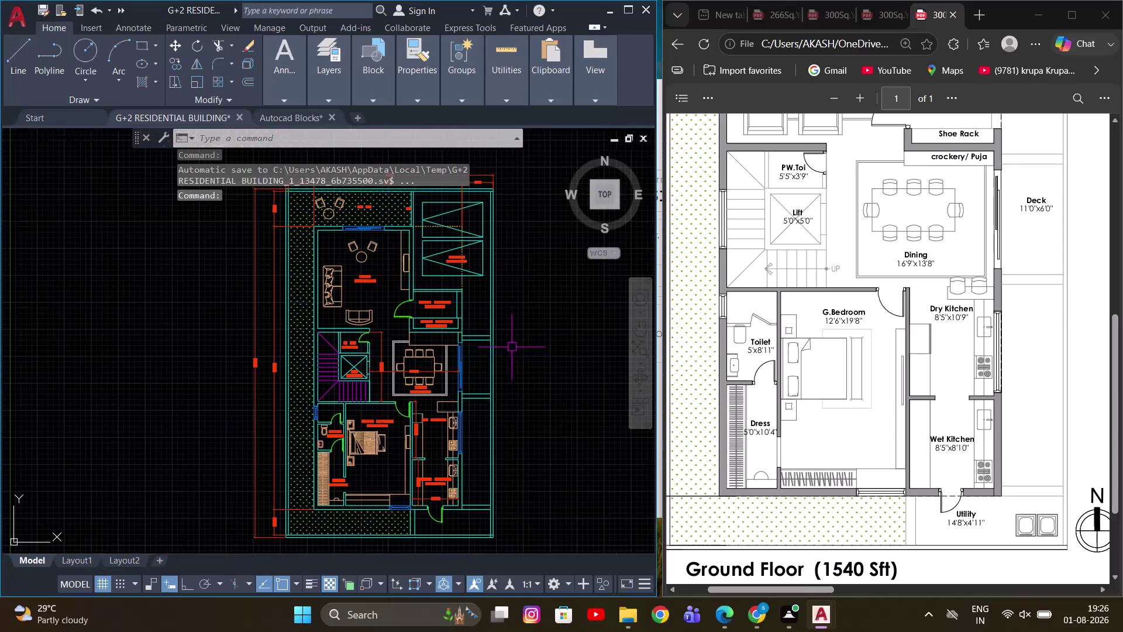
Zoom in on the two stacked GUEST BEDROOM labels.
drag(513, 328, 513, 279)
click(515, 262)
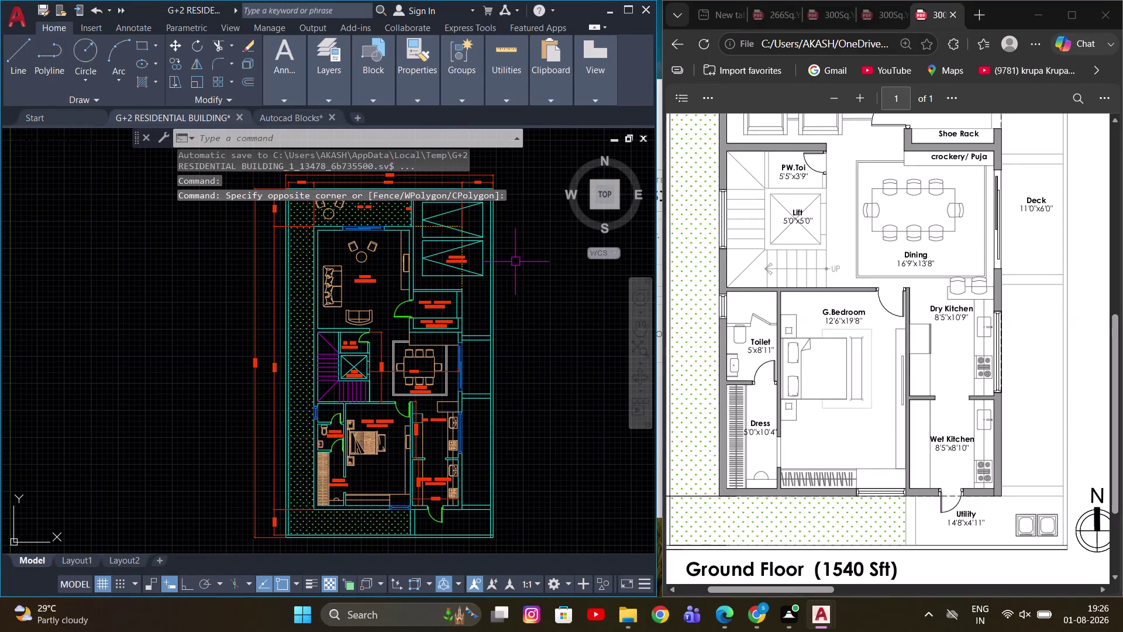
middle_drag(494, 300, 484, 292)
scroll(up, 3)
middle_drag(435, 266, 493, 408)
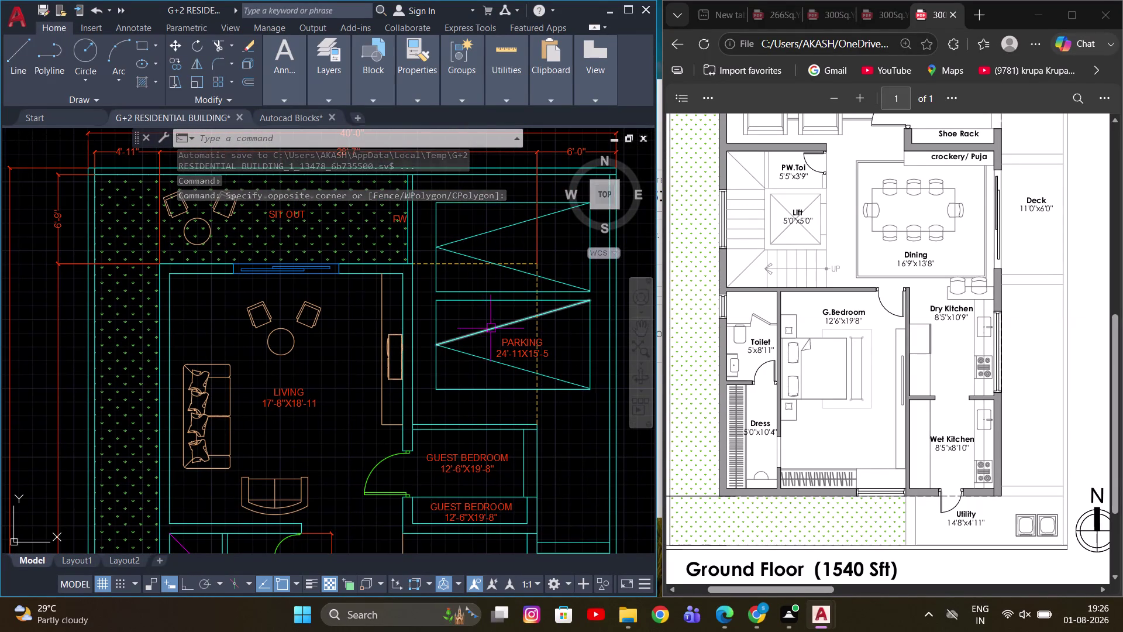
middle_drag(473, 324, 433, 309)
middle_drag(433, 341, 428, 232)
scroll(up, 3)
middle_drag(533, 368, 473, 320)
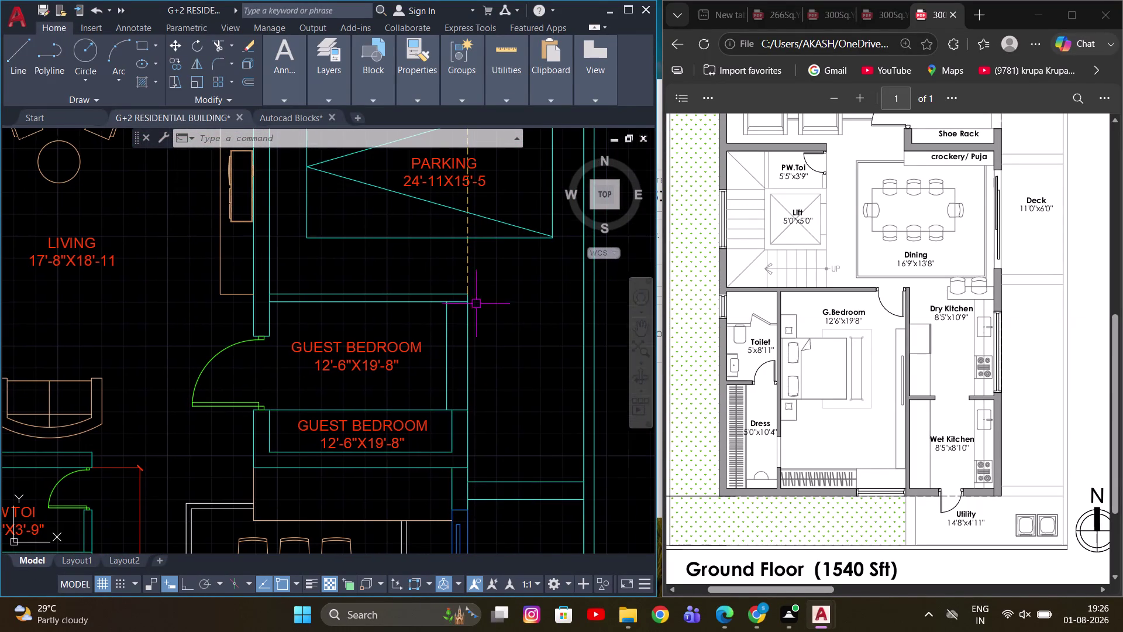
scroll(up, 3)
scroll(up, 3)
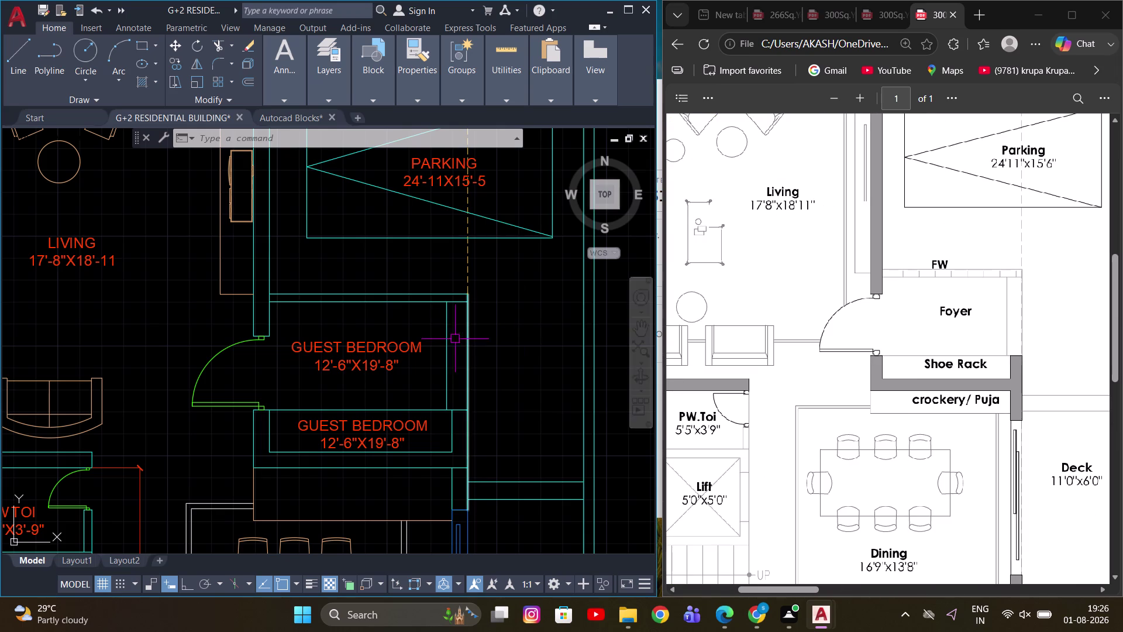
Replace the upper GUEST BEDROOM label's text with FW.
double_click(409, 349)
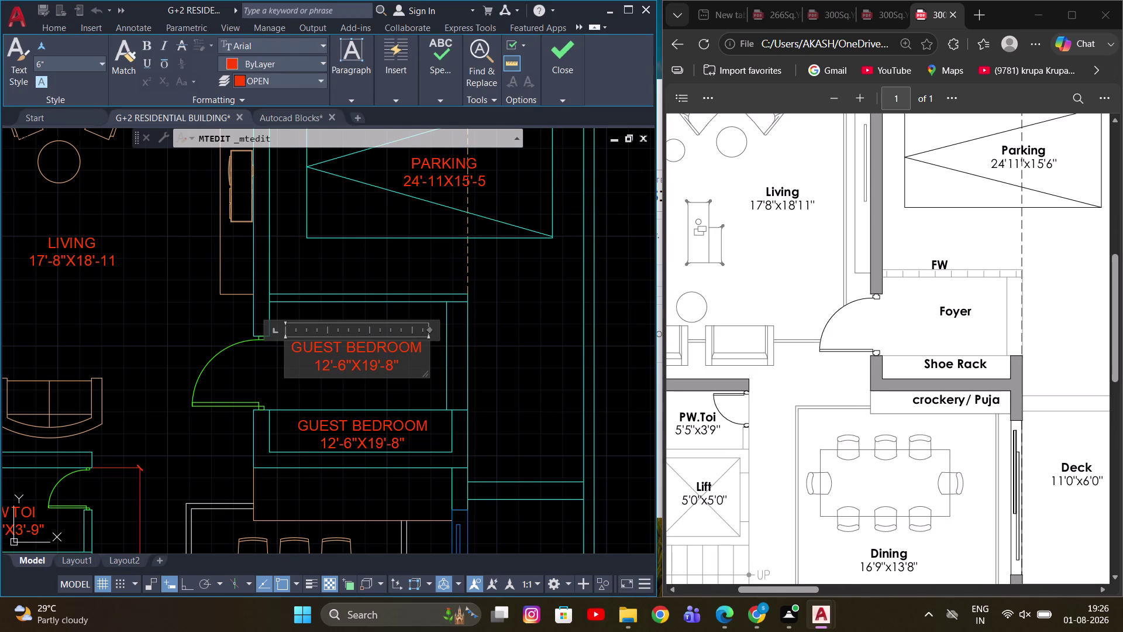
key(ctrl+a)
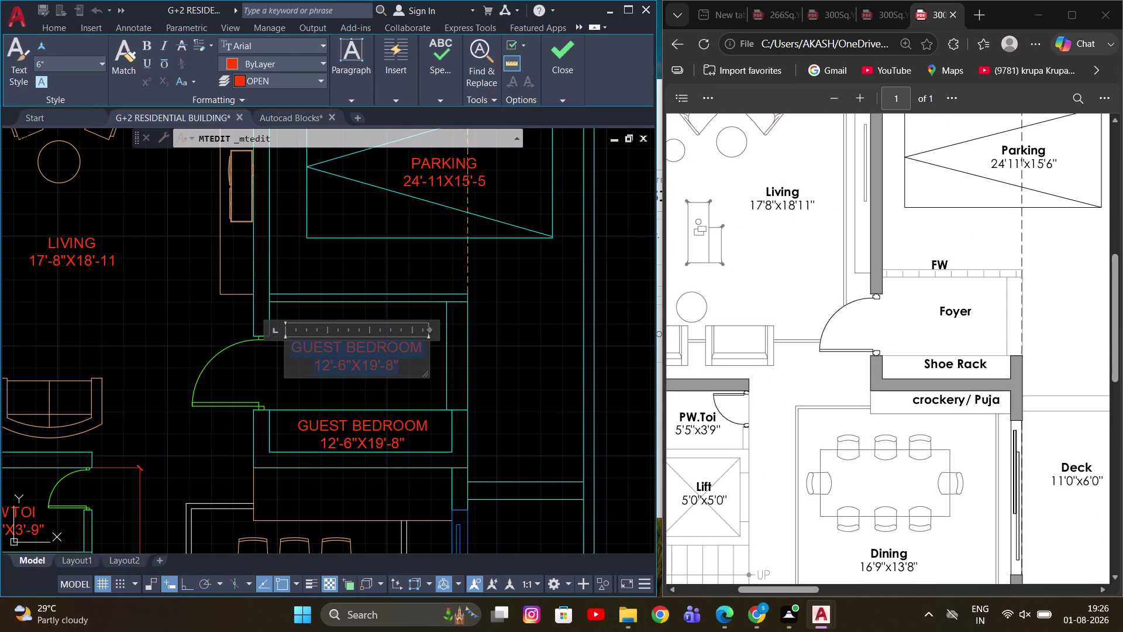
text(FE)
key(BackSpace)
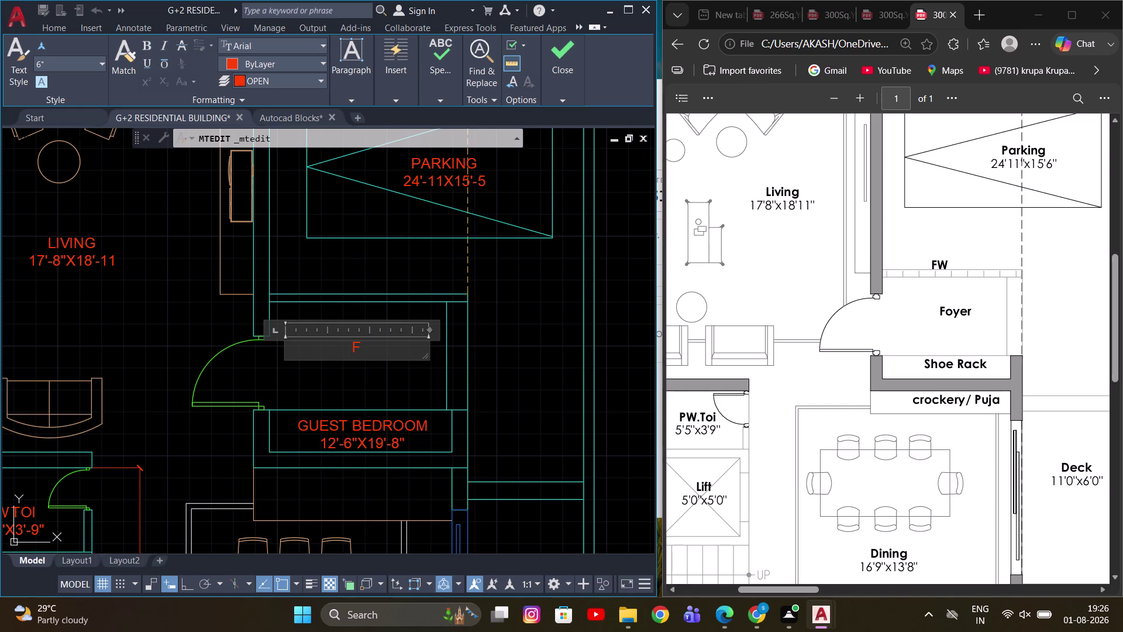
key(w)
click(497, 354)
scroll(up, 3)
middle_drag(272, 355, 327, 348)
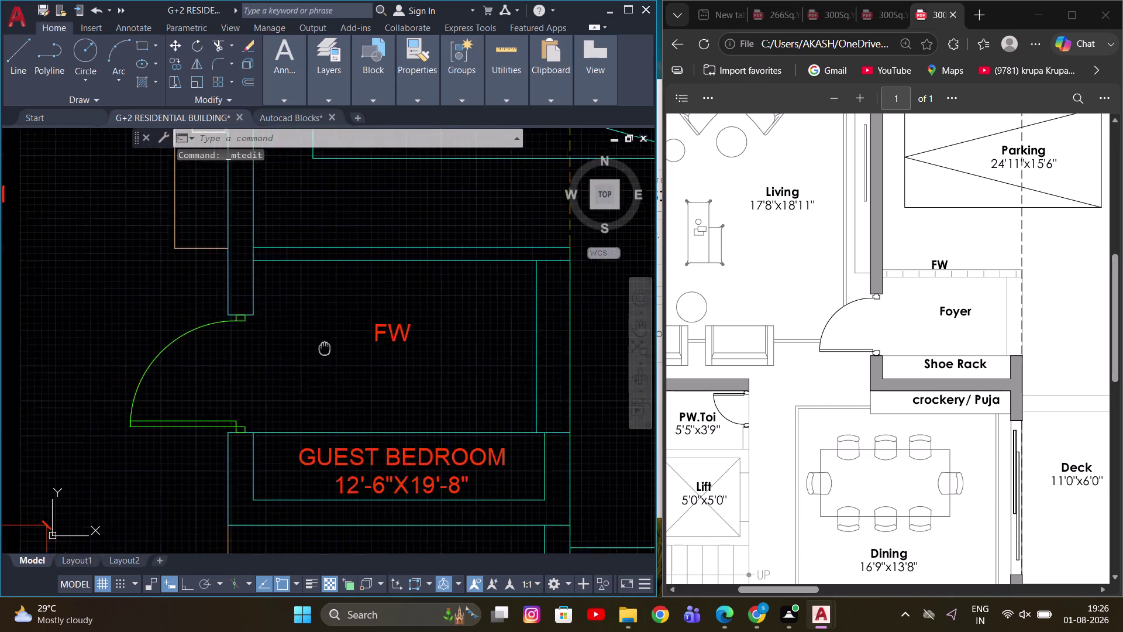
Explode the FW label and move it up against the top wall.
middle_drag(327, 348, 337, 348)
scroll(up, 3)
click(485, 387)
click(341, 350)
scroll(down, 3)
key(x)
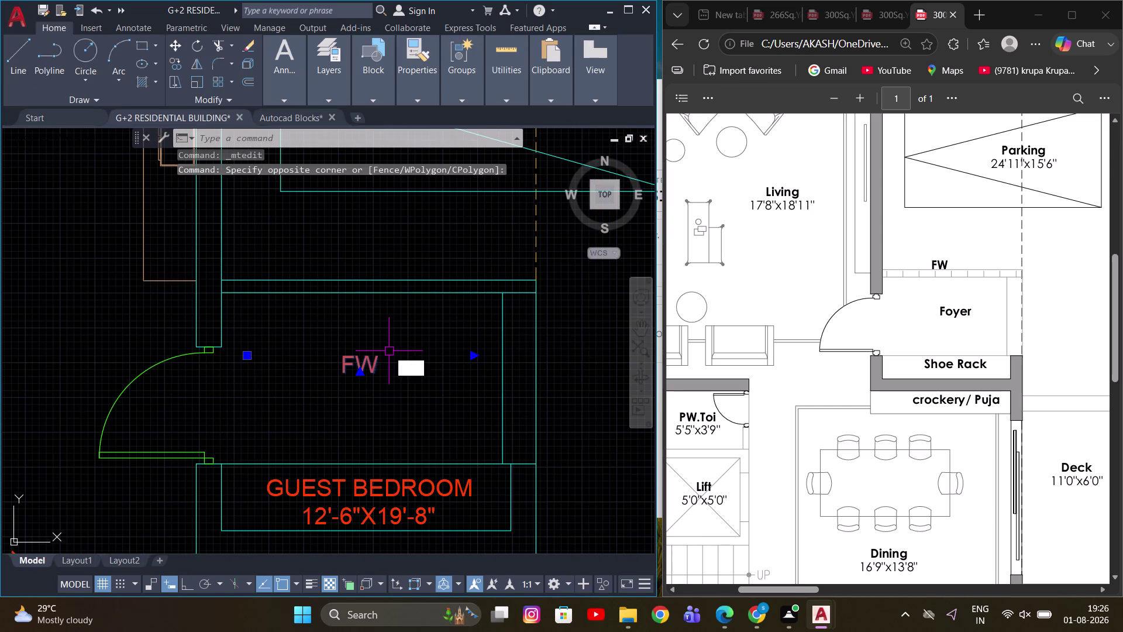
key(space)
click(365, 360)
middle_drag(433, 368, 491, 381)
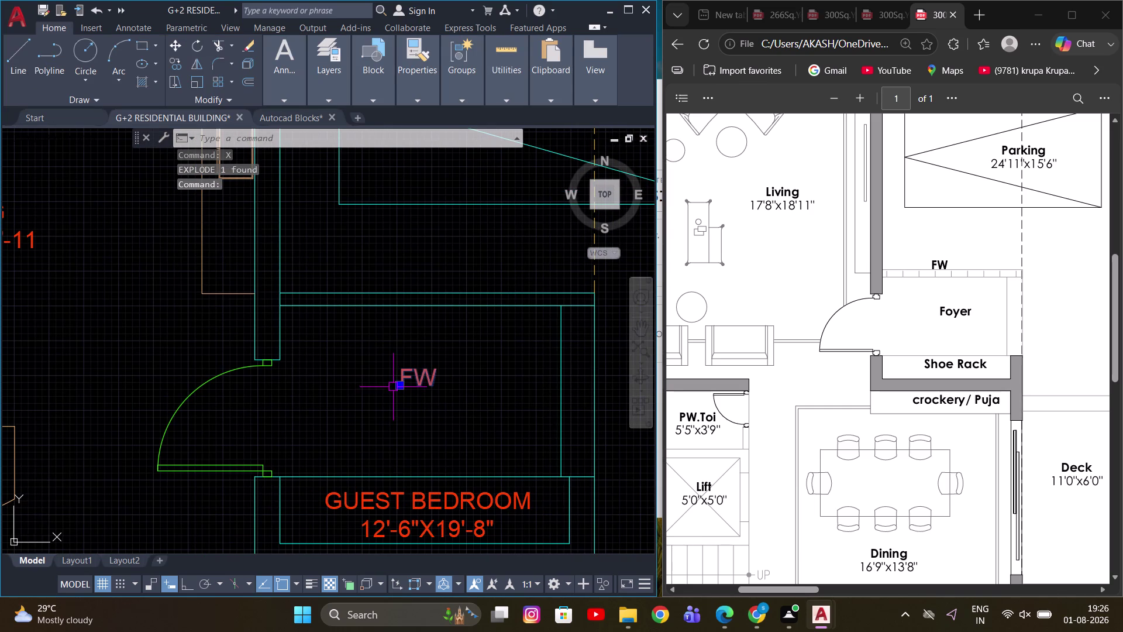
click(396, 385)
click(401, 386)
click(397, 385)
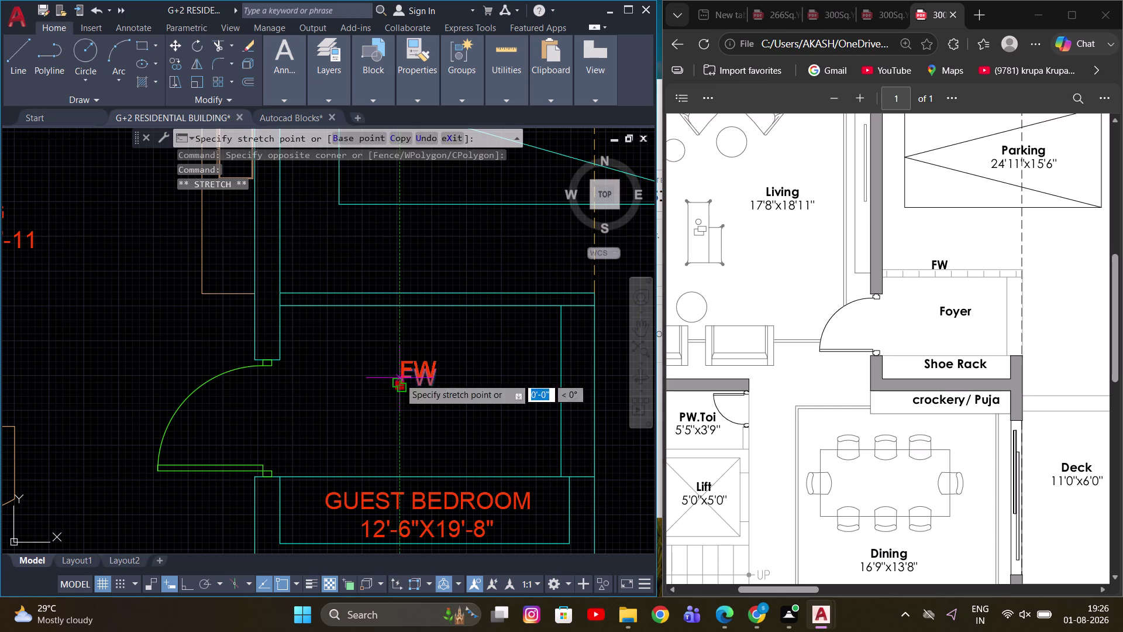
scroll(up, 3)
click(405, 278)
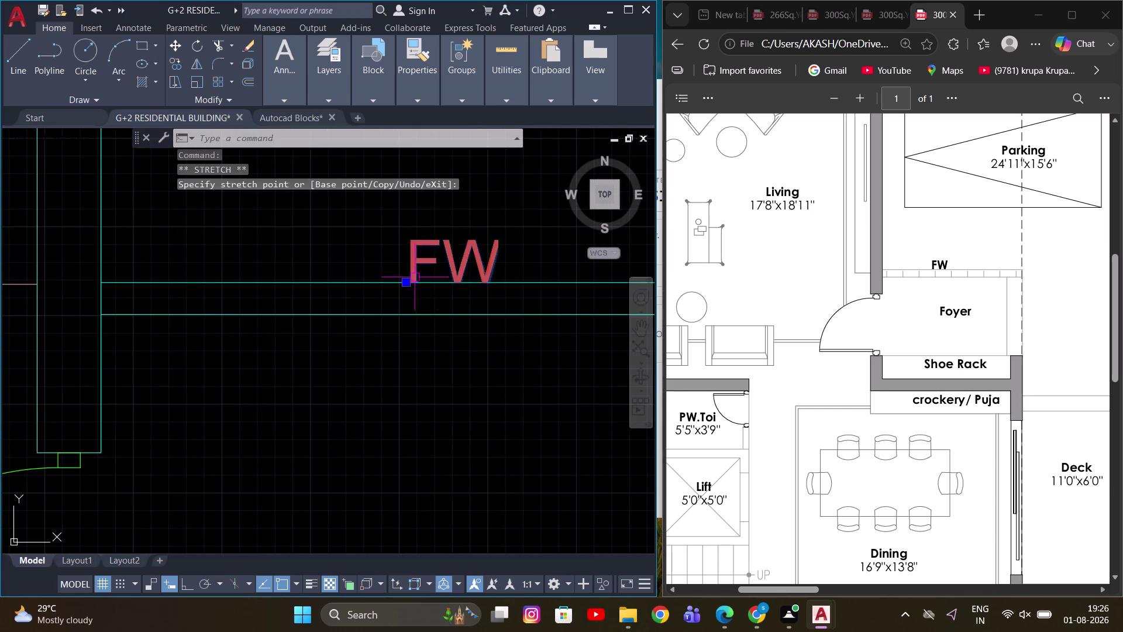
scroll(down, 3)
key(Escape)
Copy the GUEST BEDROOM label straight up into the foyer space with Ortho on.
middle_drag(458, 365, 432, 338)
scroll(up, 3)
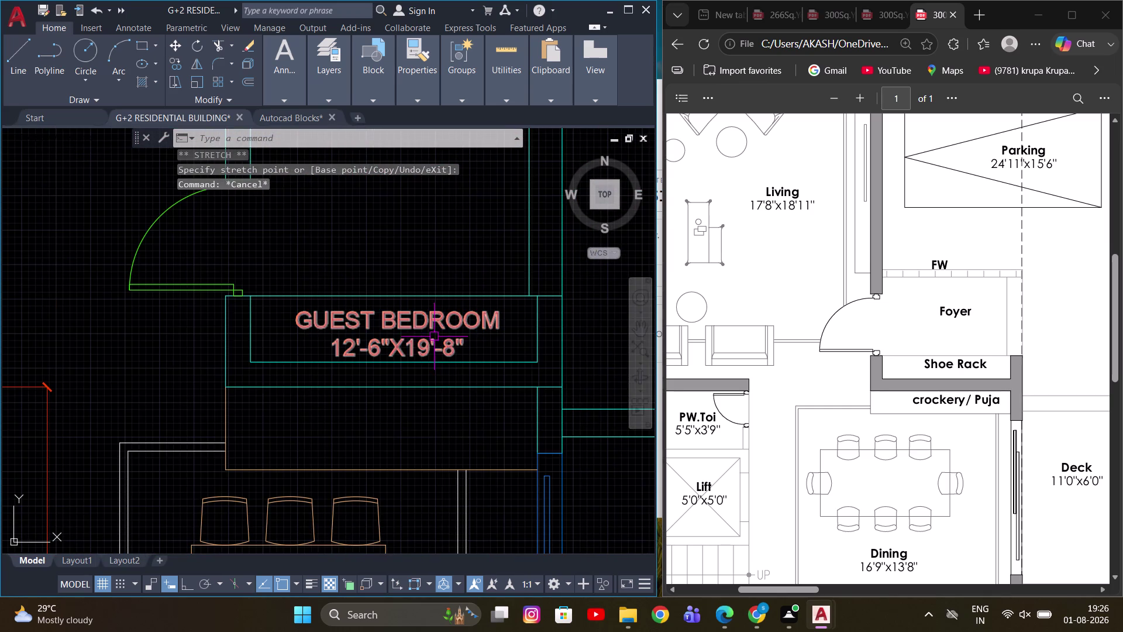
scroll(down, 3)
scroll(up, 3)
middle_drag(431, 309, 435, 337)
scroll(up, 3)
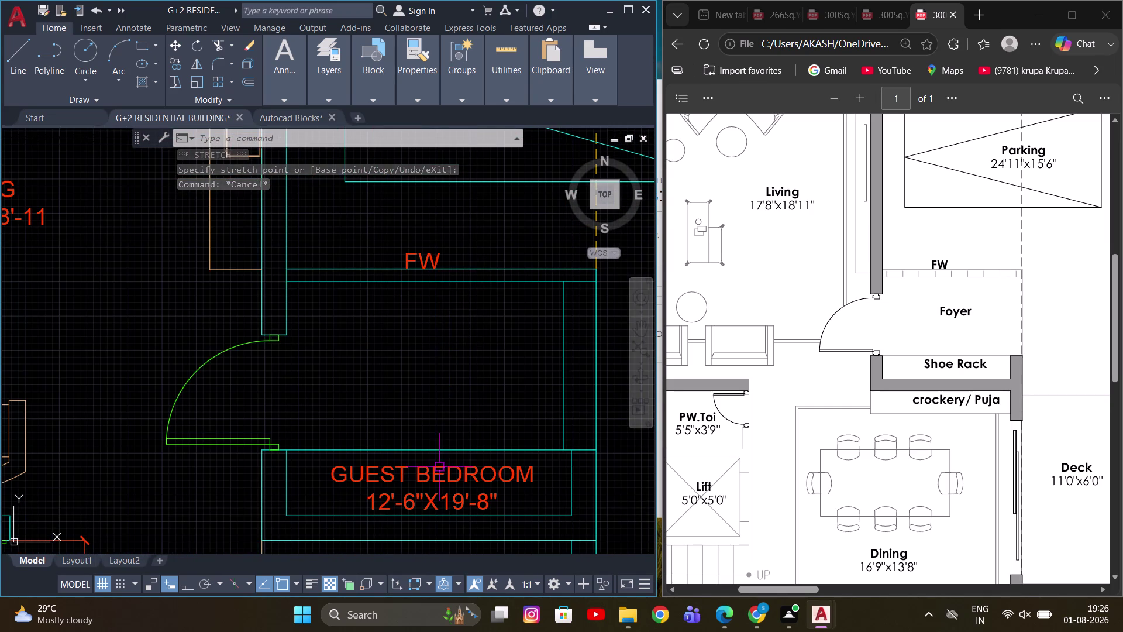
click(436, 471)
text(CO)
key(space)
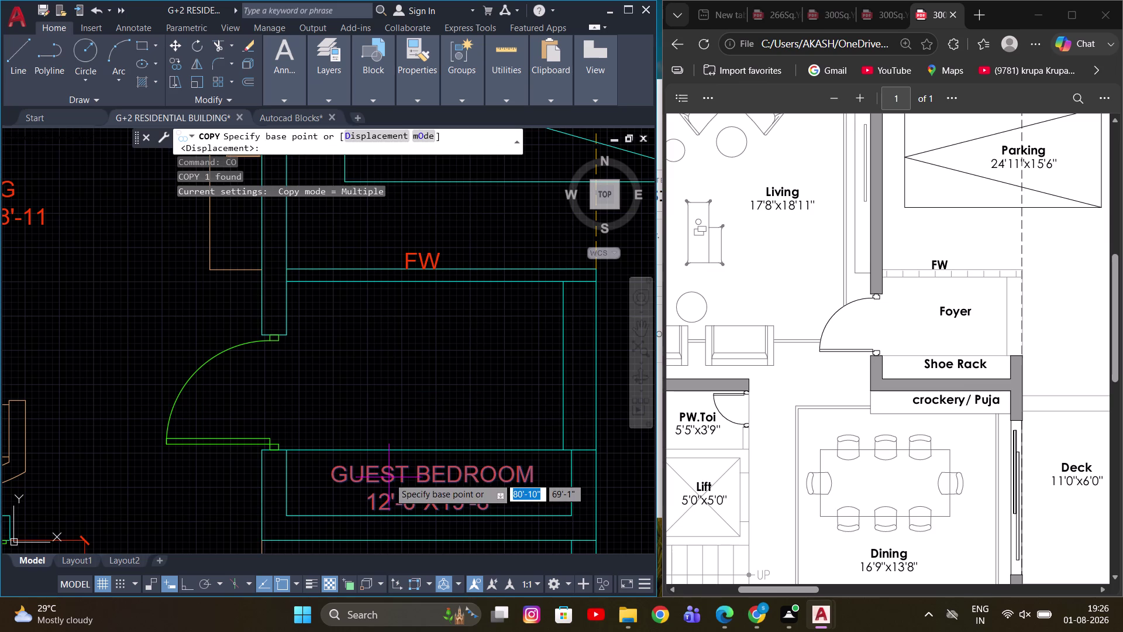
click(389, 477)
key(F8)
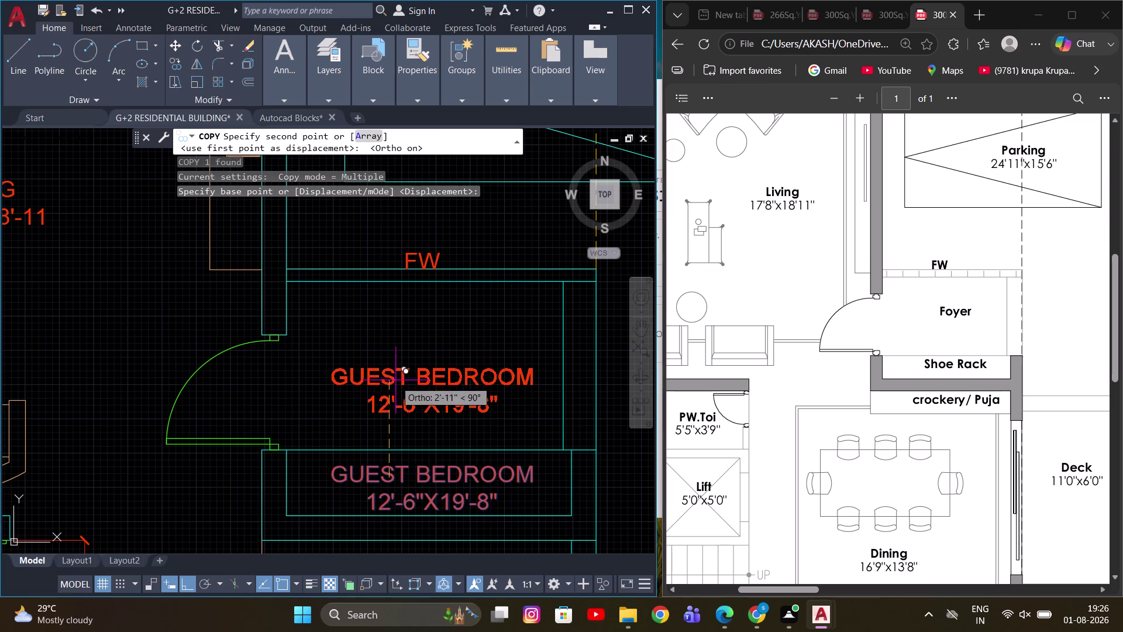
click(396, 362)
key(Escape)
Change the copied label's text to FOYER.
double_click(433, 359)
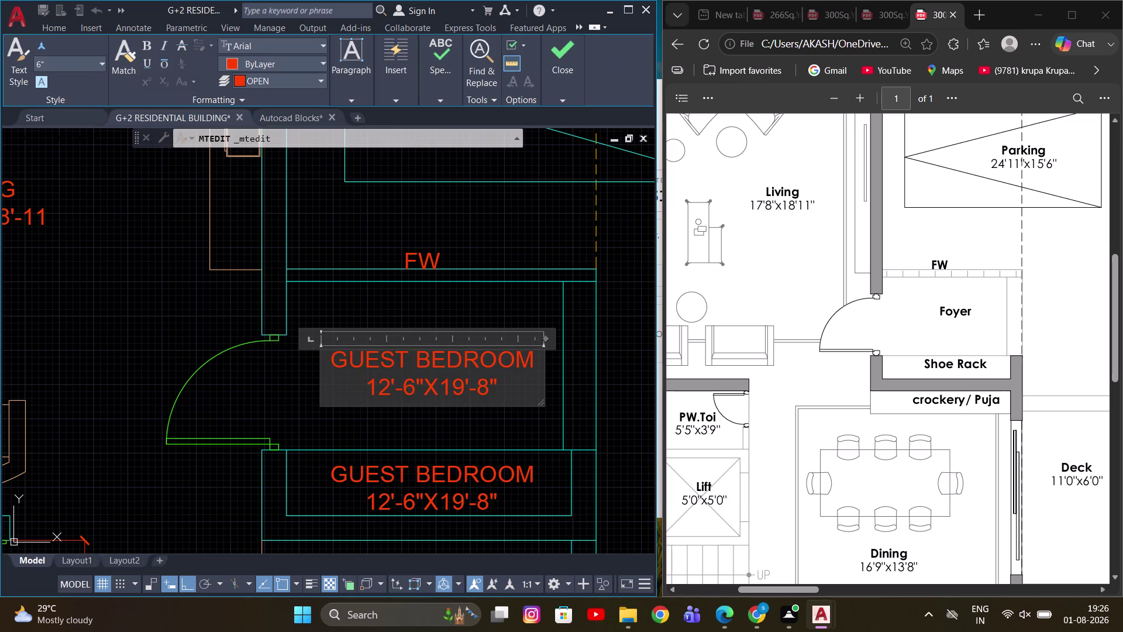
key(ctrl+a)
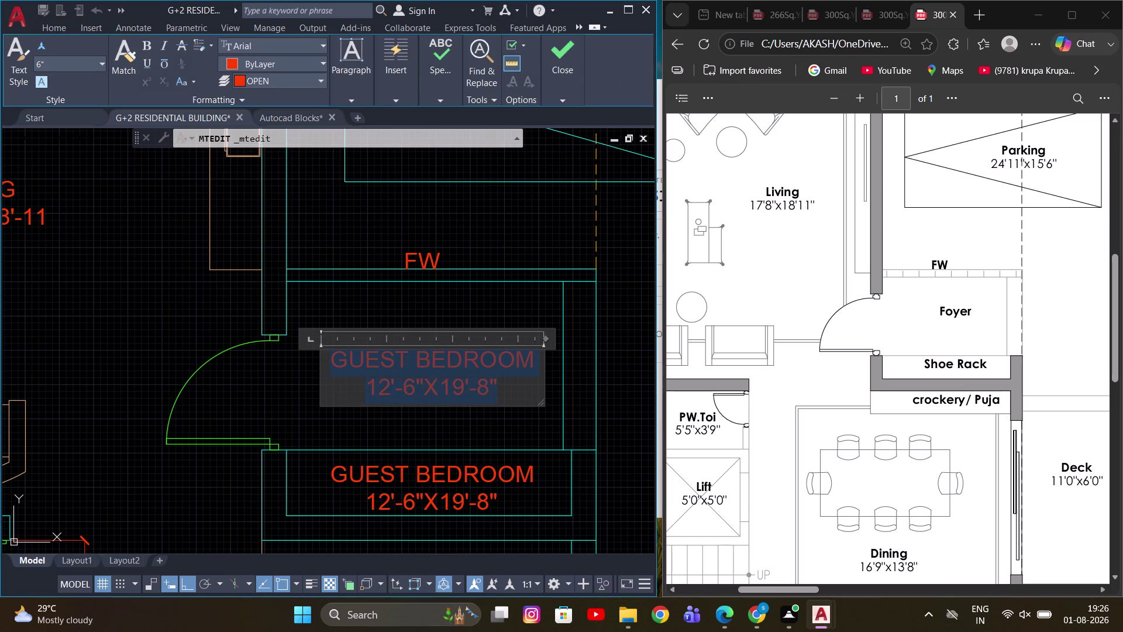
key(f)
key(o)
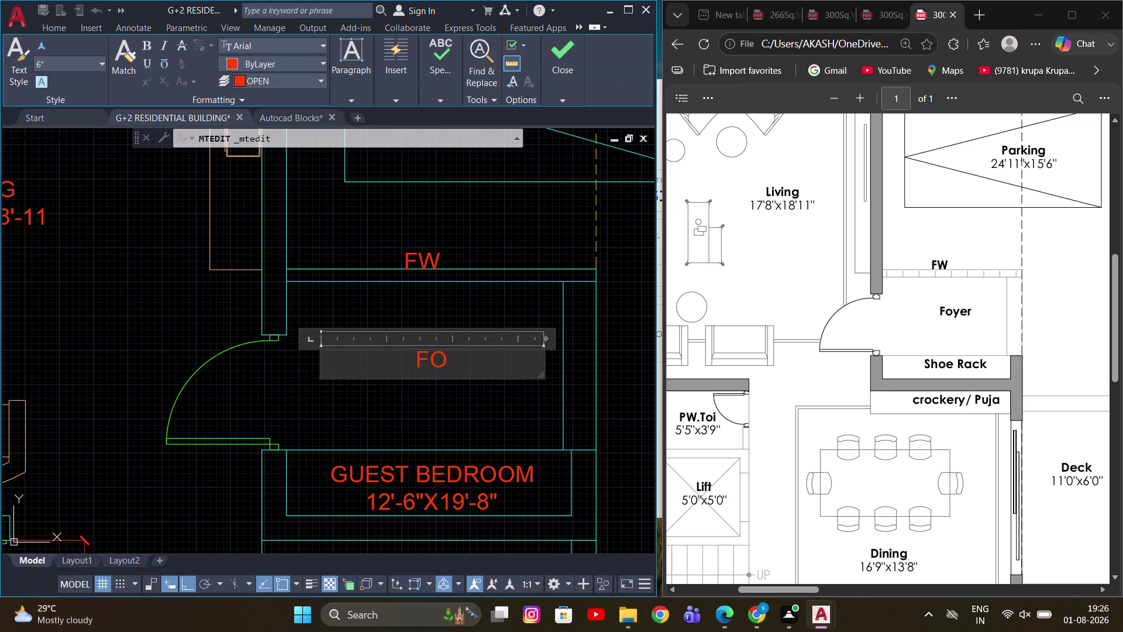
text(YER)
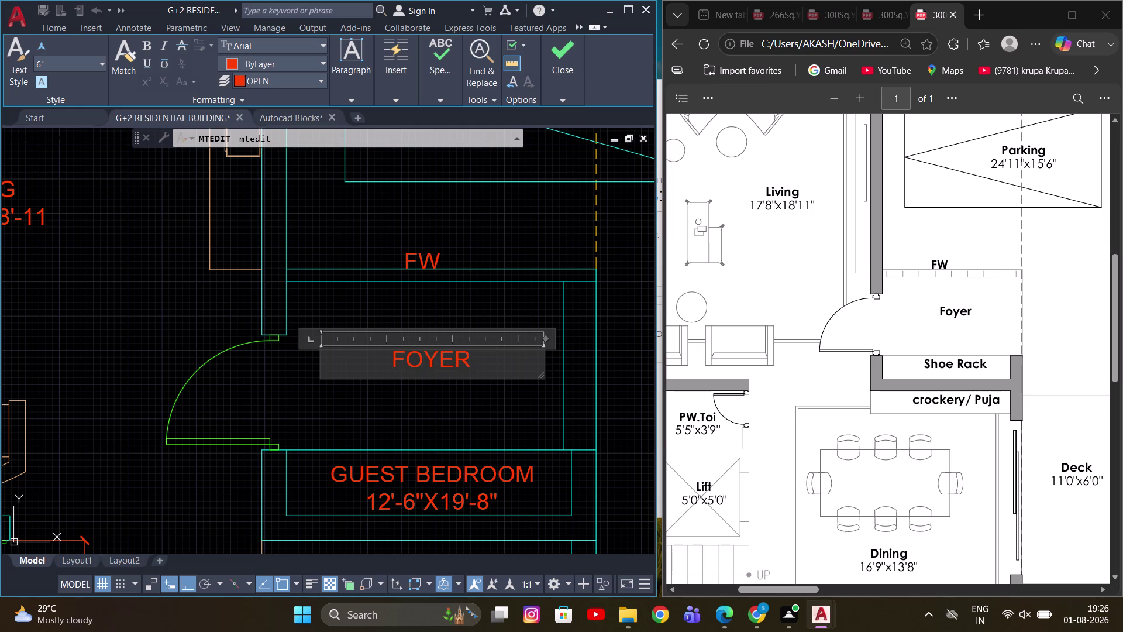
click(503, 284)
scroll(down, 3)
middle_drag(418, 462, 408, 388)
scroll(up, 3)
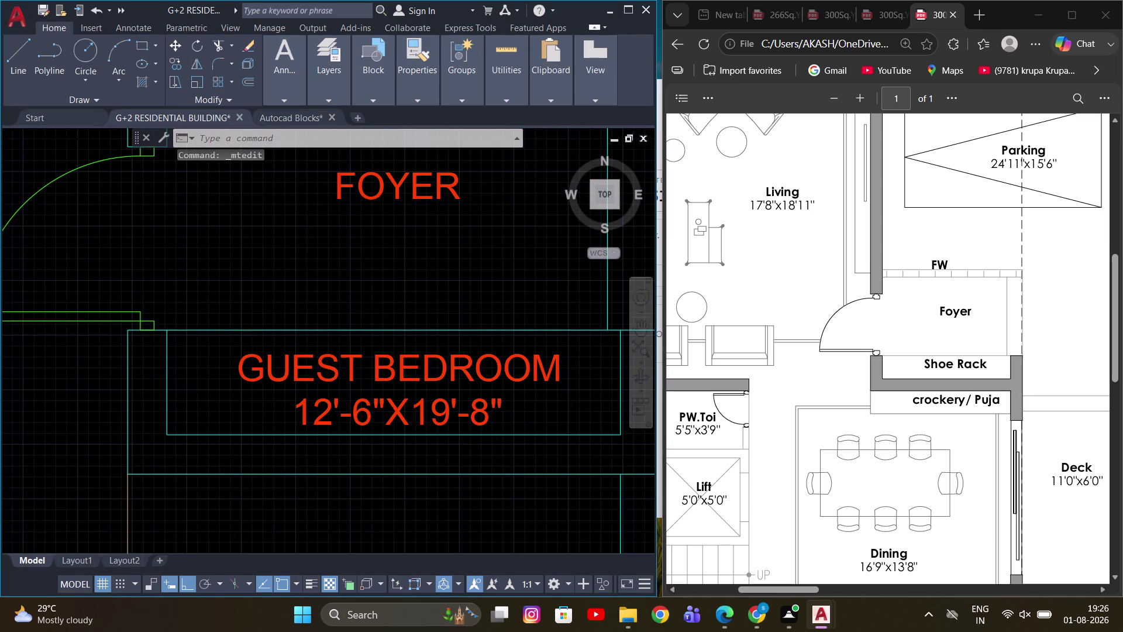
Rename the lower GUEST BEDROOM label to SHOE RACK.
double_click(412, 379)
key(ctrl+a)
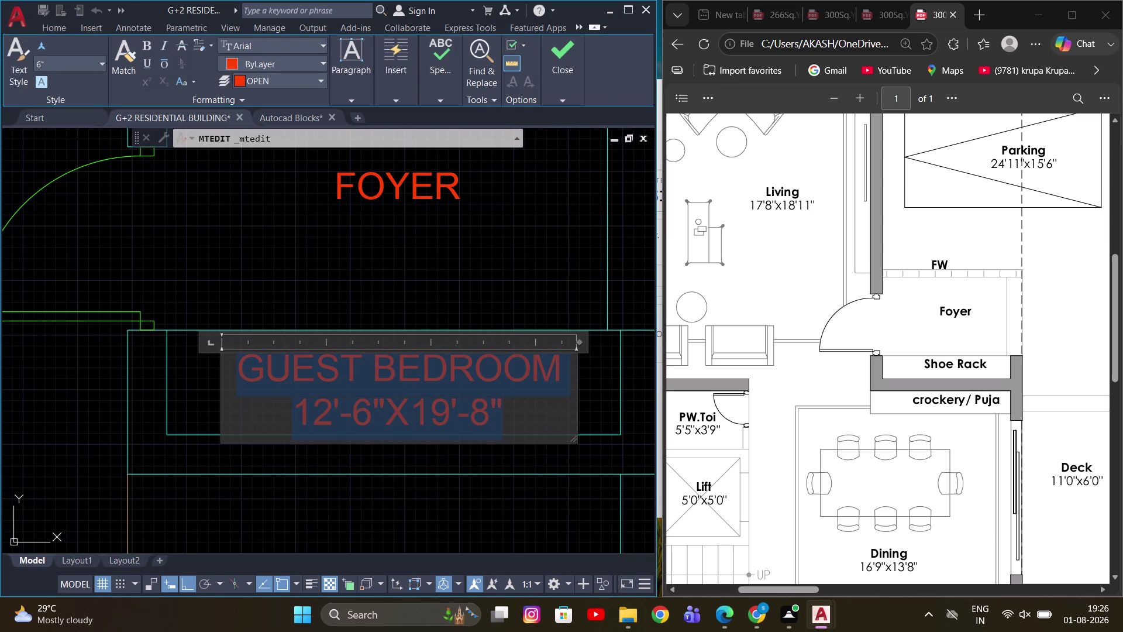
key(x)
key(BackSpace)
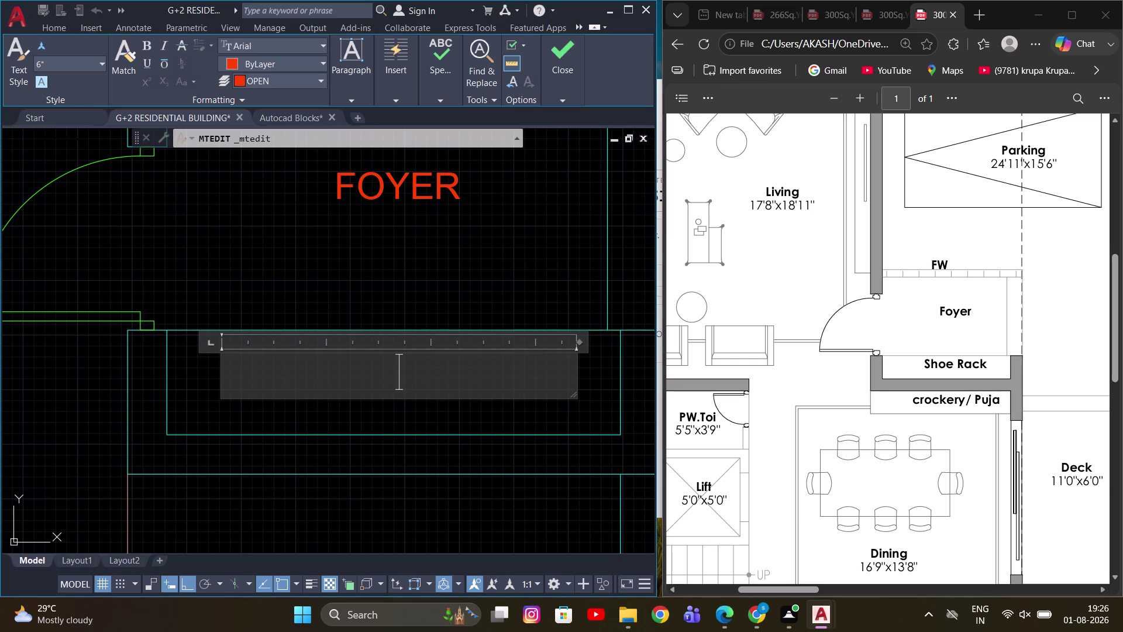
text(SH)
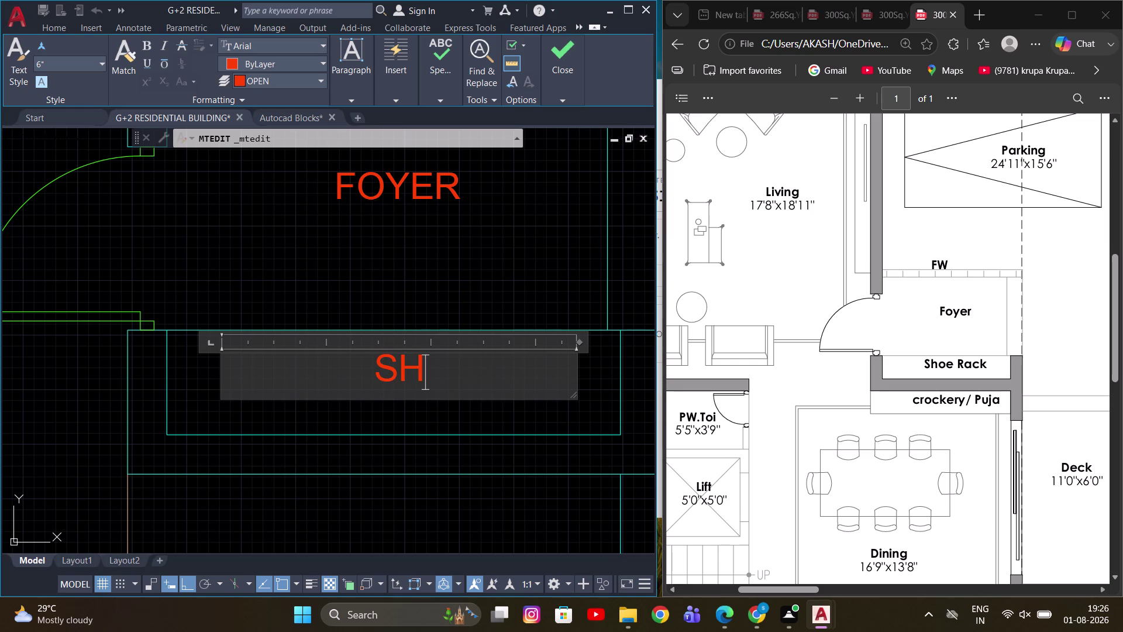
text(OE)
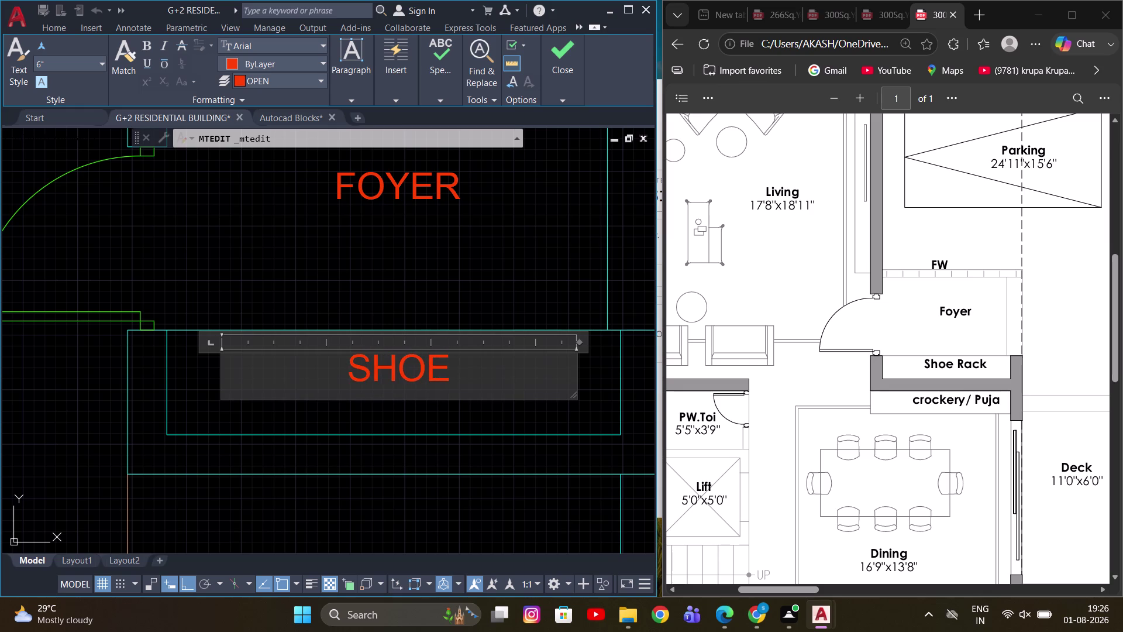
key(space)
text(RAC)
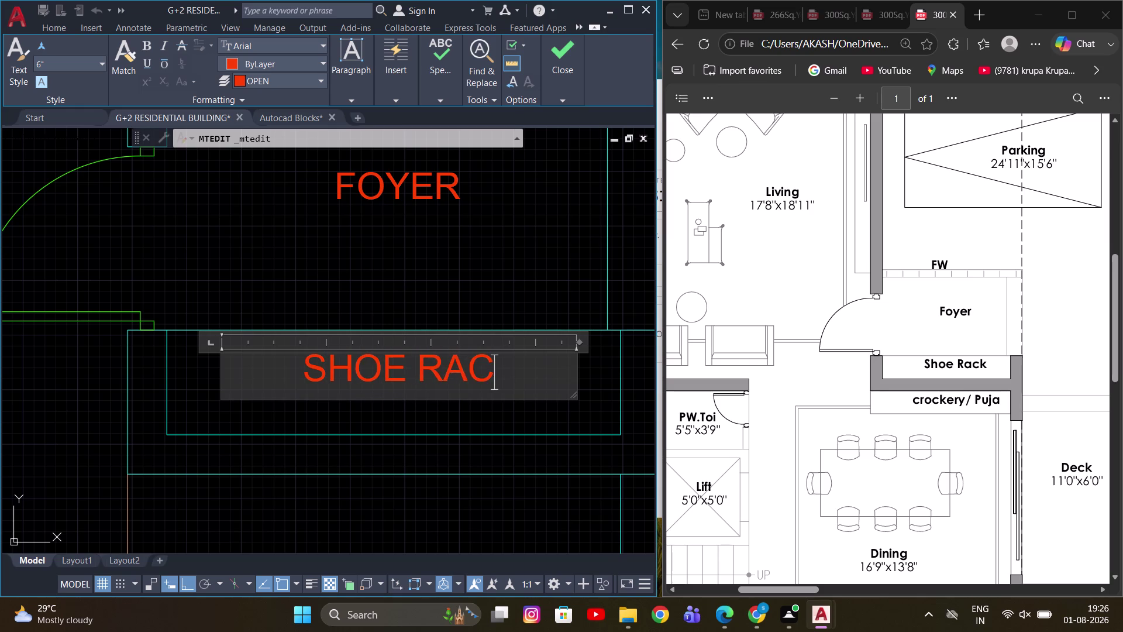
text(K)
click(444, 268)
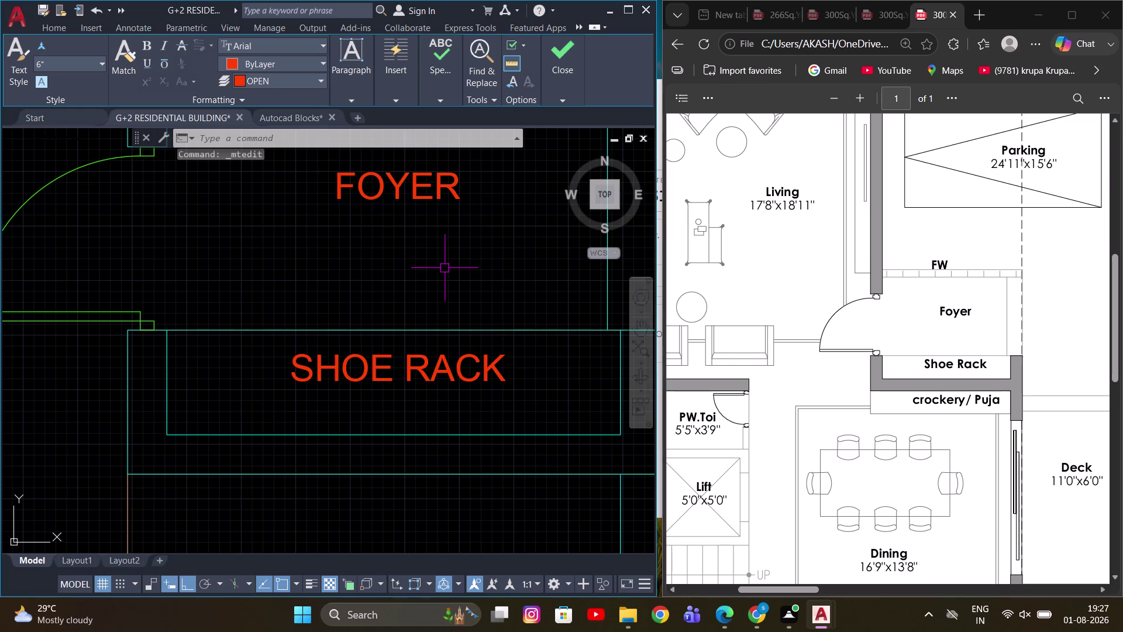
Pan the plan to the foyer and shoe rack area.
scroll(down, 3)
middle_drag(489, 412, 481, 308)
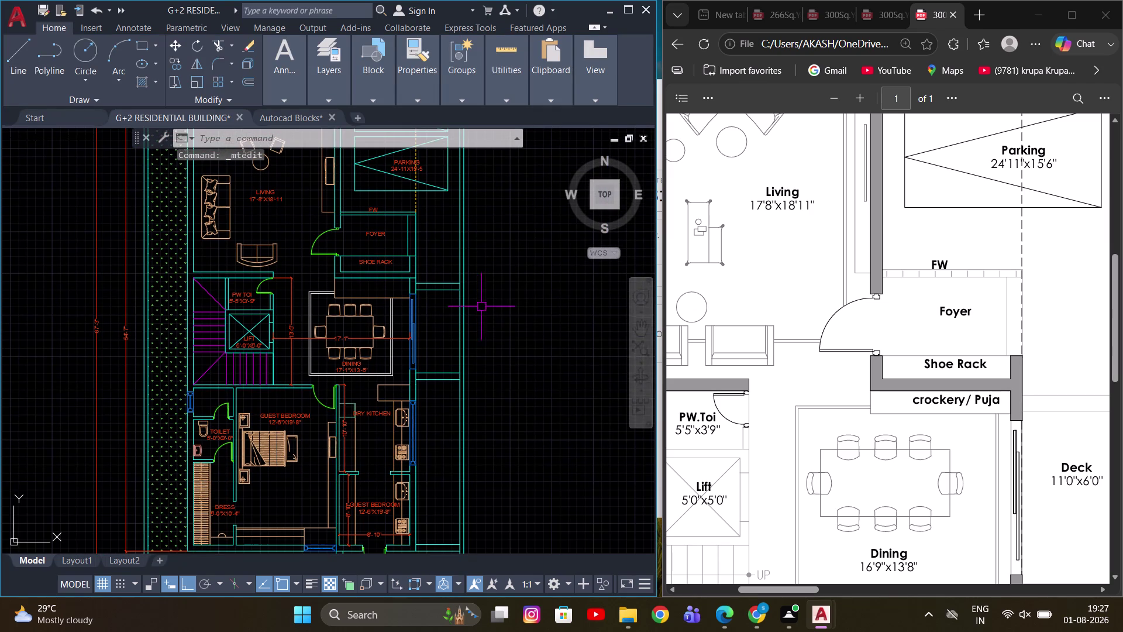
scroll(up, 3)
middle_drag(386, 379, 502, 412)
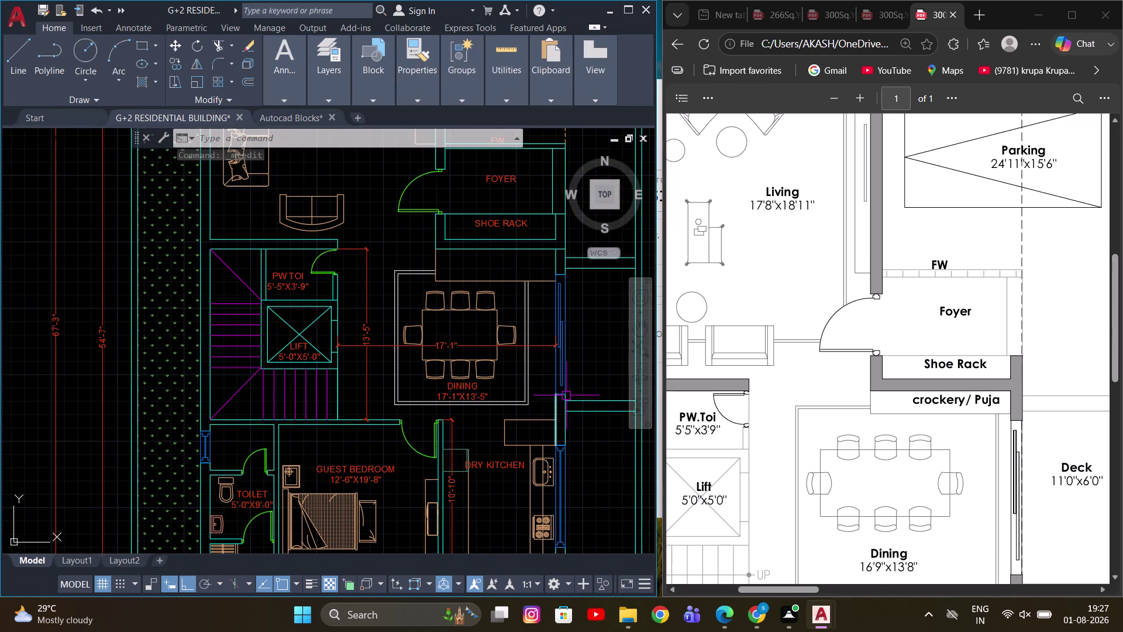
middle_drag(504, 248, 449, 332)
scroll(up, 3)
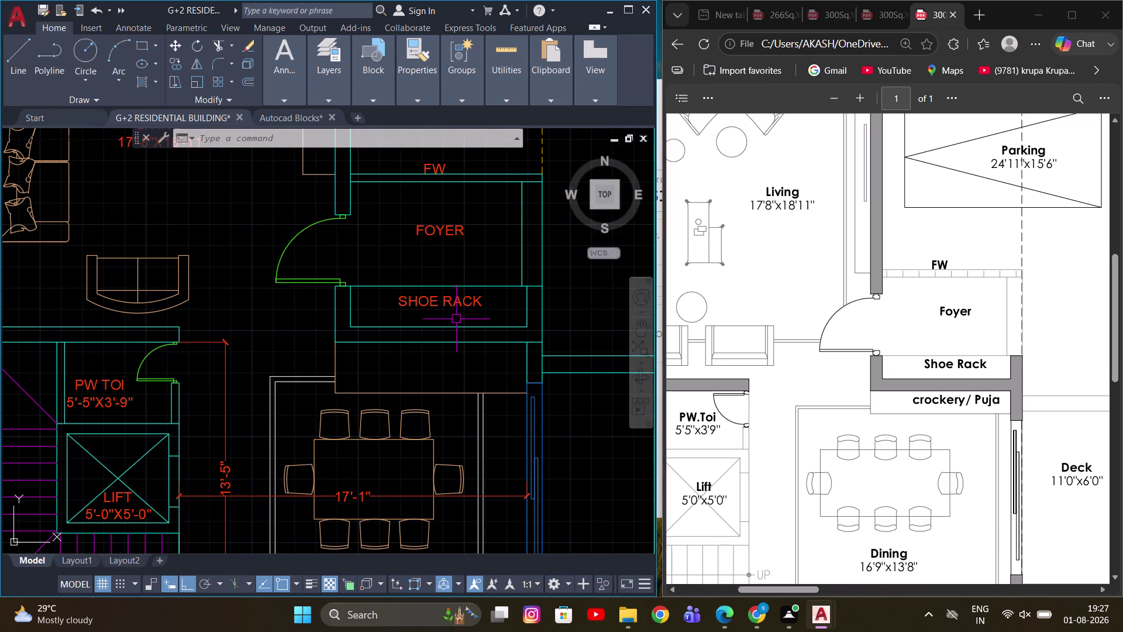
Copy the SHOE RACK label to the space below it.
click(456, 309)
text(CO)
key(space)
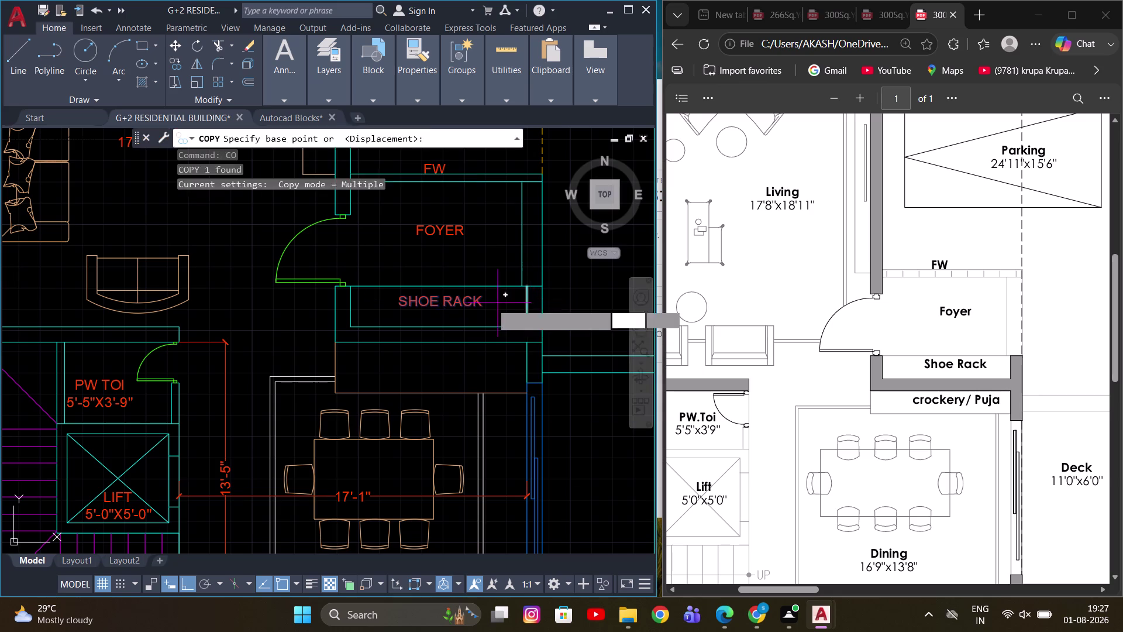
scroll(up, 3)
click(423, 304)
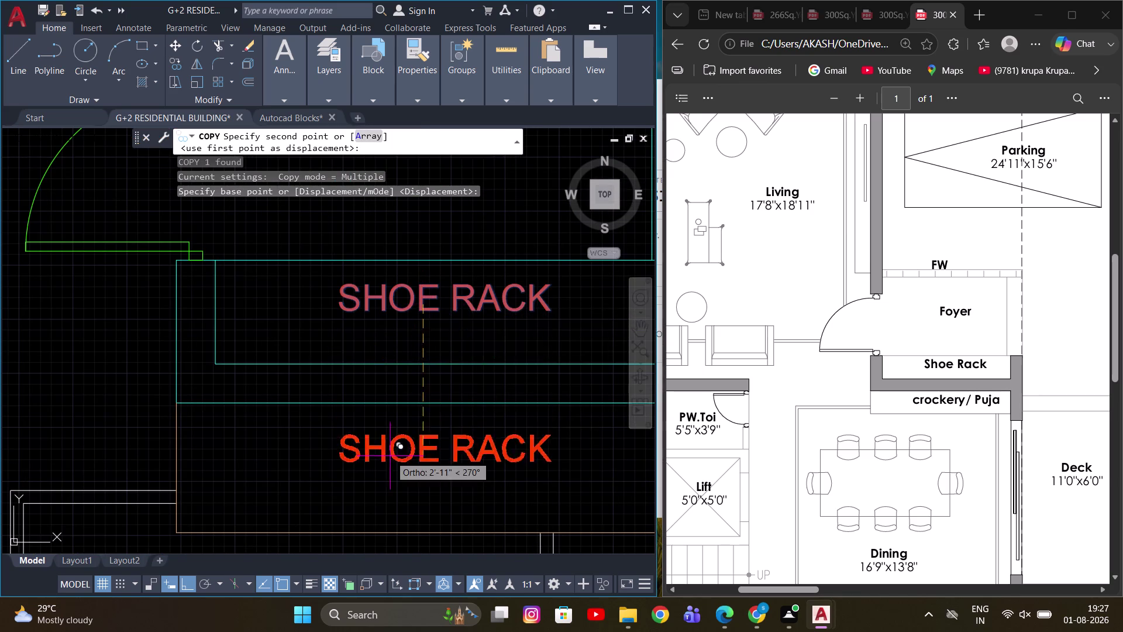
middle_drag(389, 457, 401, 347)
click(429, 360)
key(Escape)
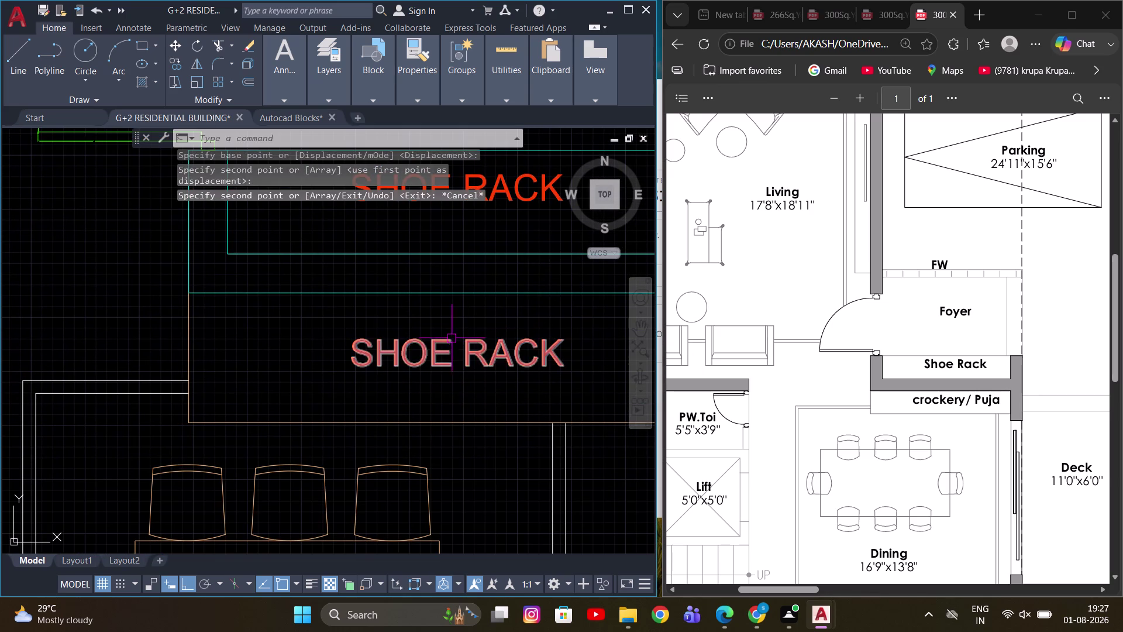
Change the copied label's text to CROCKETY/PUJA.
double_click(448, 345)
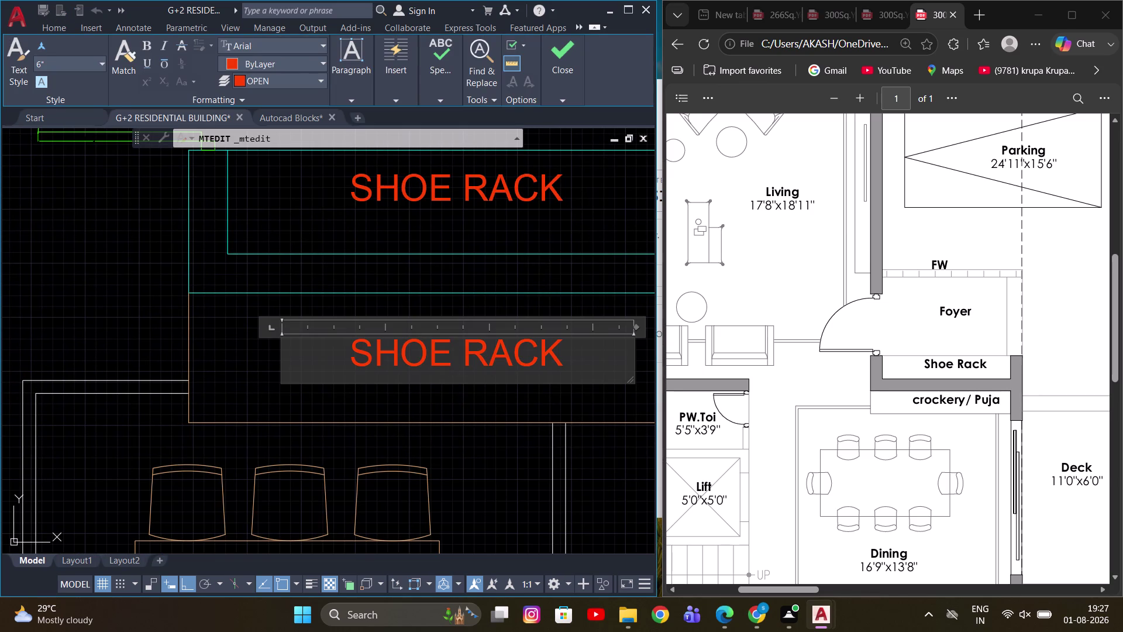
key(ctrl+a)
text(CR)
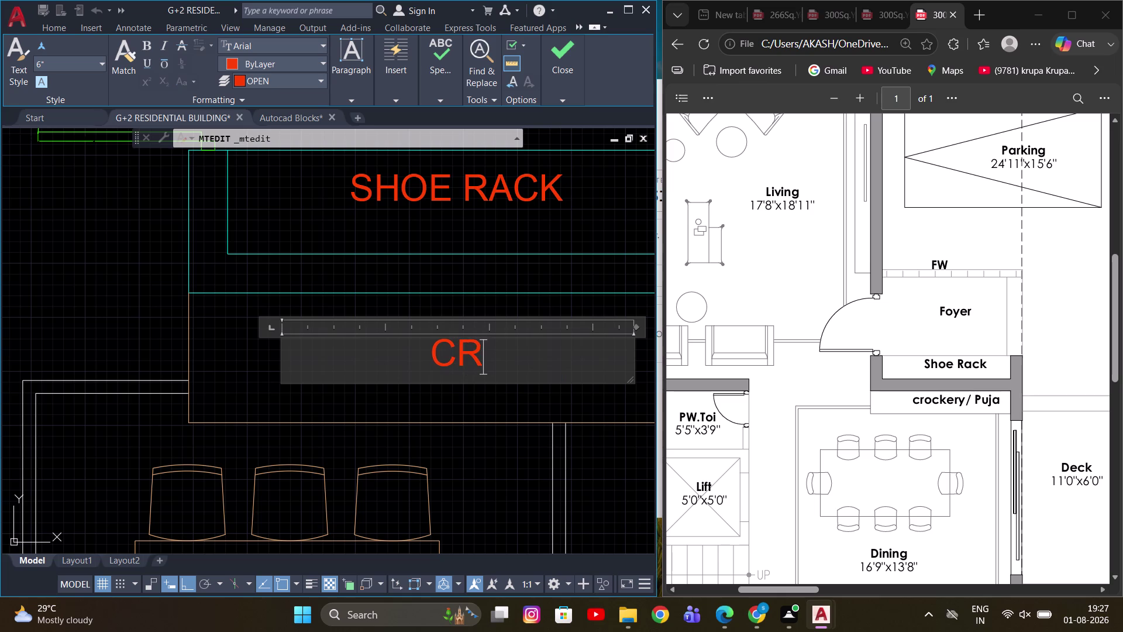
text(O)
key(c)
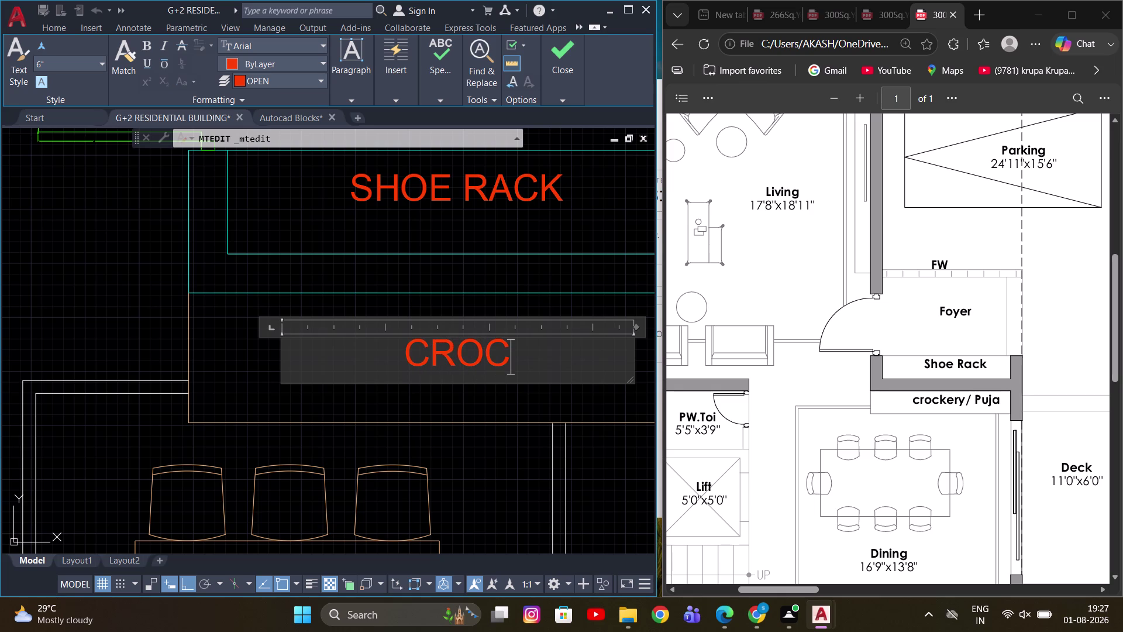
text(KE)
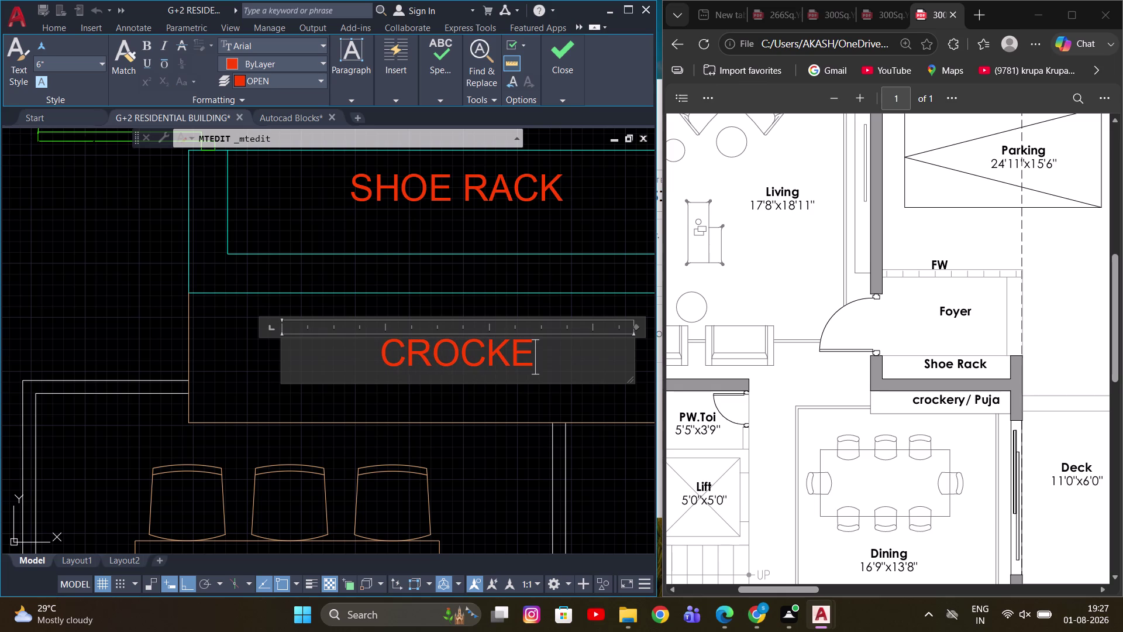
text(Y)
key(BackSpace)
text(TY)
scroll(up, 3)
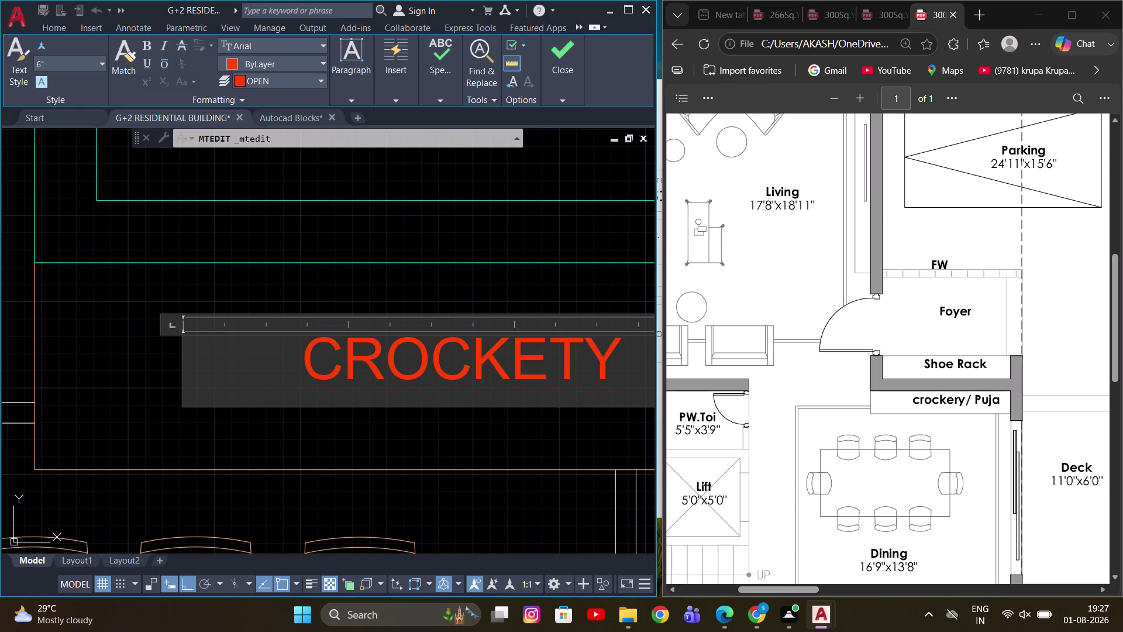
key(slash)
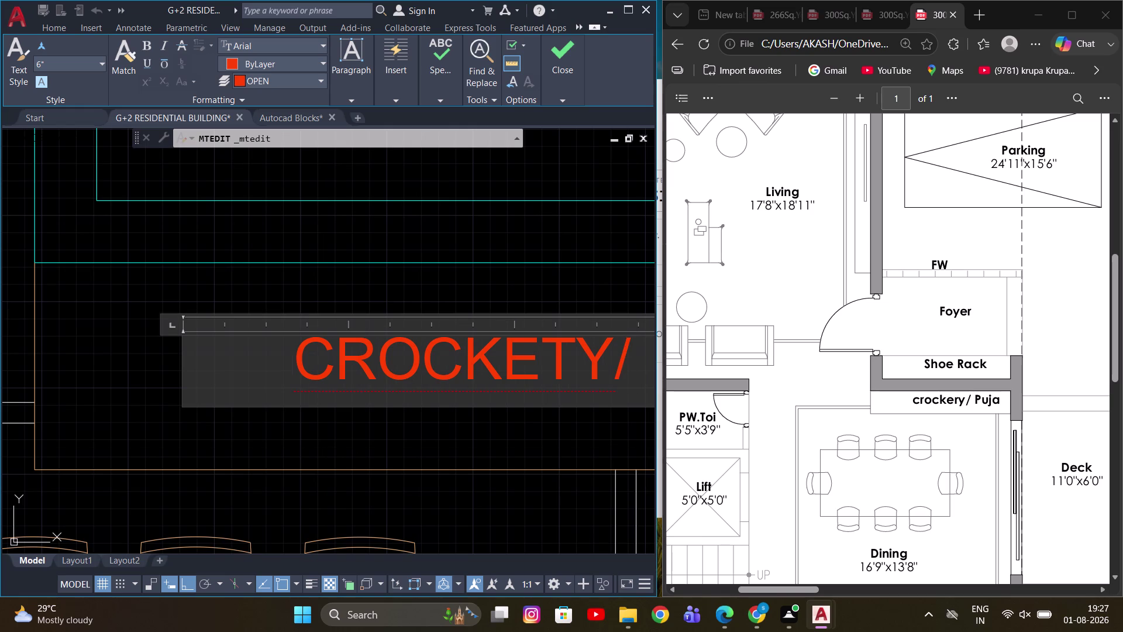
text(PUJA)
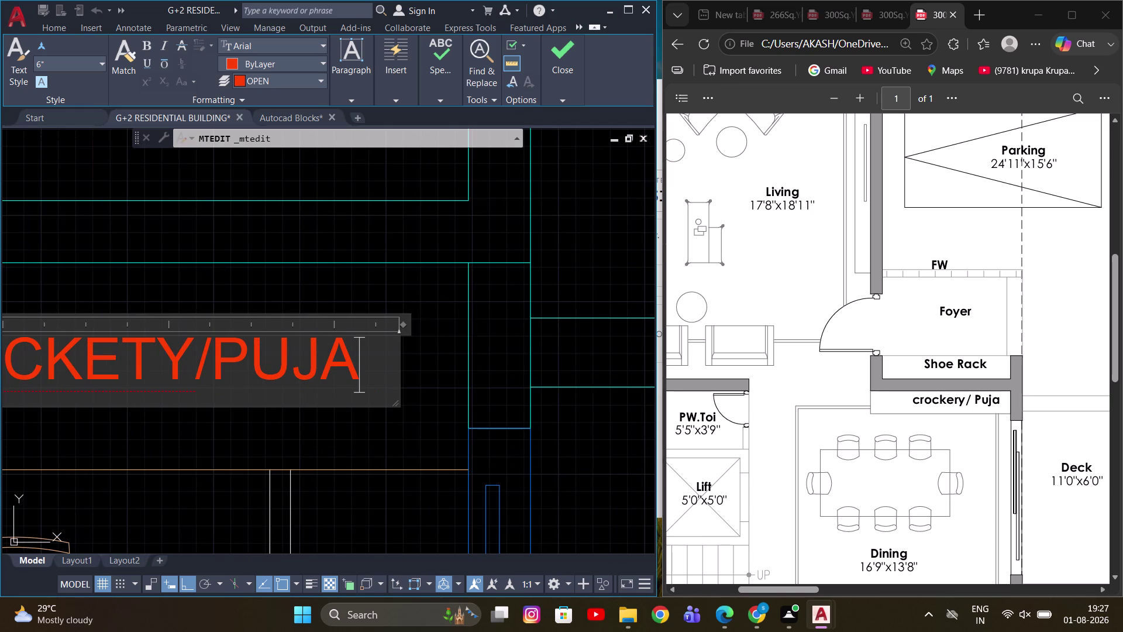
click(591, 238)
scroll(down, 3)
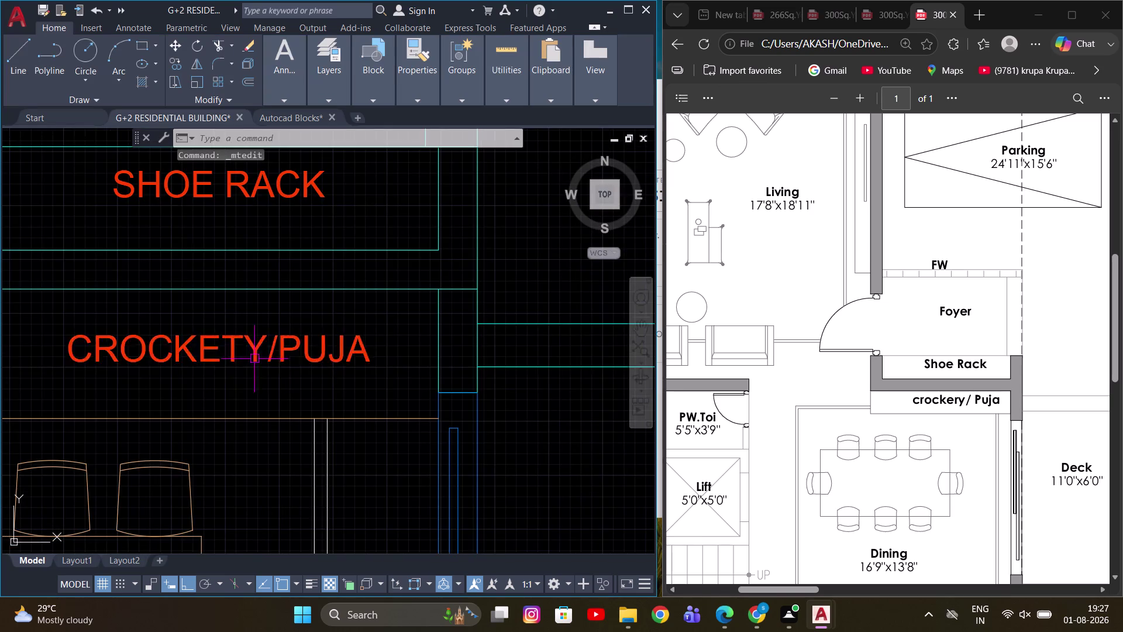
middle_drag(228, 363, 353, 373)
scroll(down, 3)
middle_drag(325, 401, 349, 366)
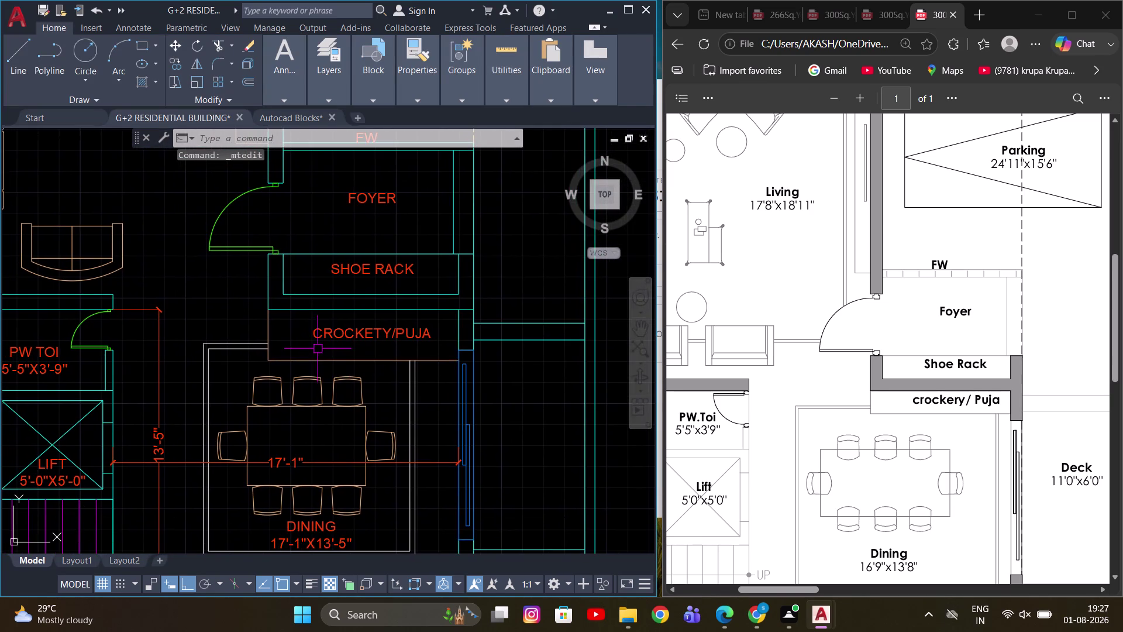
middle_drag(318, 348, 350, 336)
scroll(up, 3)
scroll(down, 3)
middle_drag(366, 370, 337, 353)
scroll(up, 3)
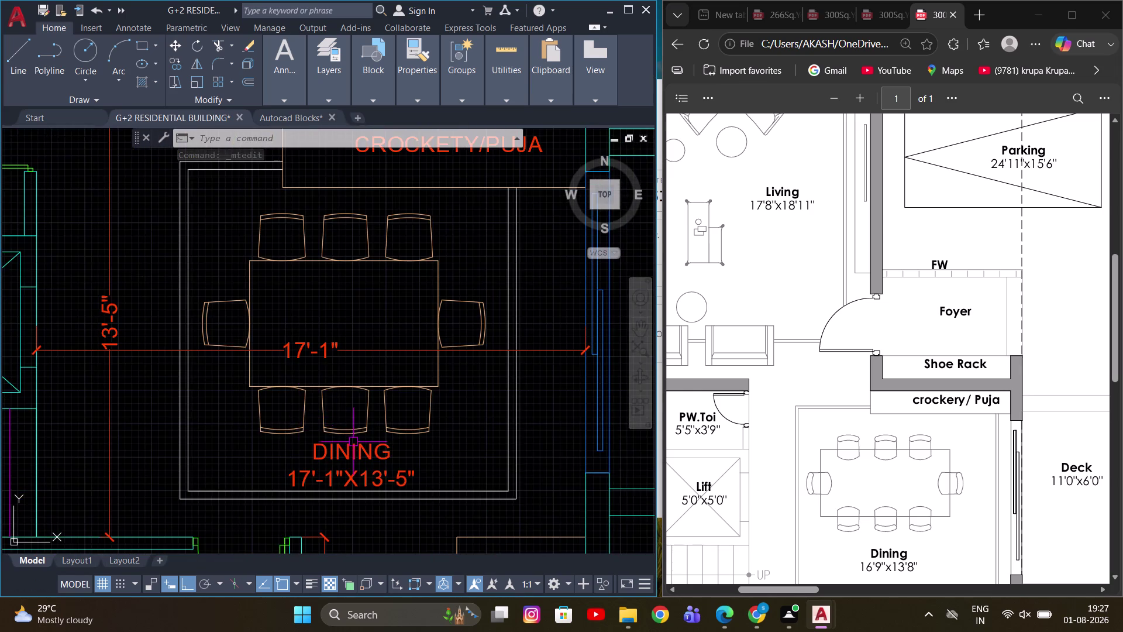
middle_drag(349, 437, 338, 368)
scroll(down, 3)
scroll(down, 3)
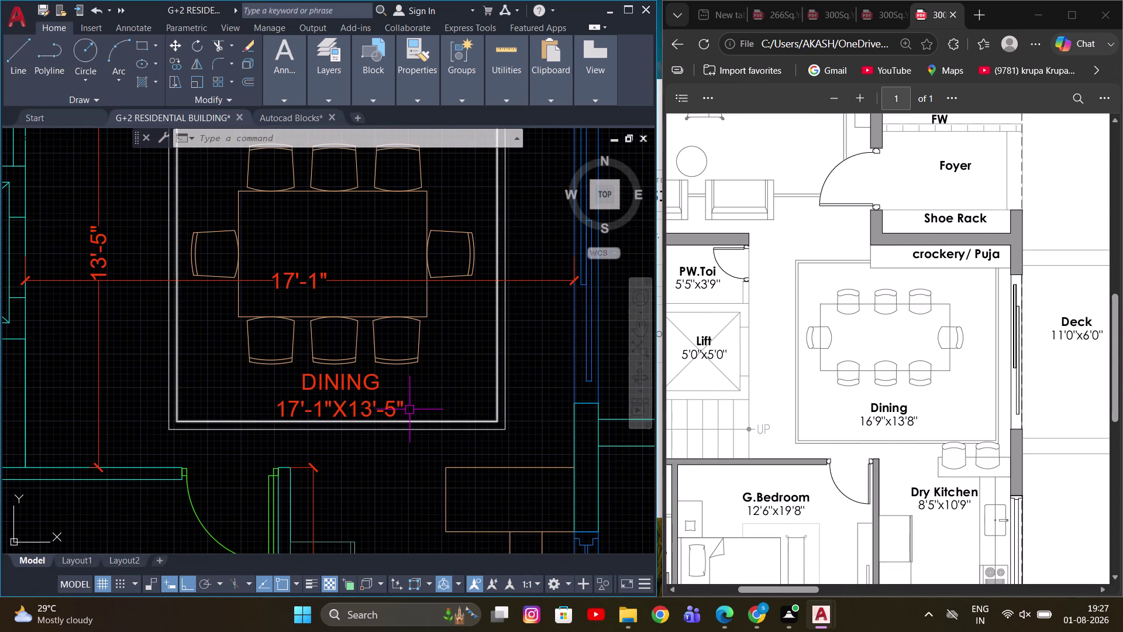
scroll(down, 3)
scroll(up, 3)
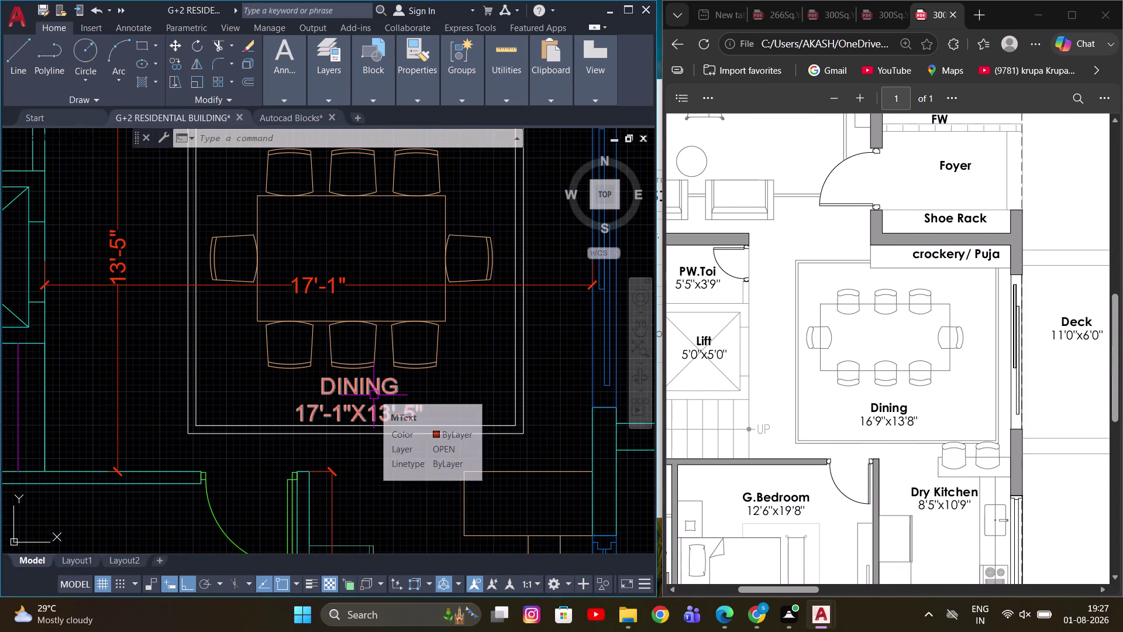
scroll(down, 3)
middle_drag(383, 400, 463, 417)
scroll(up, 3)
double_click(442, 401)
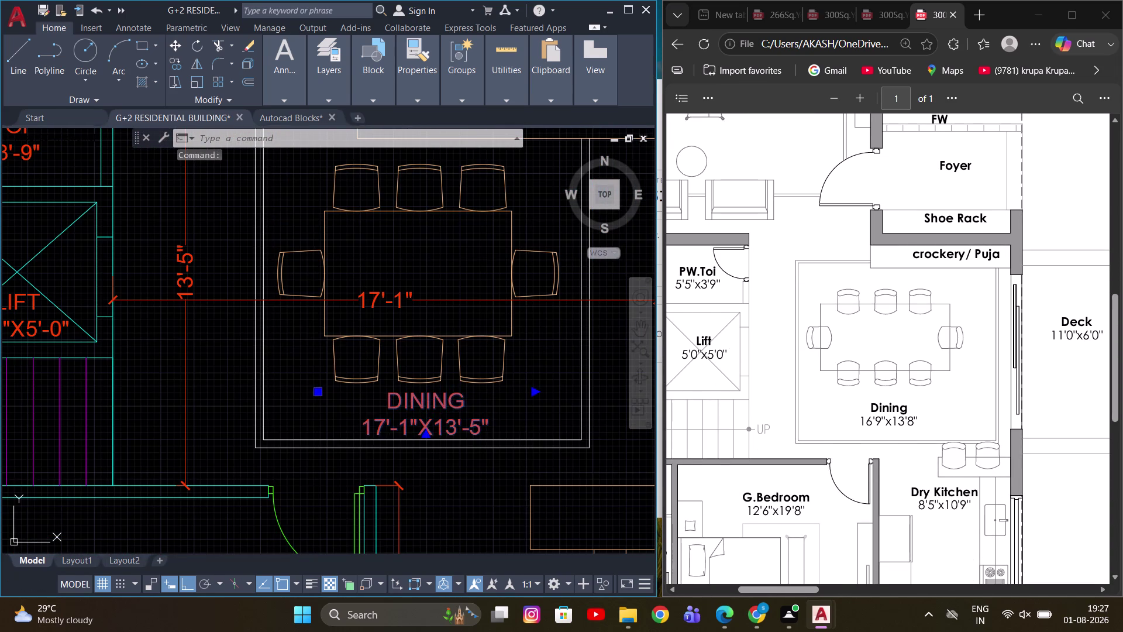
click(617, 374)
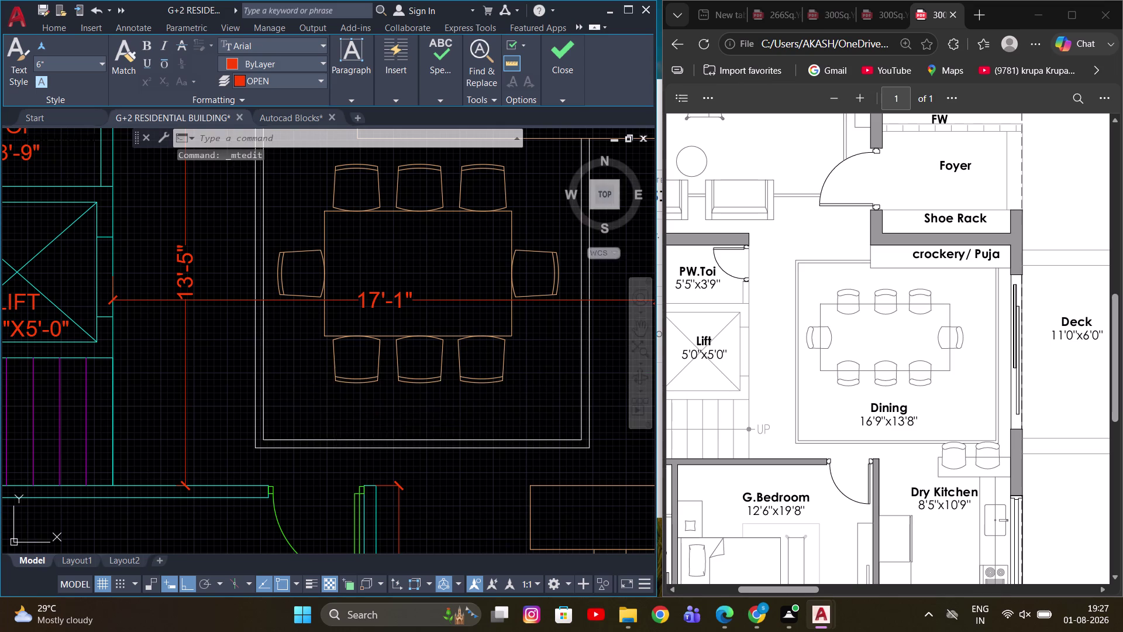
scroll(down, 3)
middle_drag(423, 426, 429, 325)
scroll(down, 3)
Erase the two dimension lines crossing the dining room.
scroll(up, 3)
scroll(up, 3)
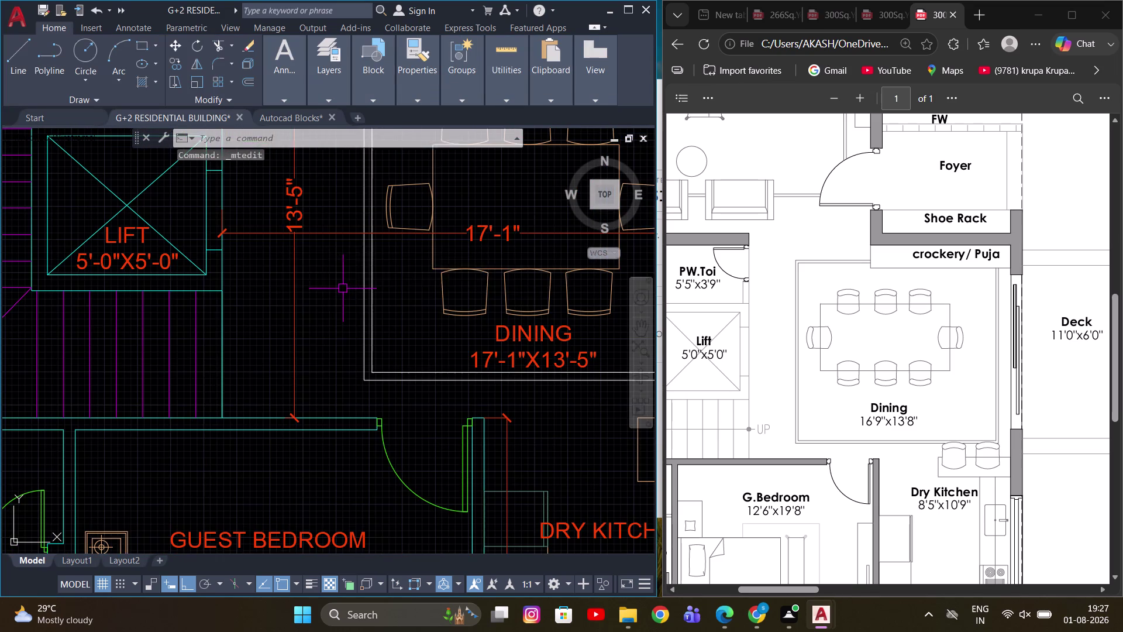
drag(343, 288, 334, 277)
click(272, 226)
right_click(274, 207)
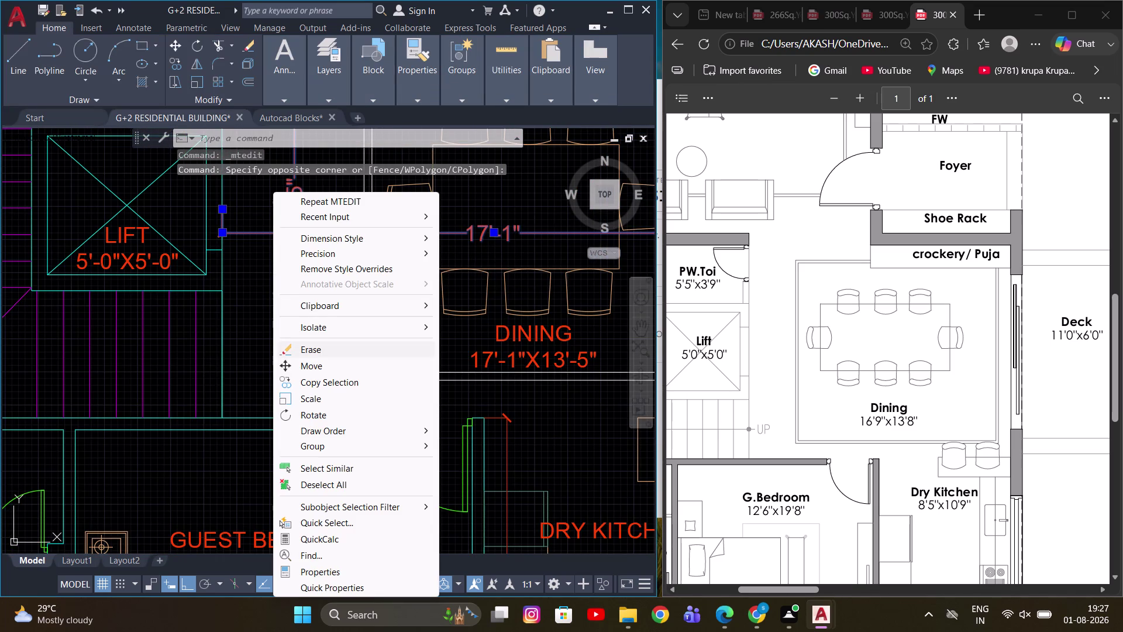
click(324, 349)
scroll(down, 3)
Pan past the guest bedroom to the DRY KITCHEN label.
middle_drag(337, 424, 371, 394)
scroll(down, 3)
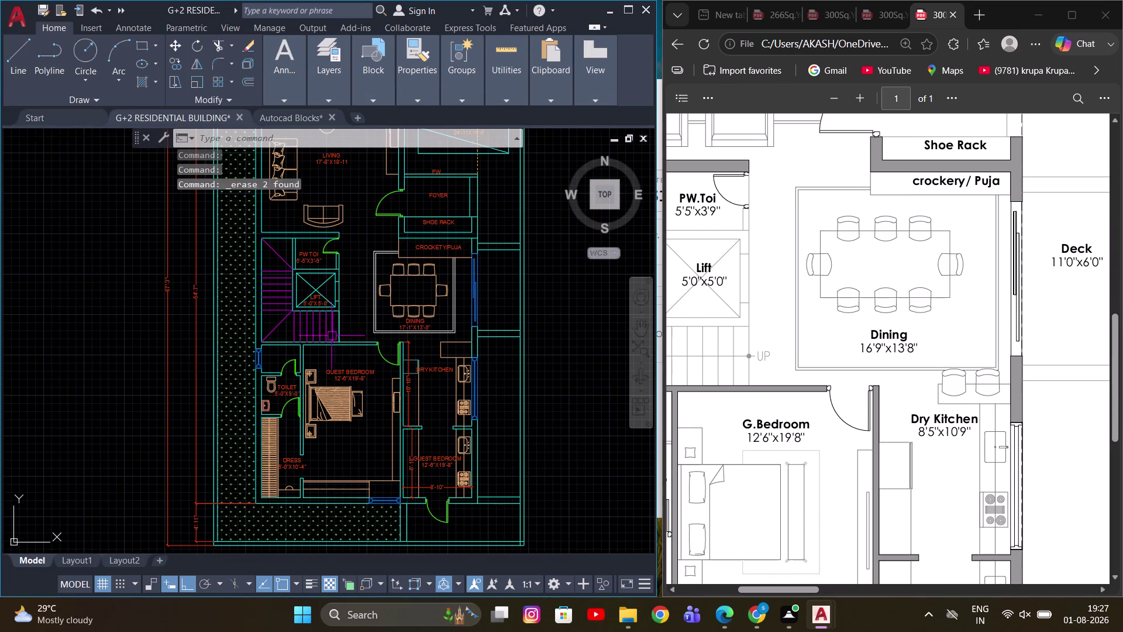
middle_drag(304, 411, 293, 329)
scroll(up, 3)
middle_drag(382, 370, 347, 361)
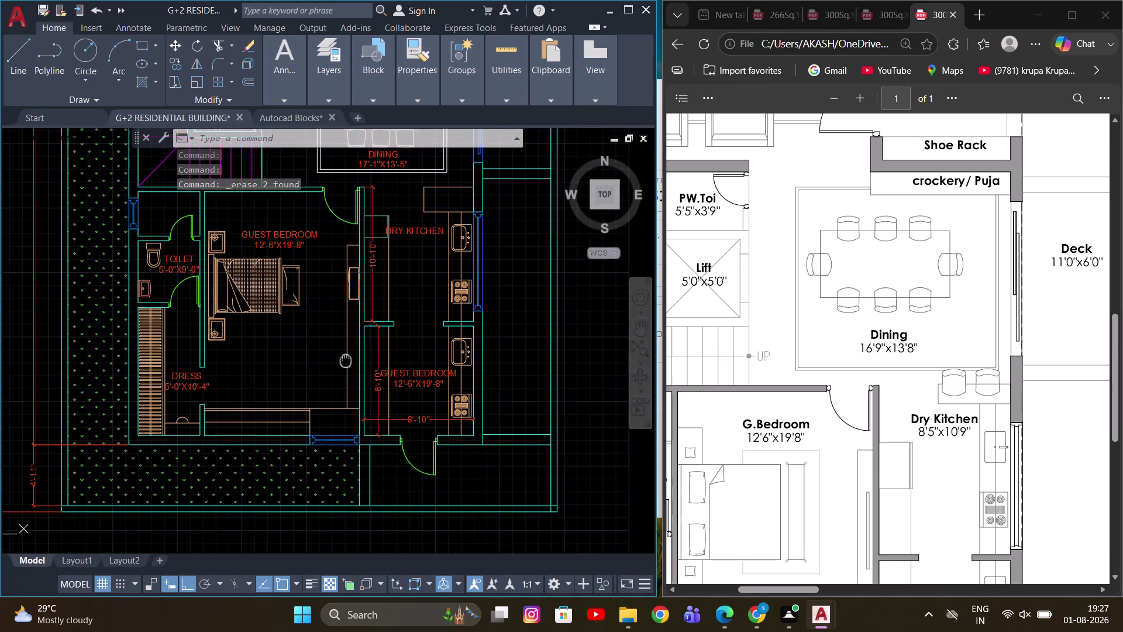
middle_drag(346, 362, 344, 357)
scroll(down, 3)
scroll(up, 3)
middle_drag(406, 258, 409, 287)
middle_drag(434, 414, 418, 346)
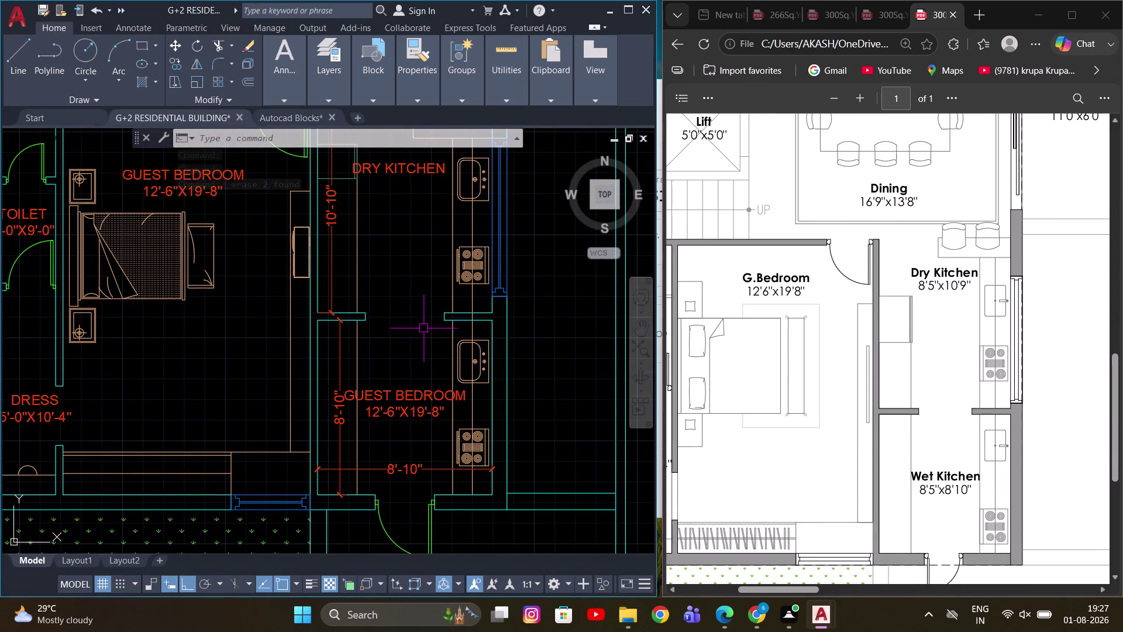
scroll(down, 3)
scroll(up, 3)
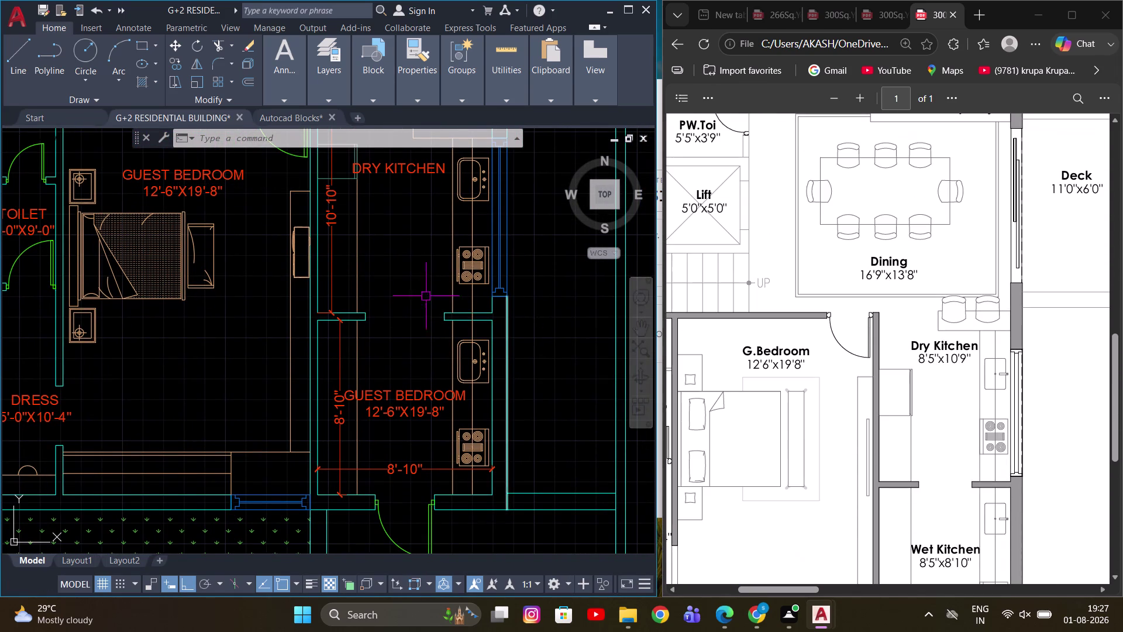
middle_drag(422, 275, 445, 382)
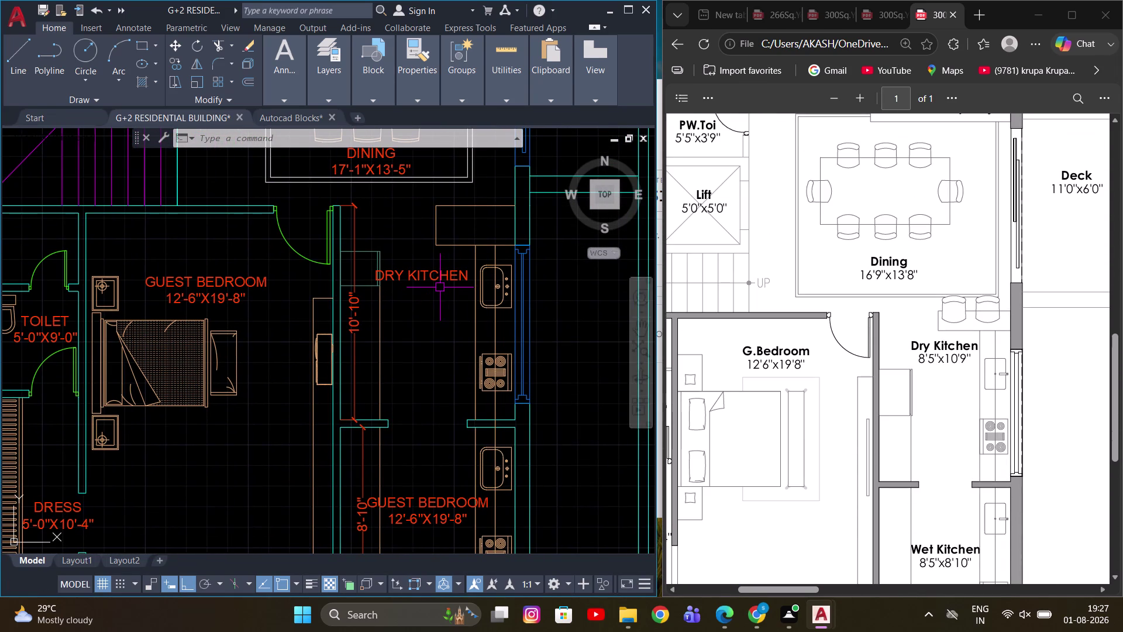
scroll(up, 3)
Append 8'-10"X to the DRY KITCHEN label as the first size value.
double_click(432, 276)
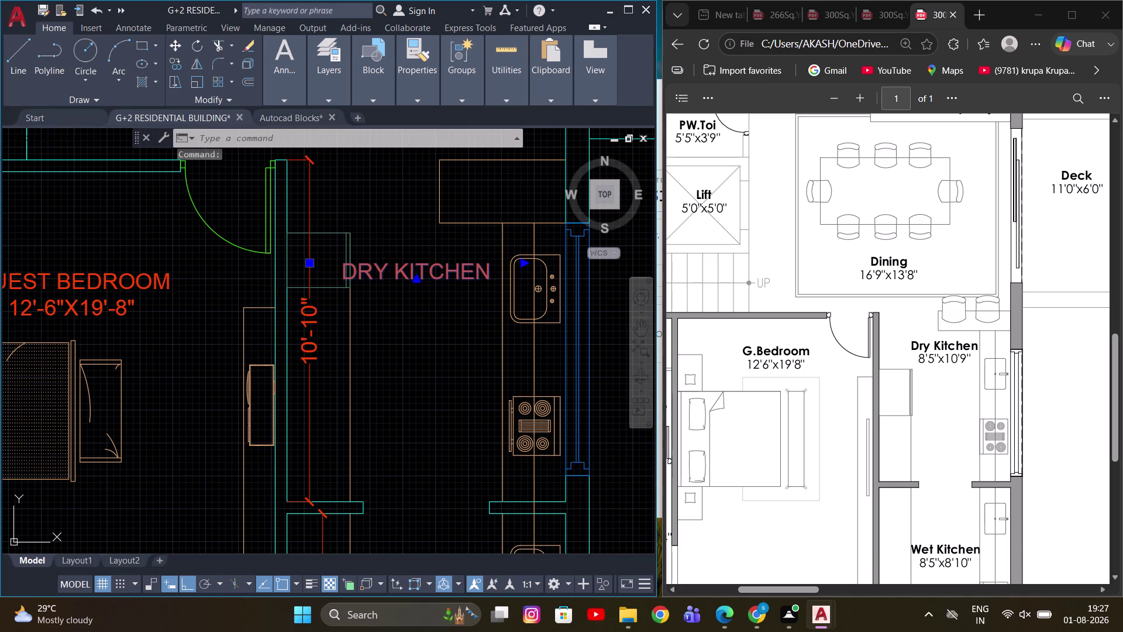
click(494, 274)
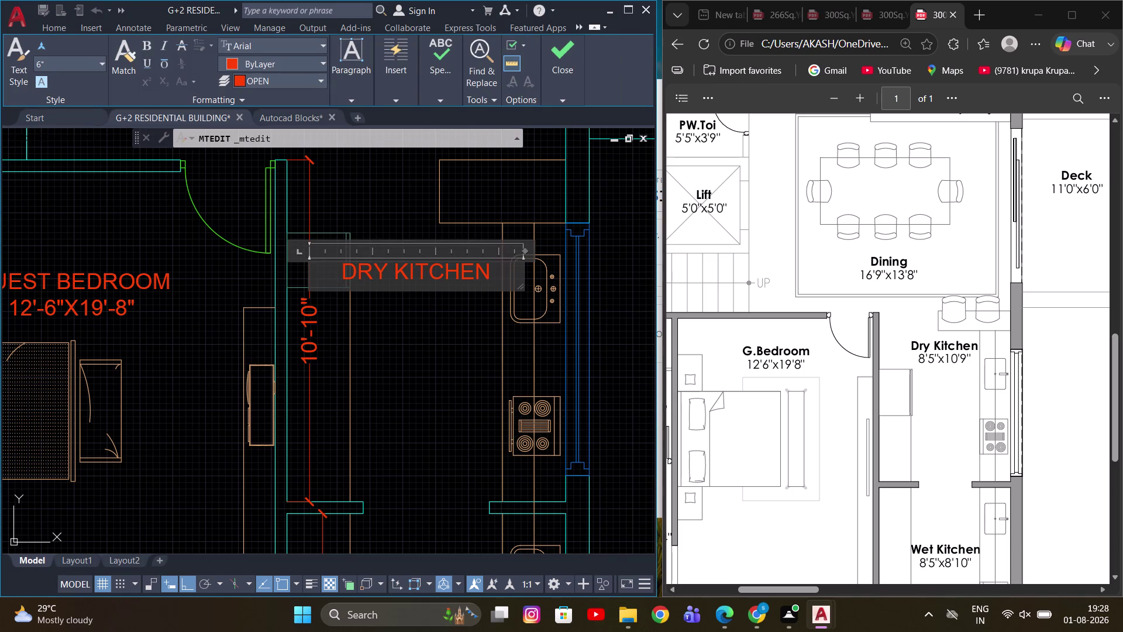
key(Return)
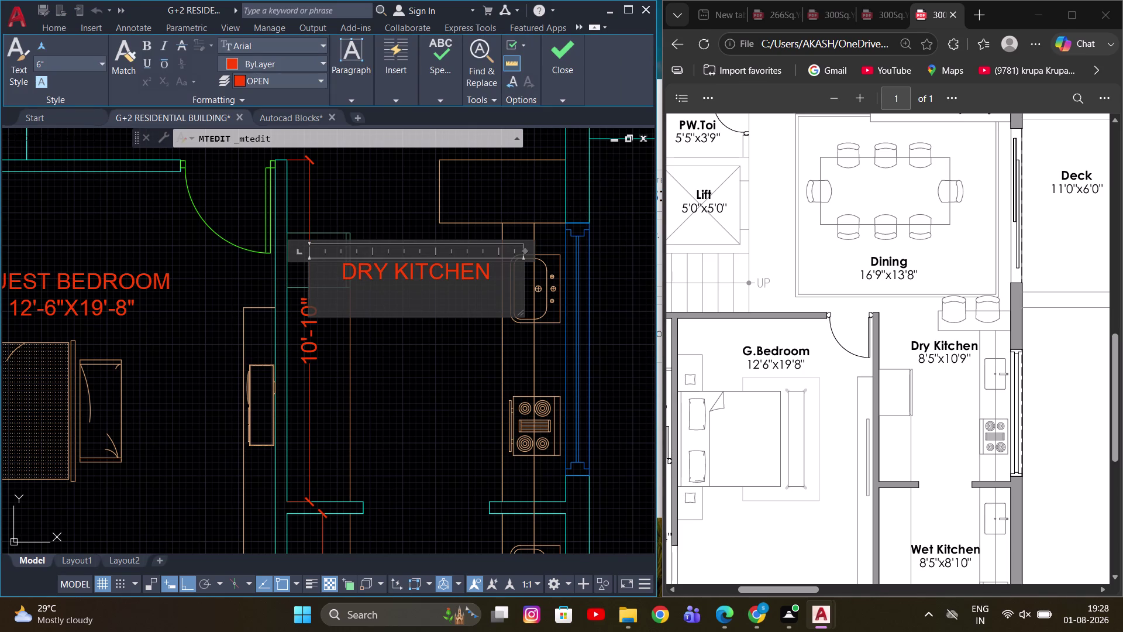
scroll(down, 3)
scroll(up, 3)
middle_drag(473, 312, 472, 345)
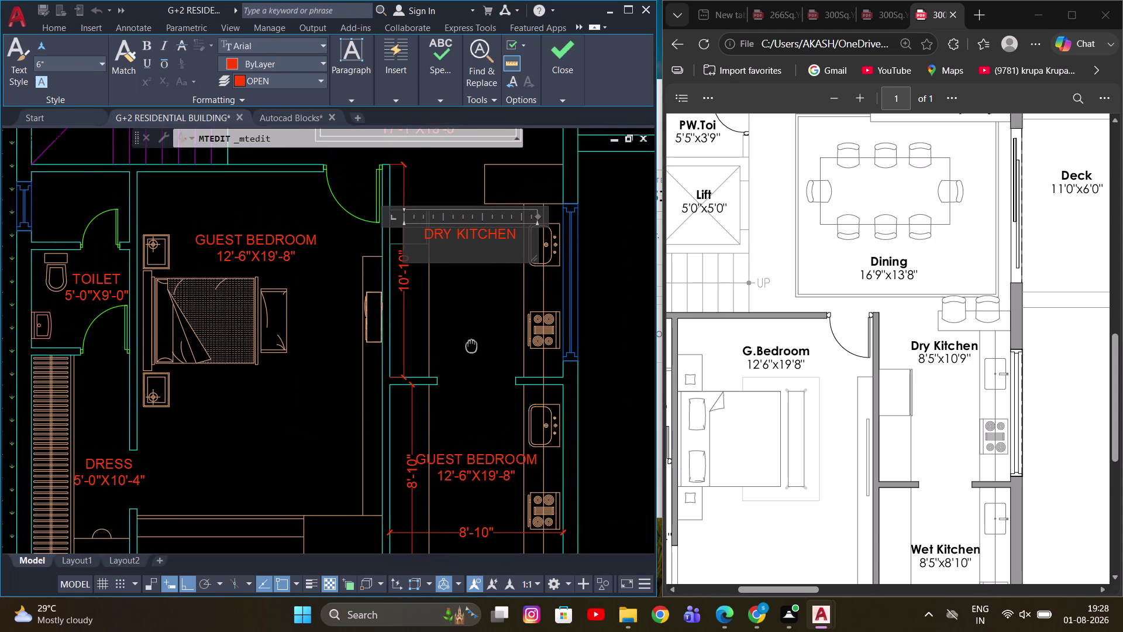
middle_drag(472, 344, 454, 334)
scroll(up, 3)
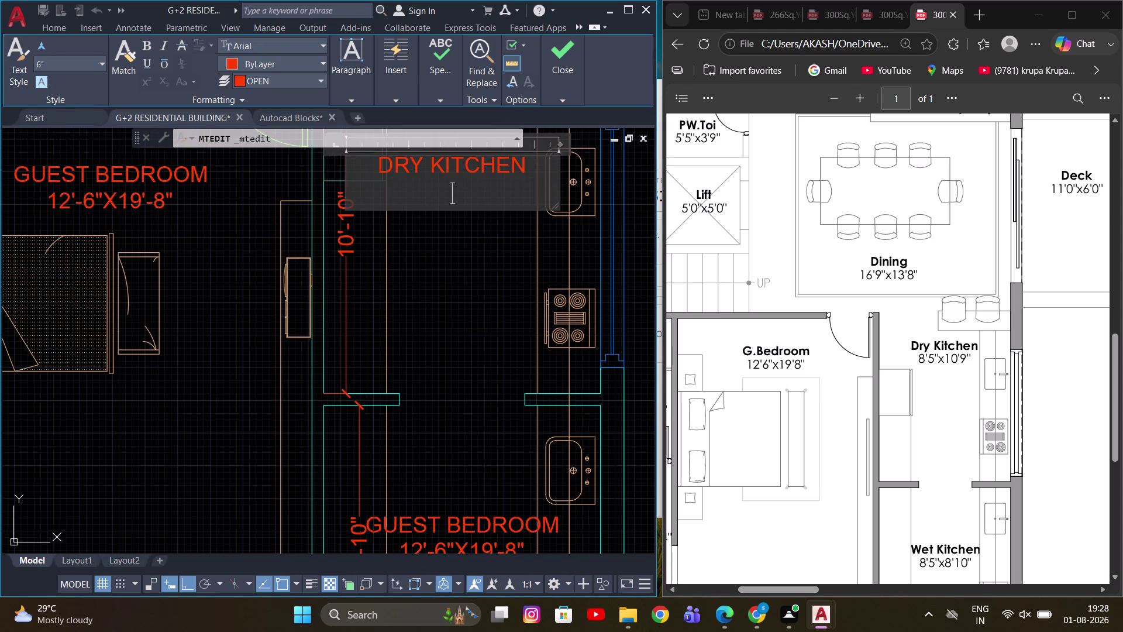
key(8)
key(apostrophe)
key(minus)
text(10)
key(shift+quotedbl)
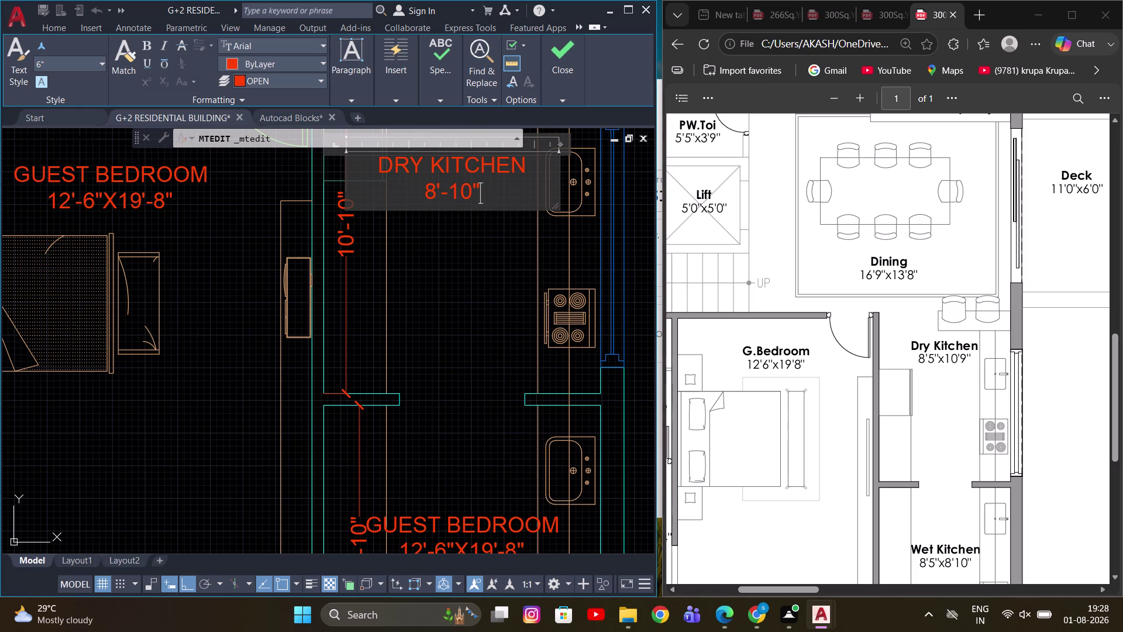
key(x)
Add the second size 10'-10", correcting the typed 8' to 10', and close the editor.
scroll(down, 3)
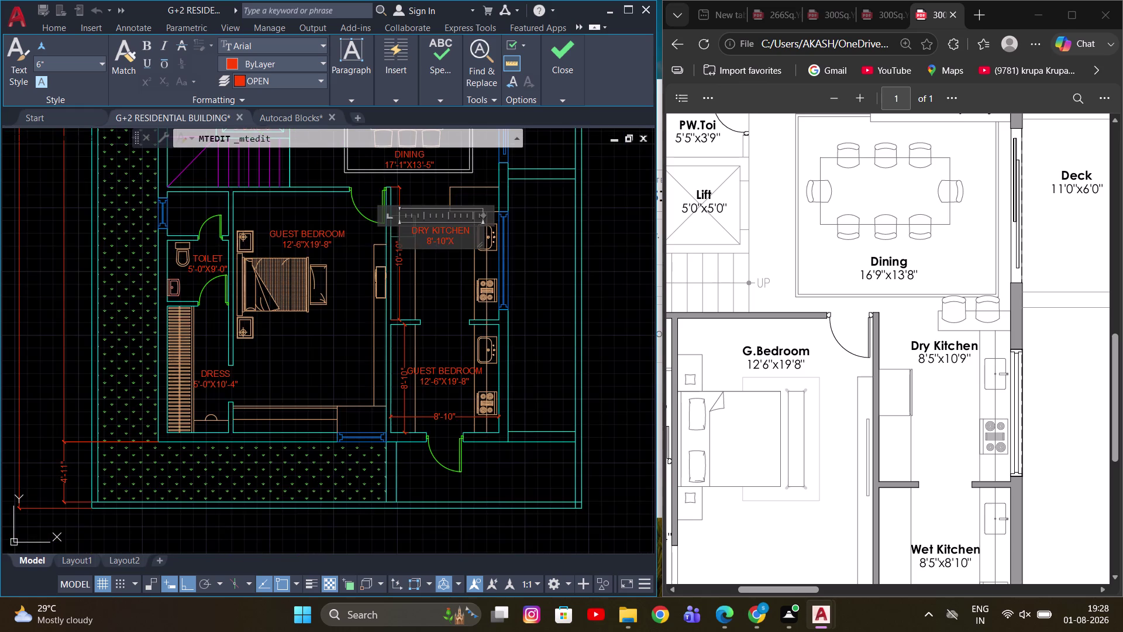
scroll(up, 3)
scroll(up, 3)
middle_drag(436, 244, 446, 281)
scroll(down, 3)
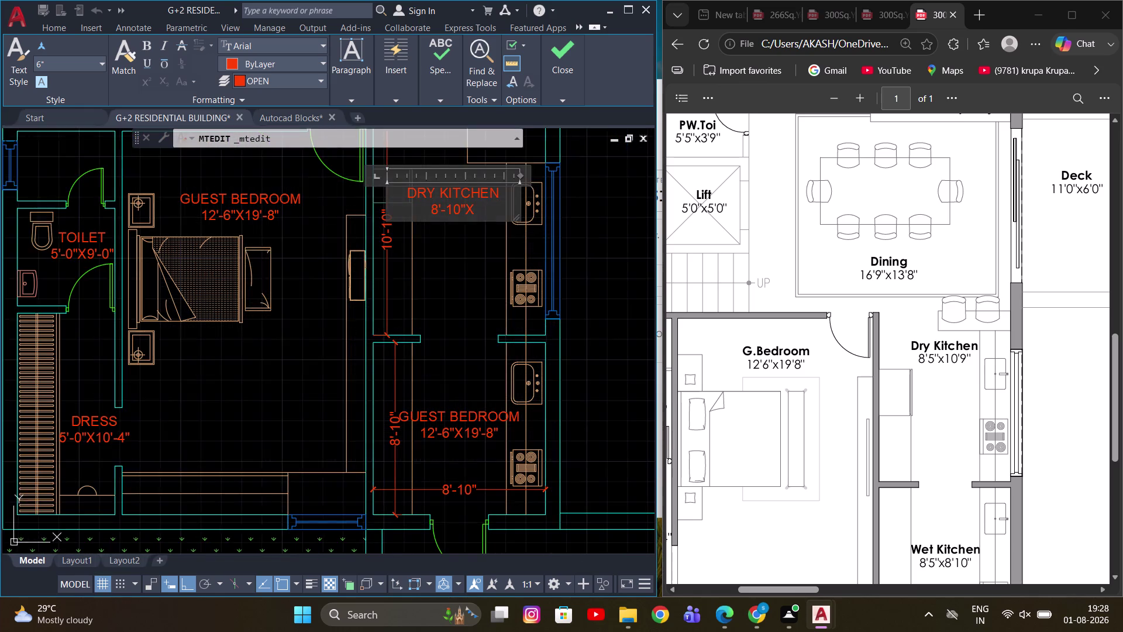
middle_drag(454, 283, 452, 264)
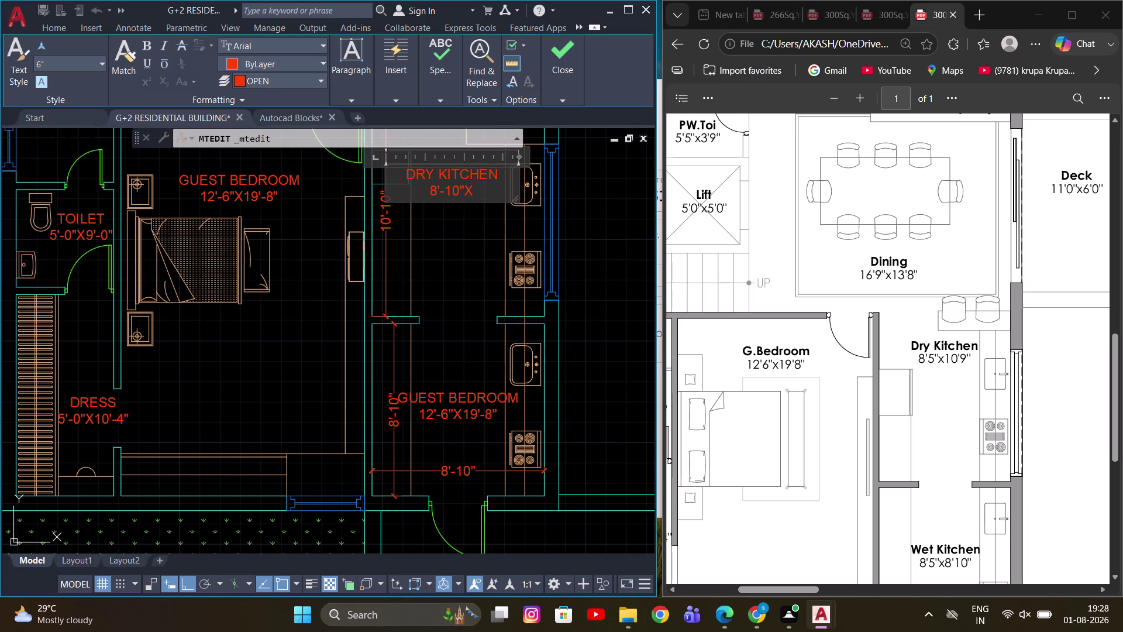
text(8')
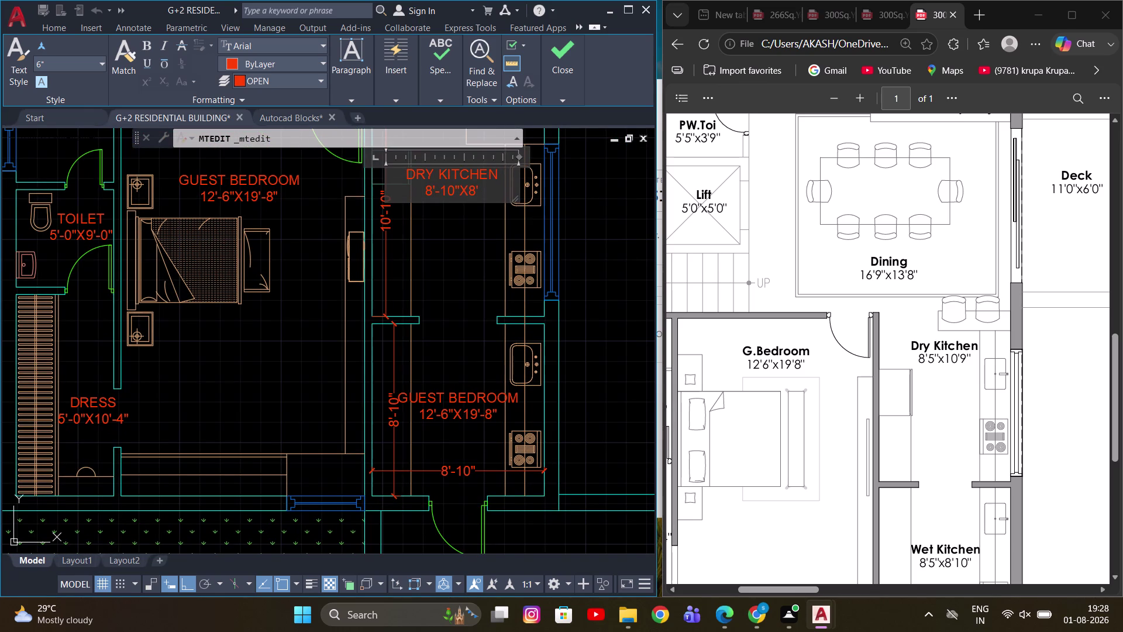
key(minus)
text(10")
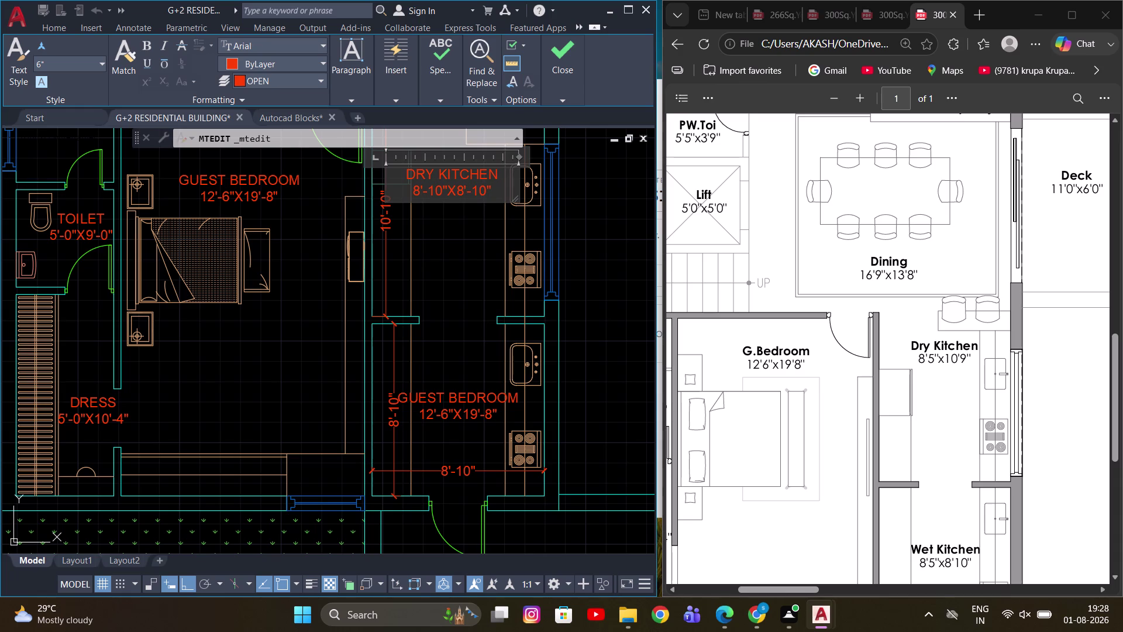
middle_drag(456, 262, 467, 349)
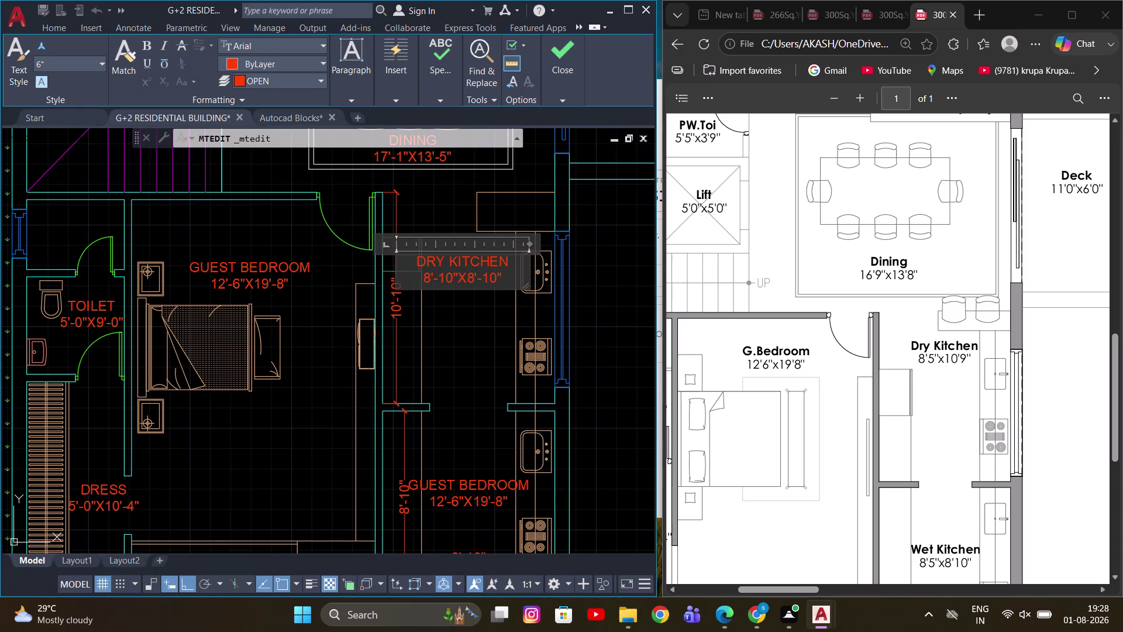
click(472, 278)
key(BackSpace)
text(10)
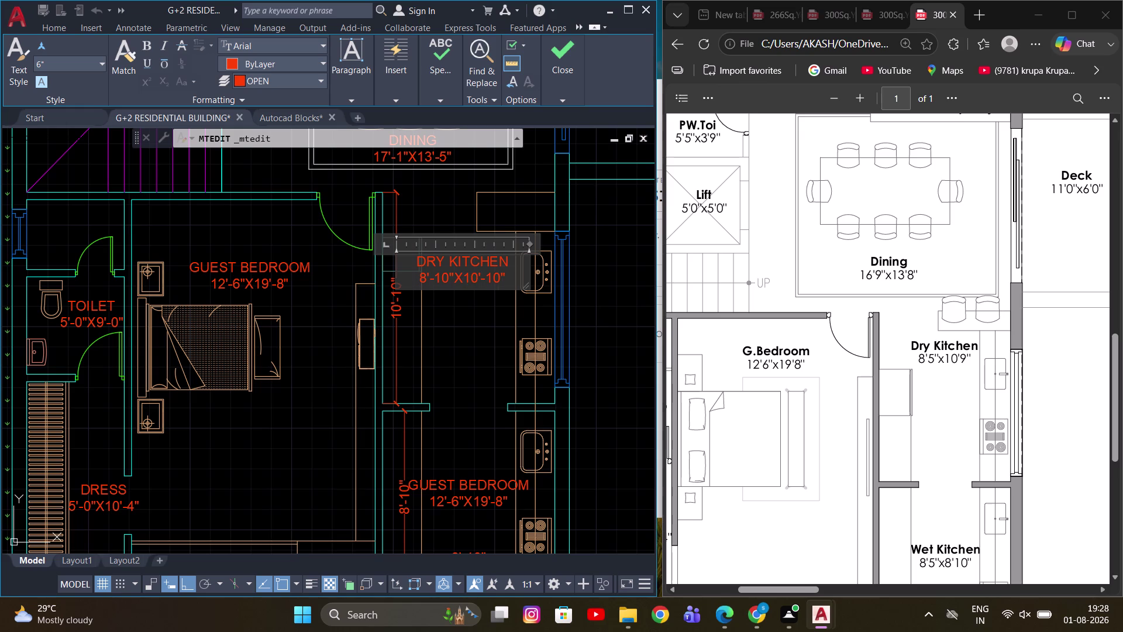
click(598, 315)
scroll(up, 3)
click(446, 254)
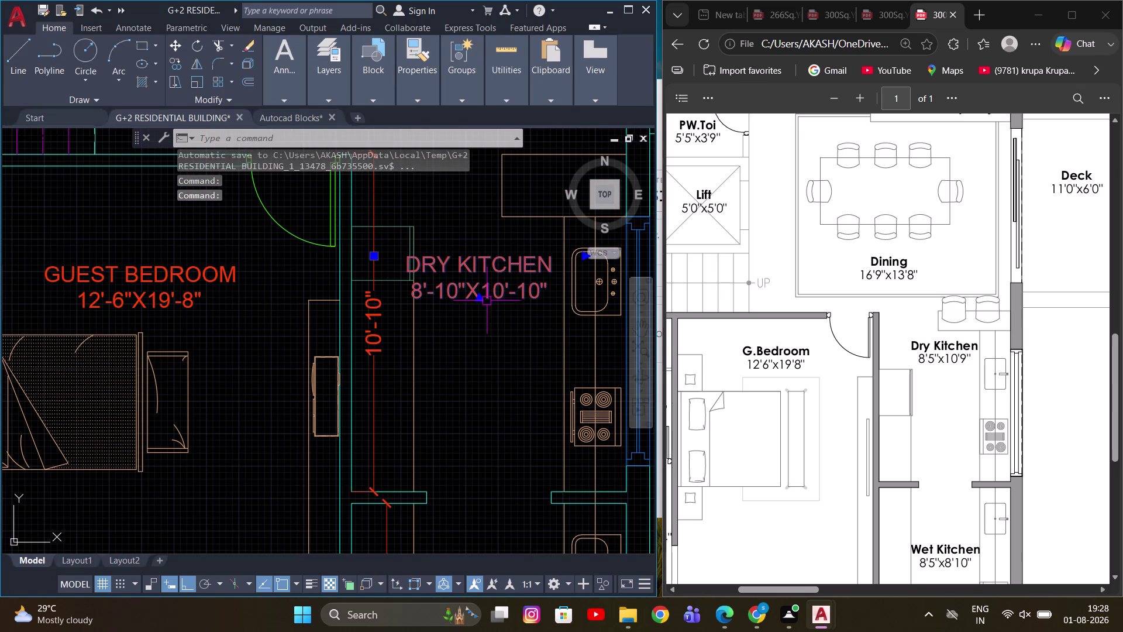
click(372, 254)
scroll(up, 3)
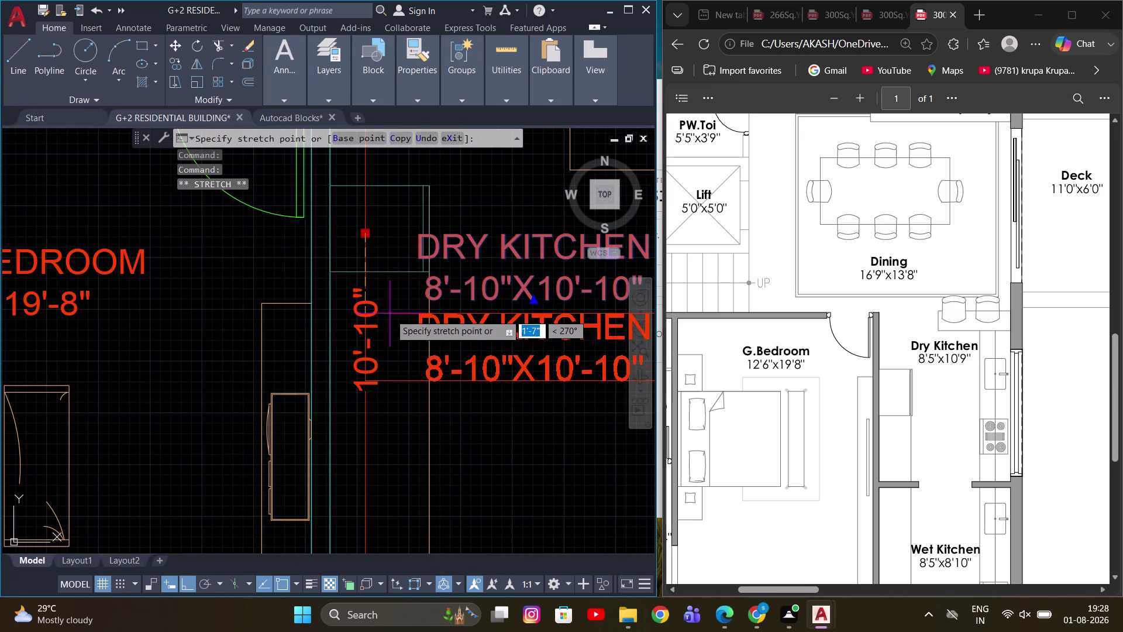
click(393, 323)
scroll(down, 3)
scroll(up, 3)
scroll(up, 3)
click(437, 324)
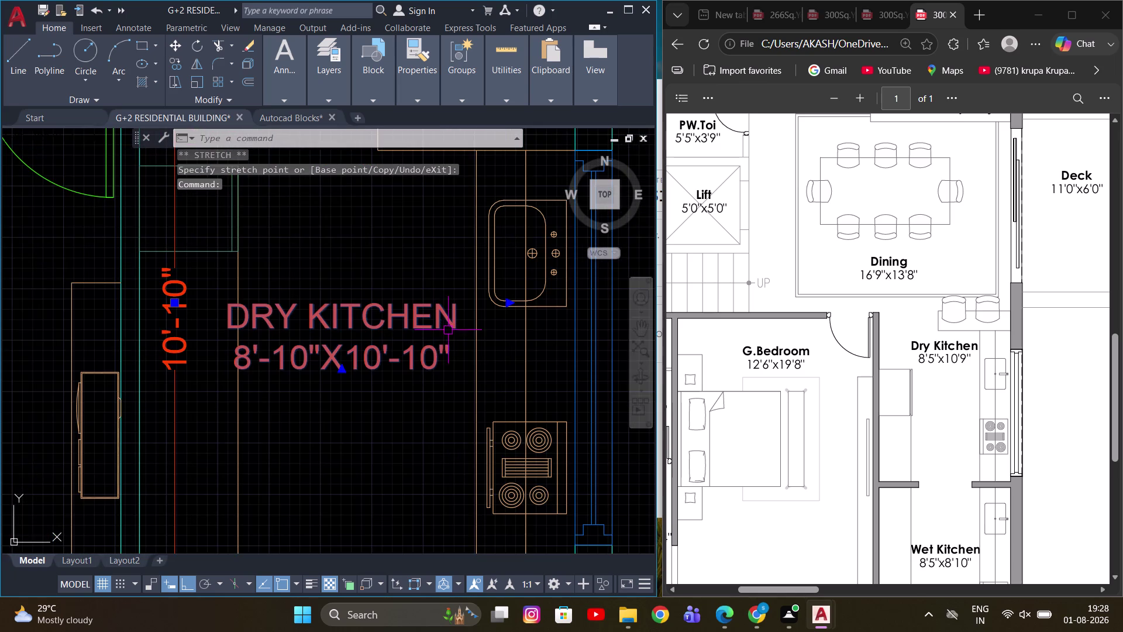
middle_drag(447, 330, 383, 314)
key(m)
key(space)
click(592, 393)
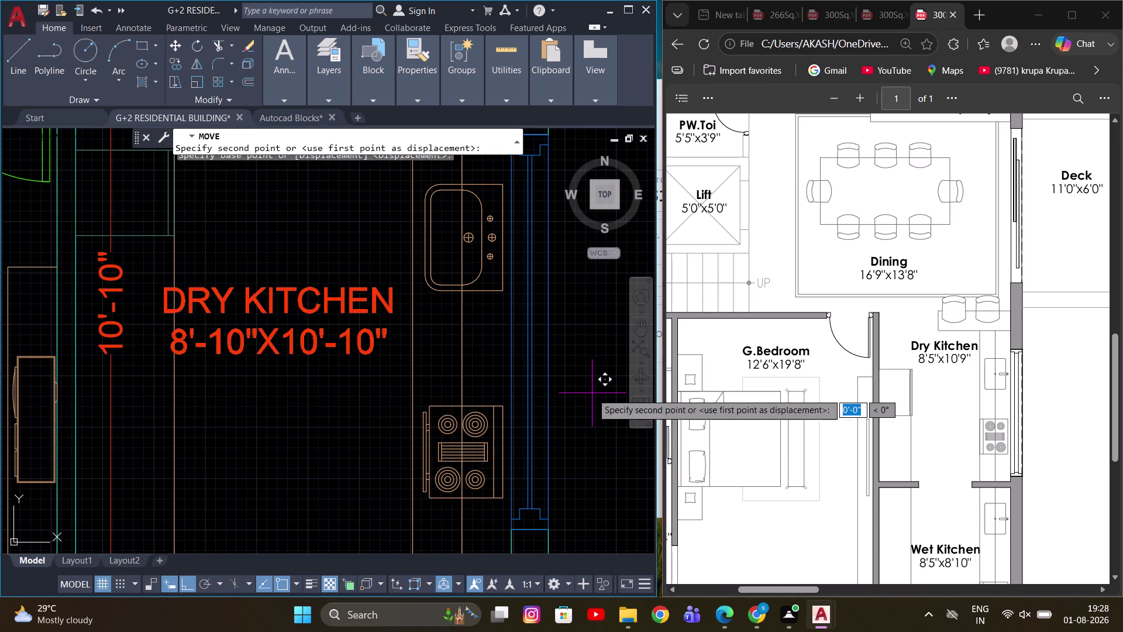
click(607, 398)
scroll(down, 3)
key(Escape)
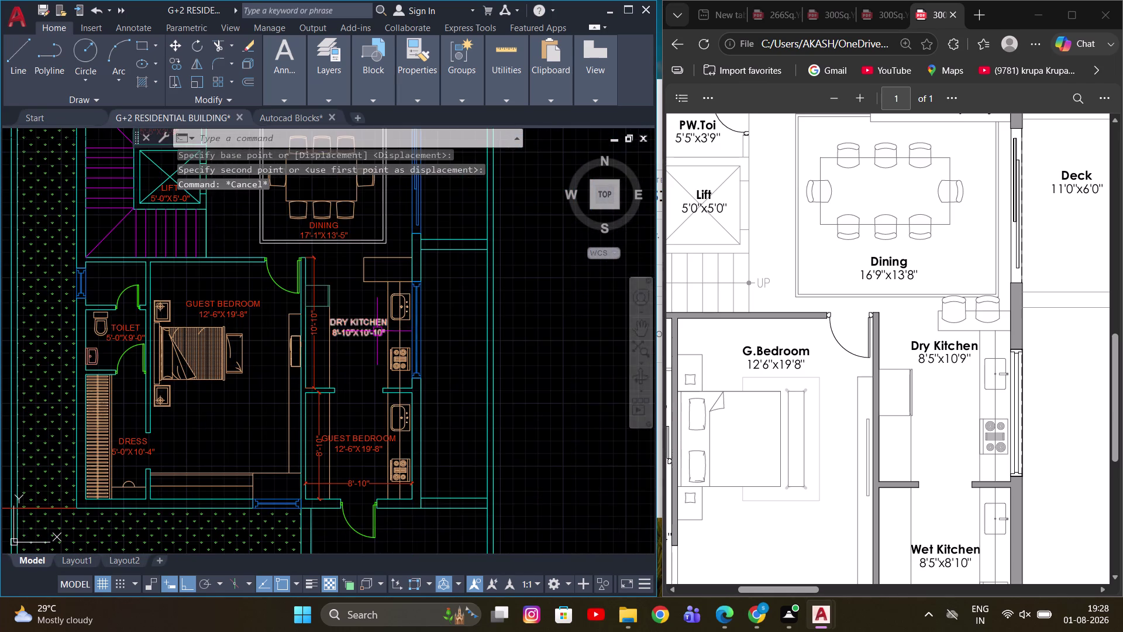
middle_drag(375, 333, 367, 282)
scroll(up, 3)
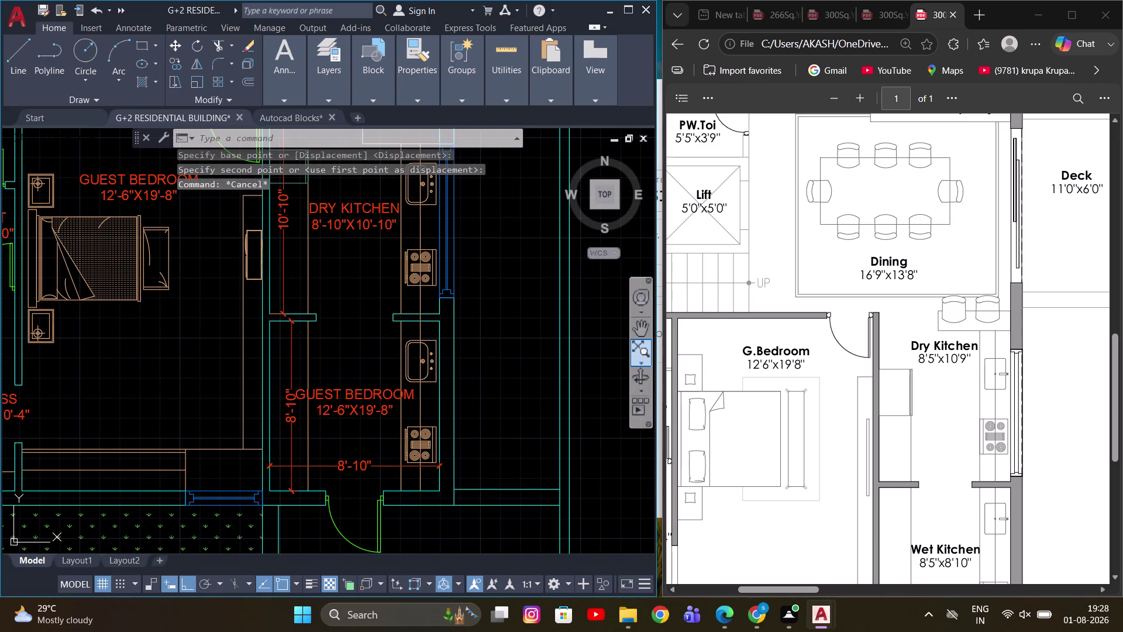
scroll(down, 3)
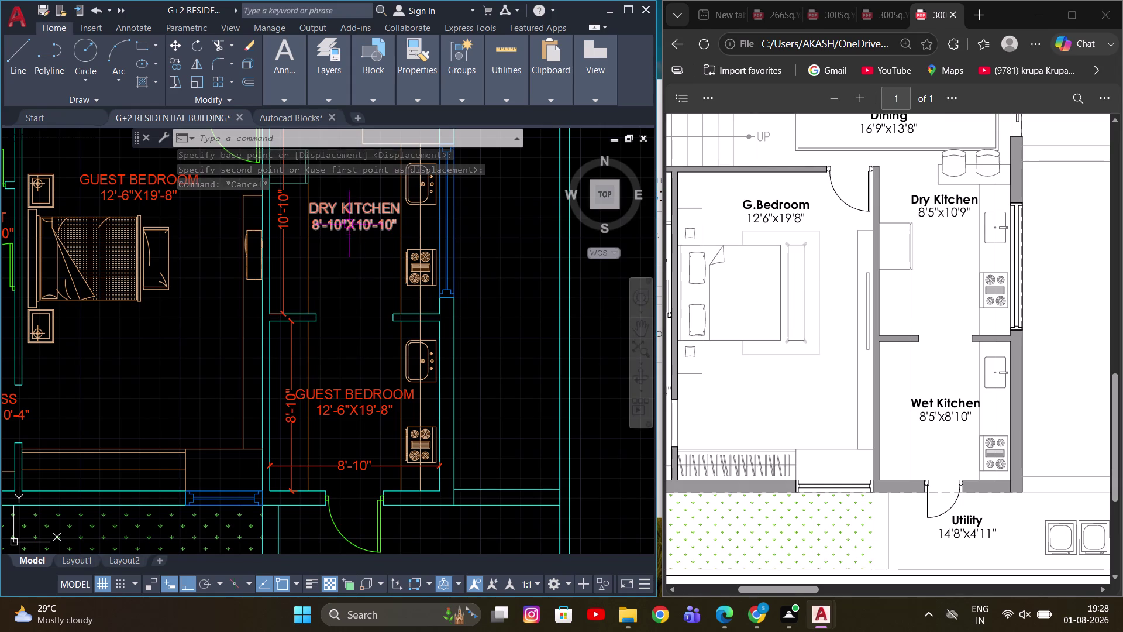
middle_drag(350, 247, 350, 280)
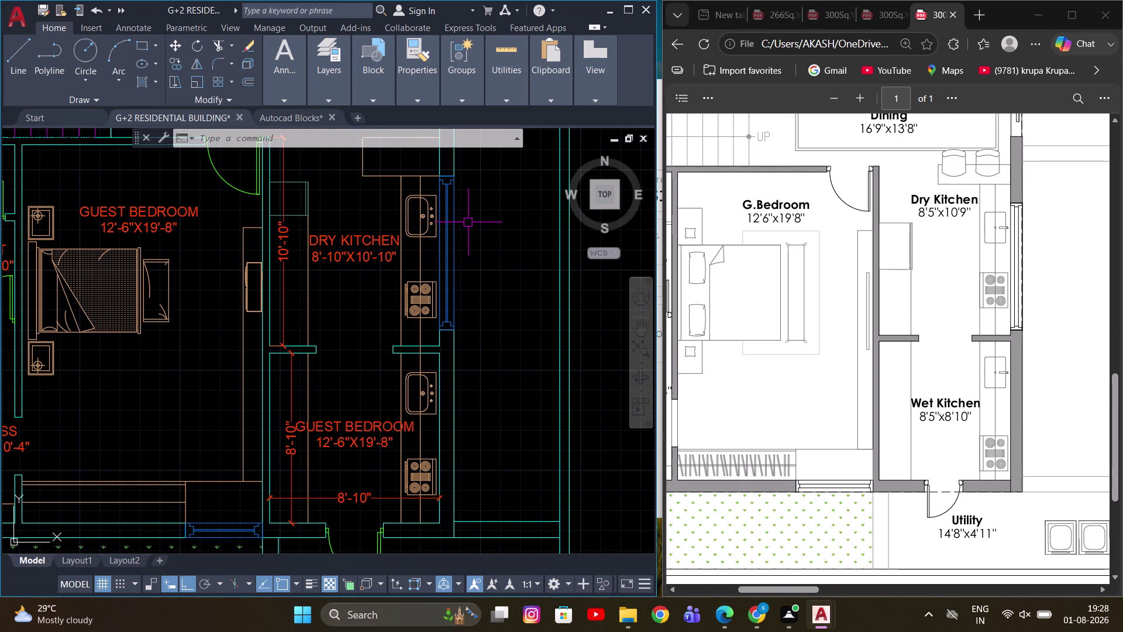
middle_drag(342, 267, 345, 264)
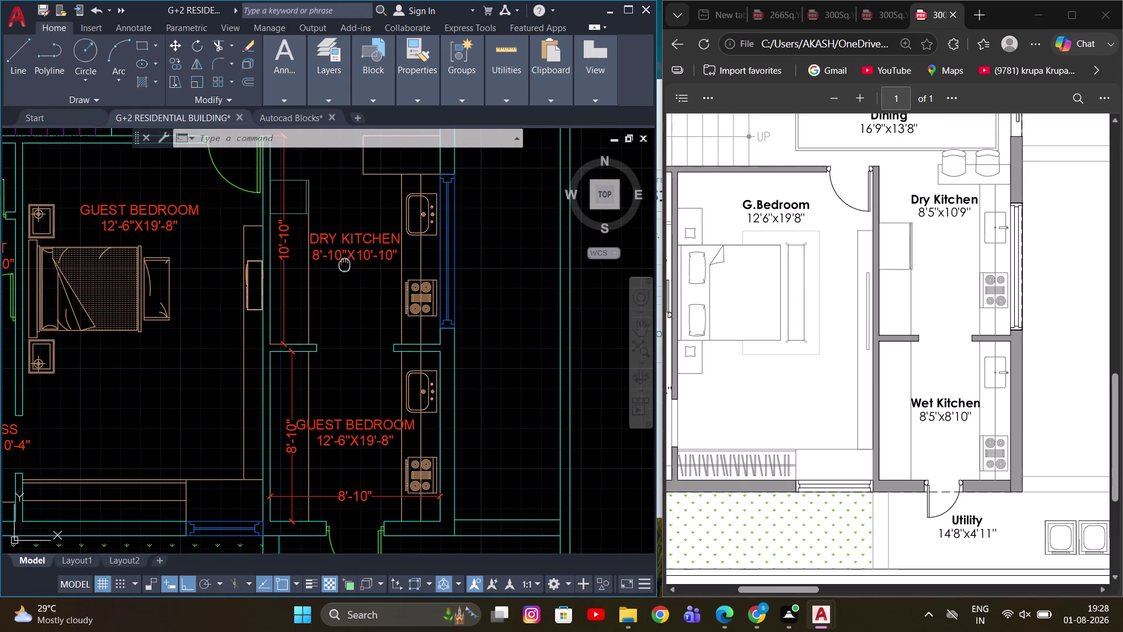
middle_drag(344, 264, 348, 253)
double_click(357, 239)
Copy the full DRY KITCHEN label text to the clipboard.
key(ctrl+a)
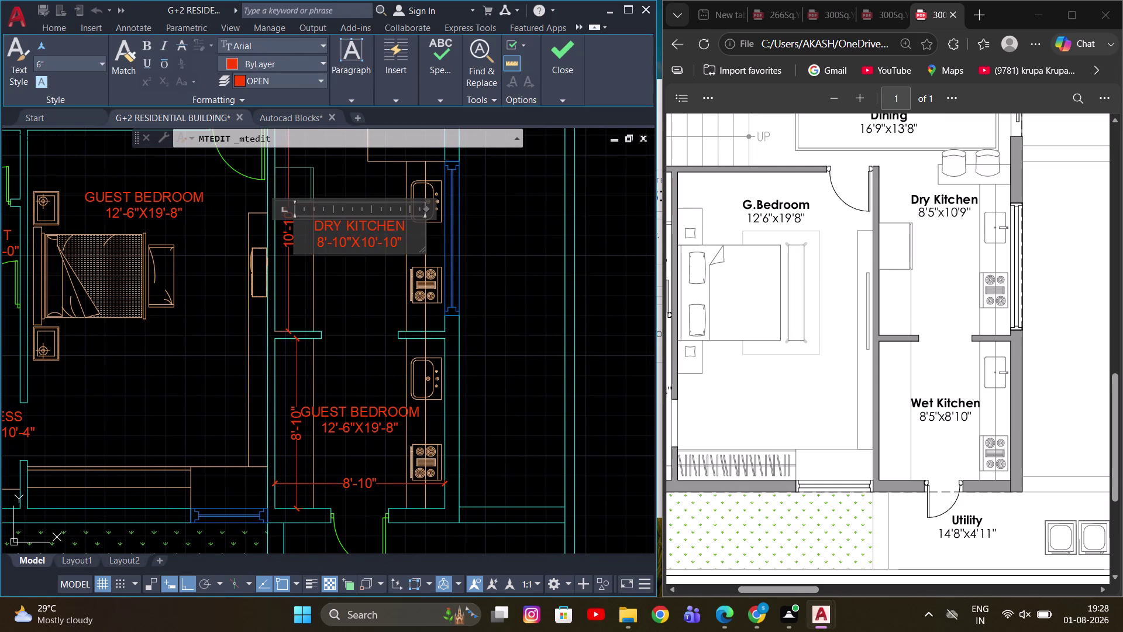
key(ctrl+c)
key(ctrl+c)
key(ctrl+c)
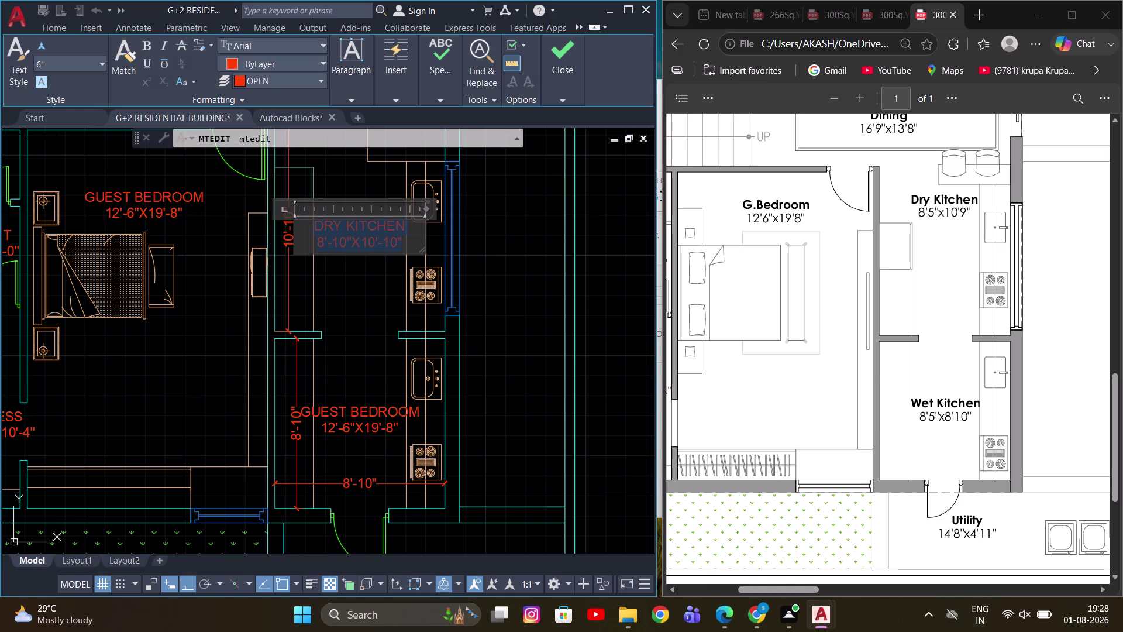
click(367, 344)
Paste the DRY KITCHEN text over the lower GUEST BEDROOM label.
middle_drag(357, 403, 348, 323)
double_click(344, 332)
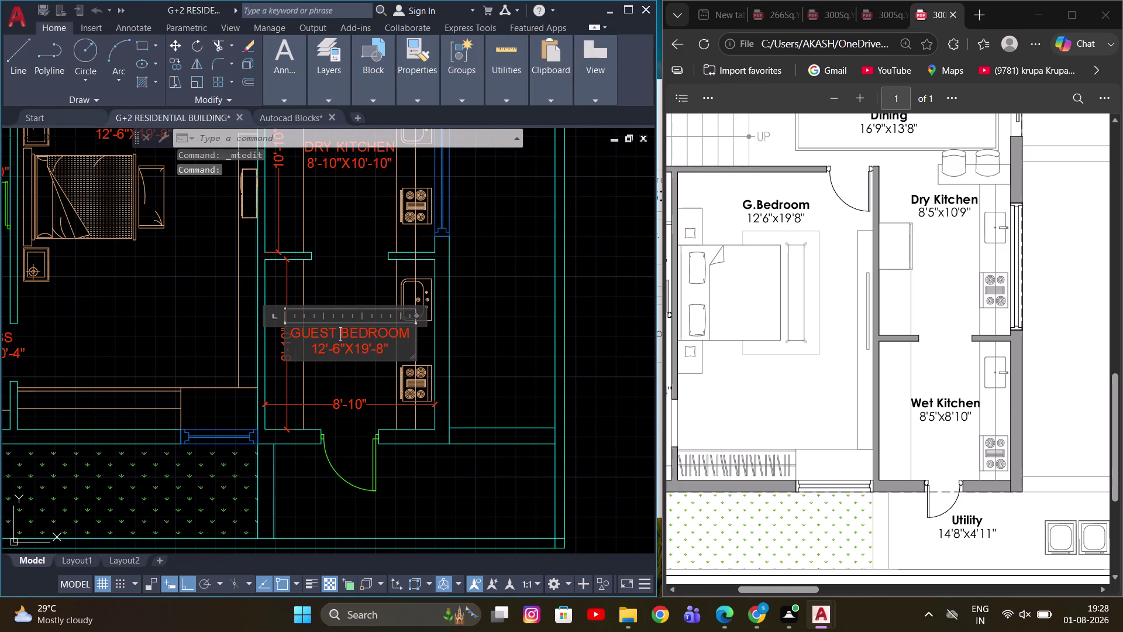
key(ctrl+a)
key(ctrl+v)
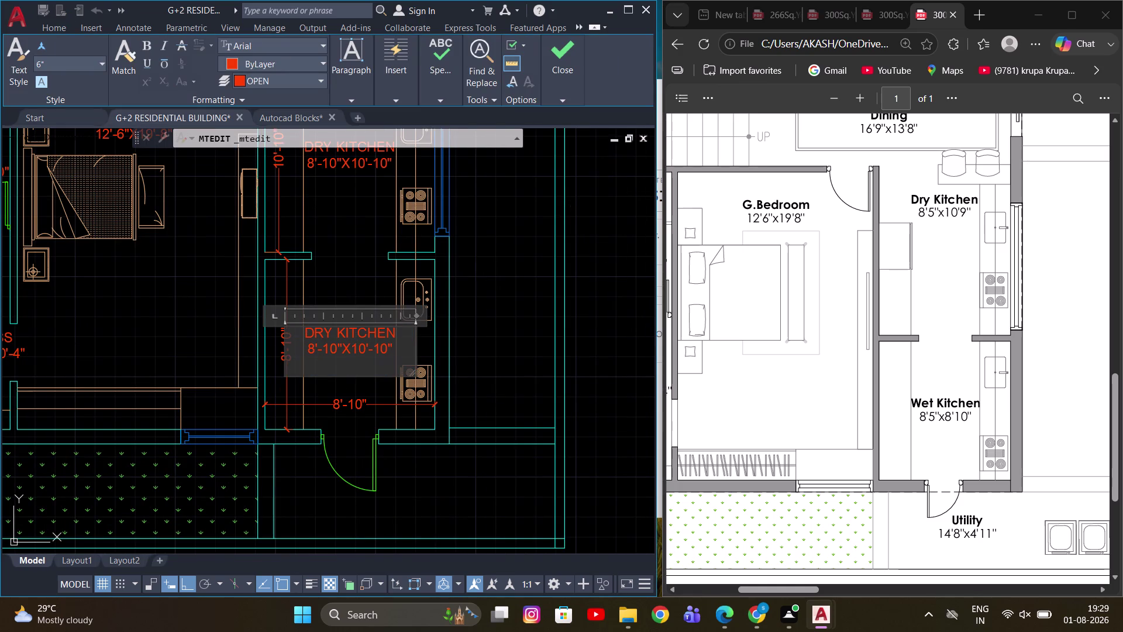
key(BackSpace)
key(BackSpace)
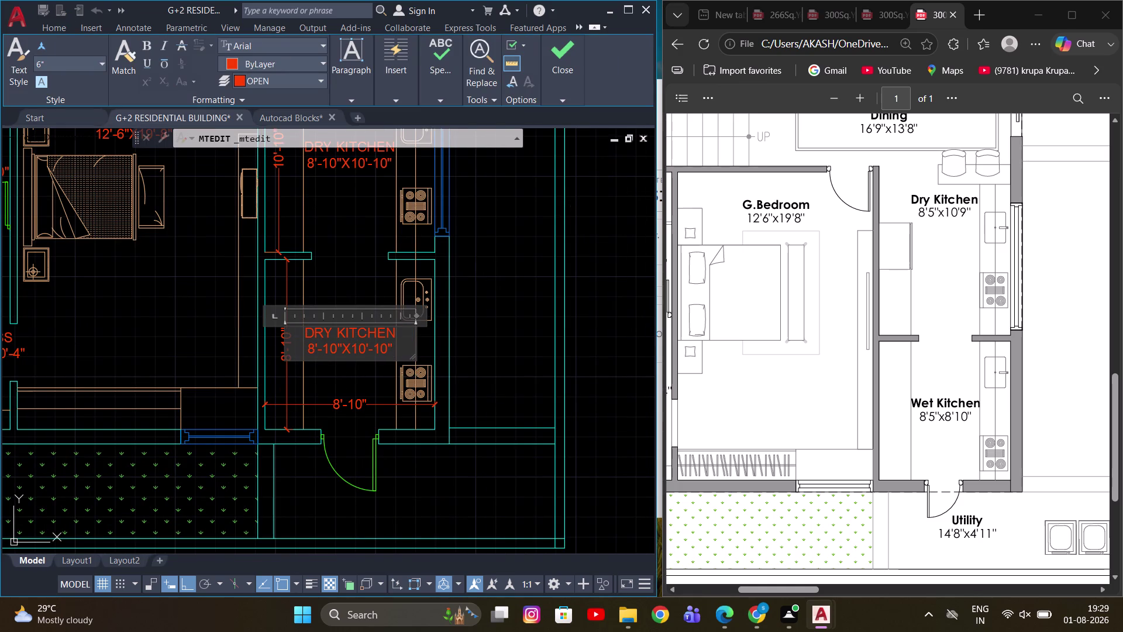
scroll(up, 3)
scroll(up, 3)
middle_drag(330, 349, 390, 357)
scroll(down, 3)
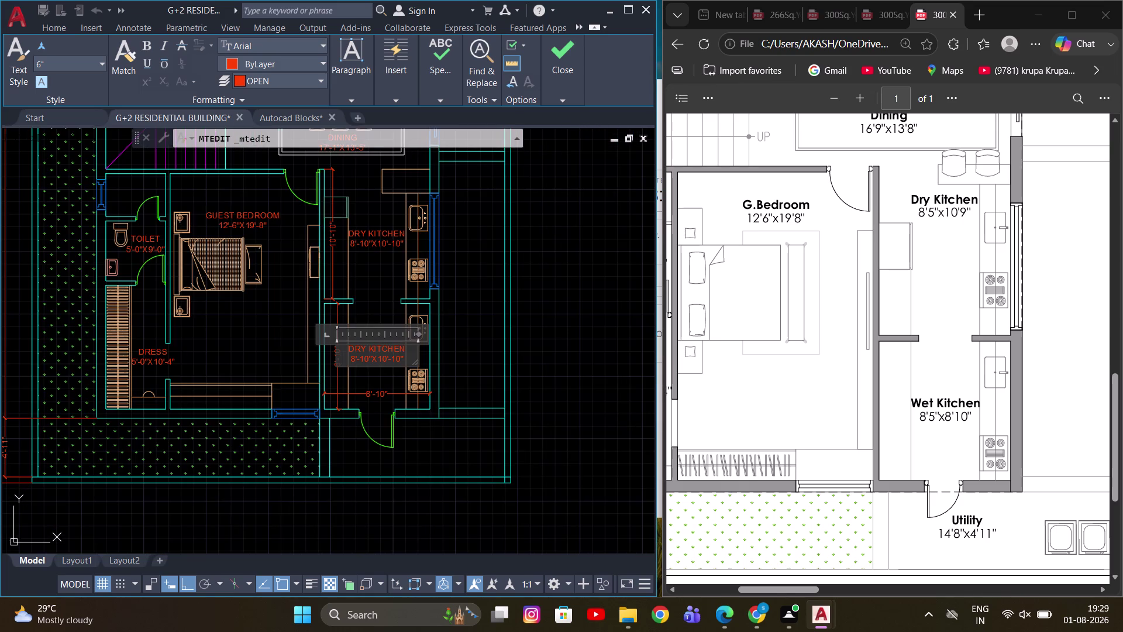
scroll(up, 3)
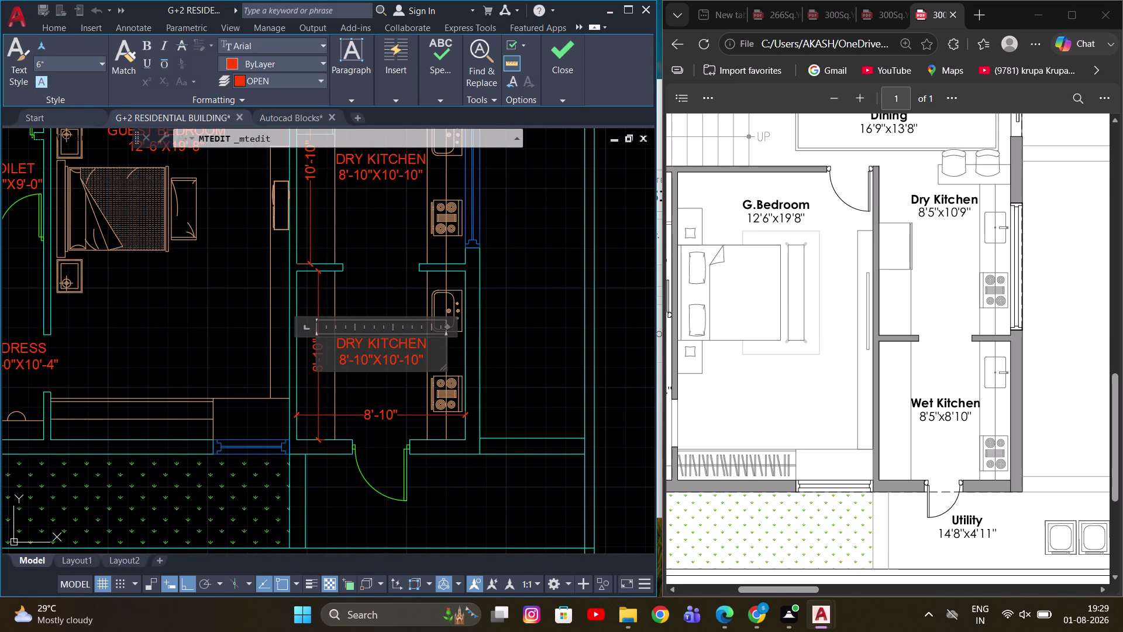
scroll(up, 3)
scroll(down, 3)
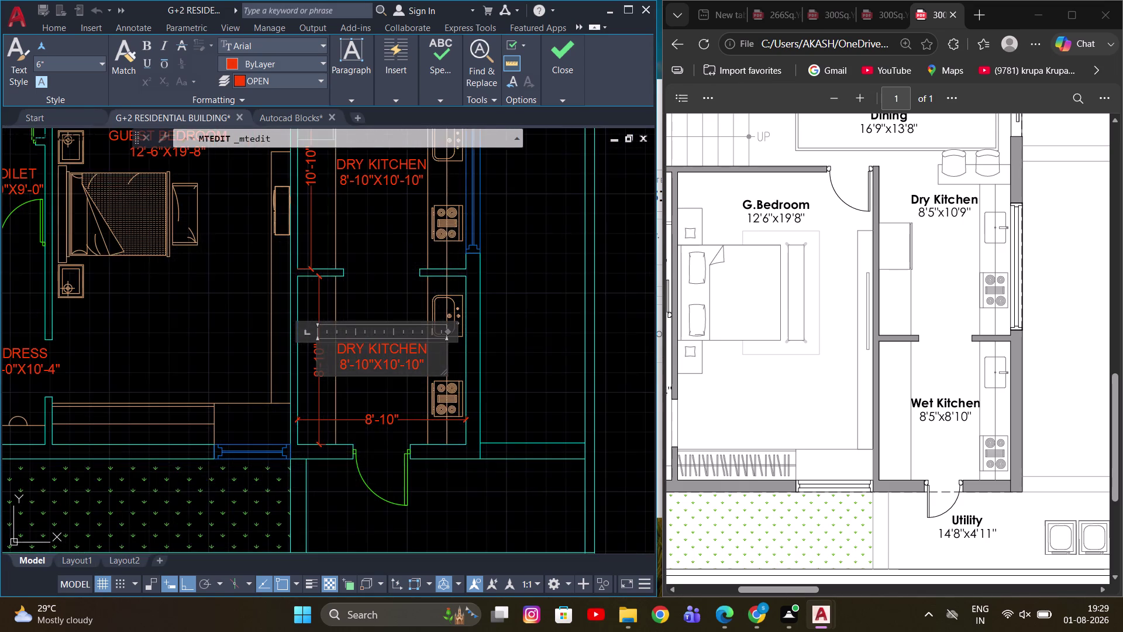
scroll(up, 3)
Change the pasted size's 10' to 8' so it reads 8'-10"X8'-10".
click(364, 362)
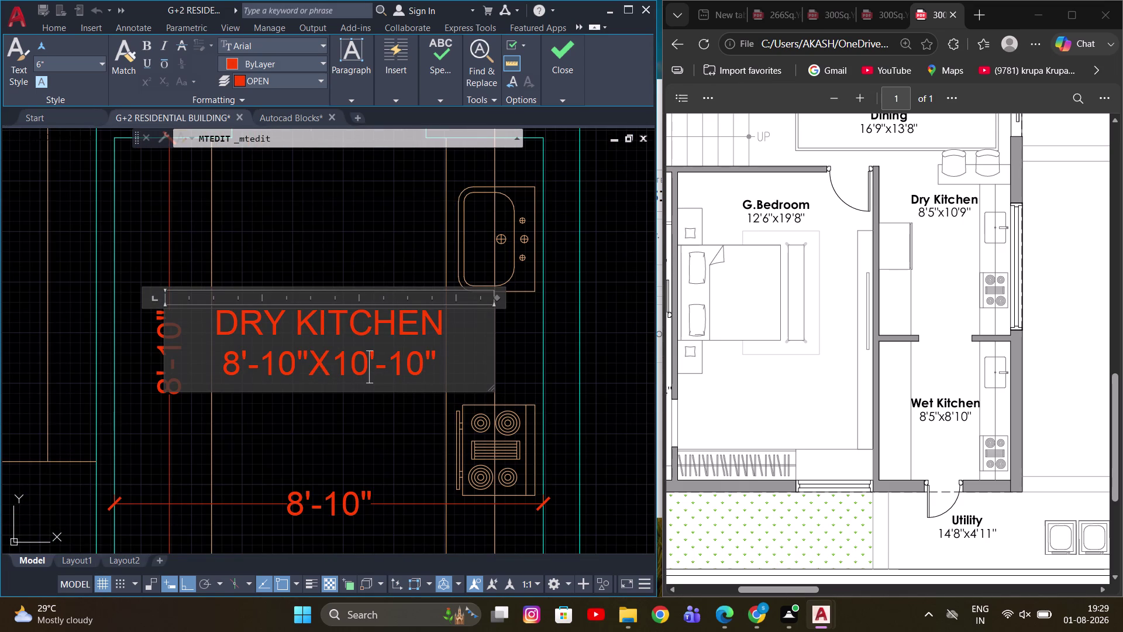
key(BackSpace)
key(BackSpace)
key(8)
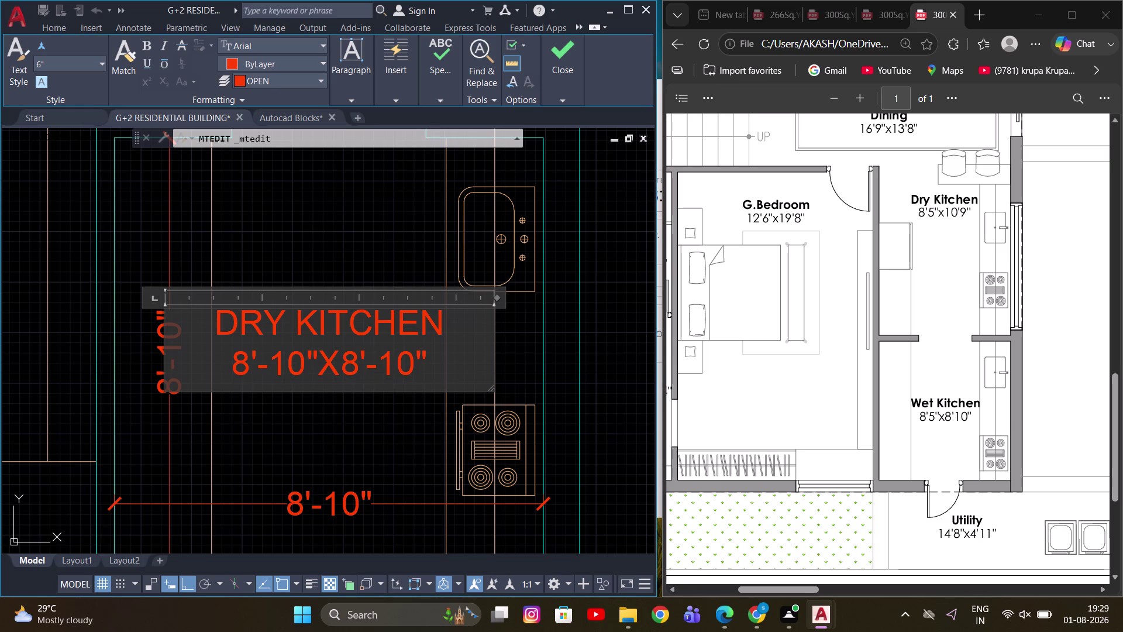
click(395, 250)
scroll(down, 3)
scroll(down, 3)
middle_drag(416, 361, 499, 362)
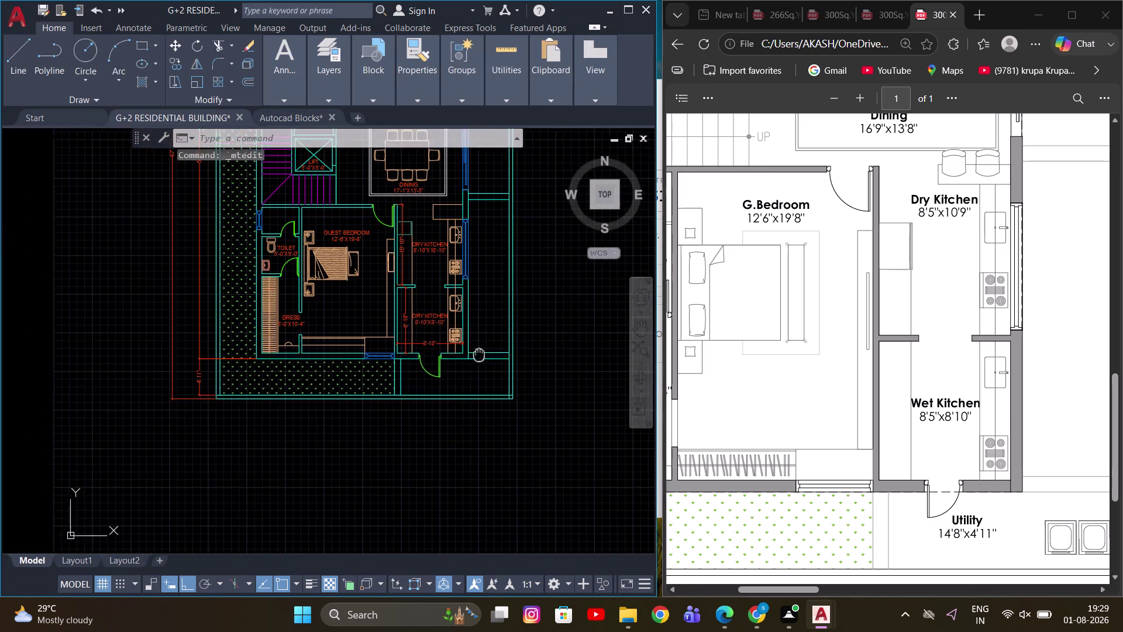
Start copying the lower Dry Kitchen label, then cancel the copy.
middle_drag(498, 362, 520, 382)
scroll(down, 3)
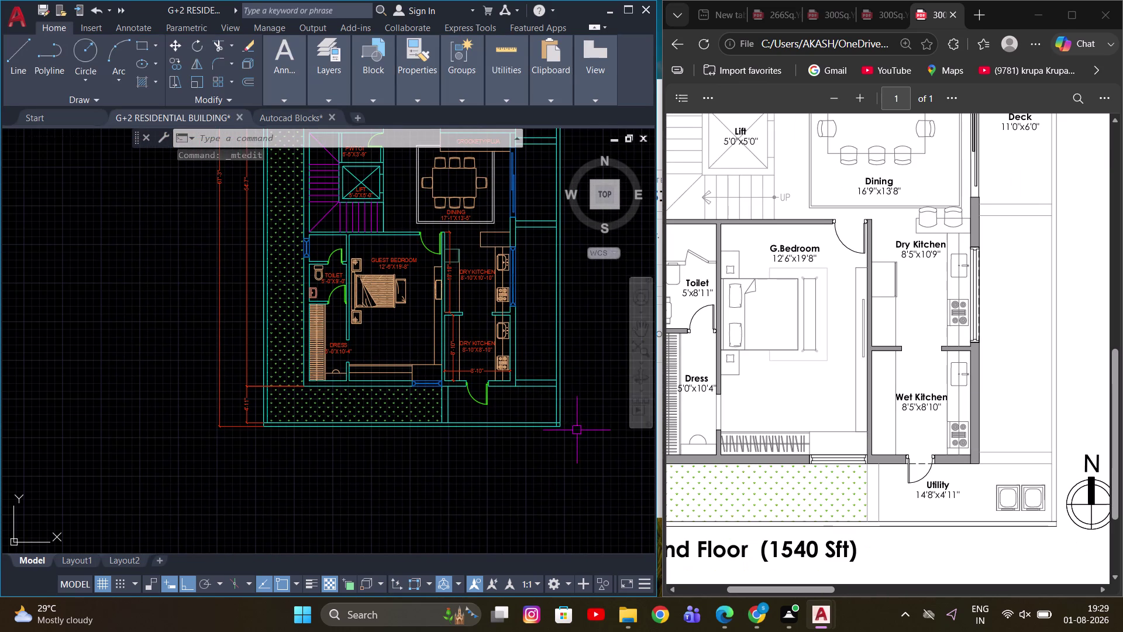
middle_drag(442, 359, 383, 306)
key(Escape)
scroll(up, 3)
click(411, 286)
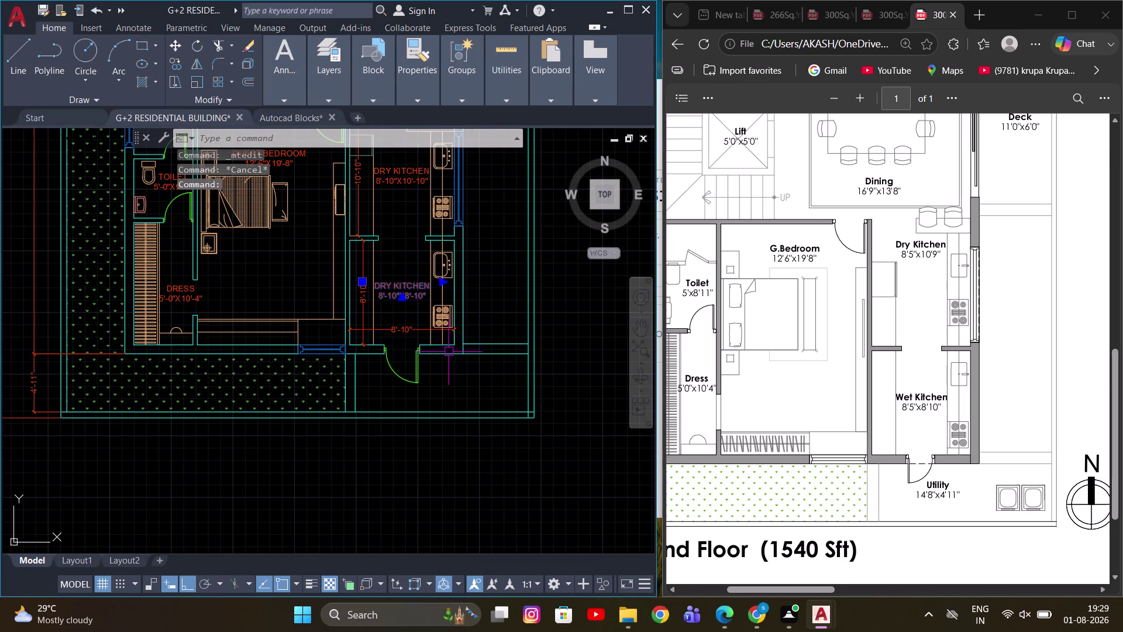
key(c)
key(o)
key(space)
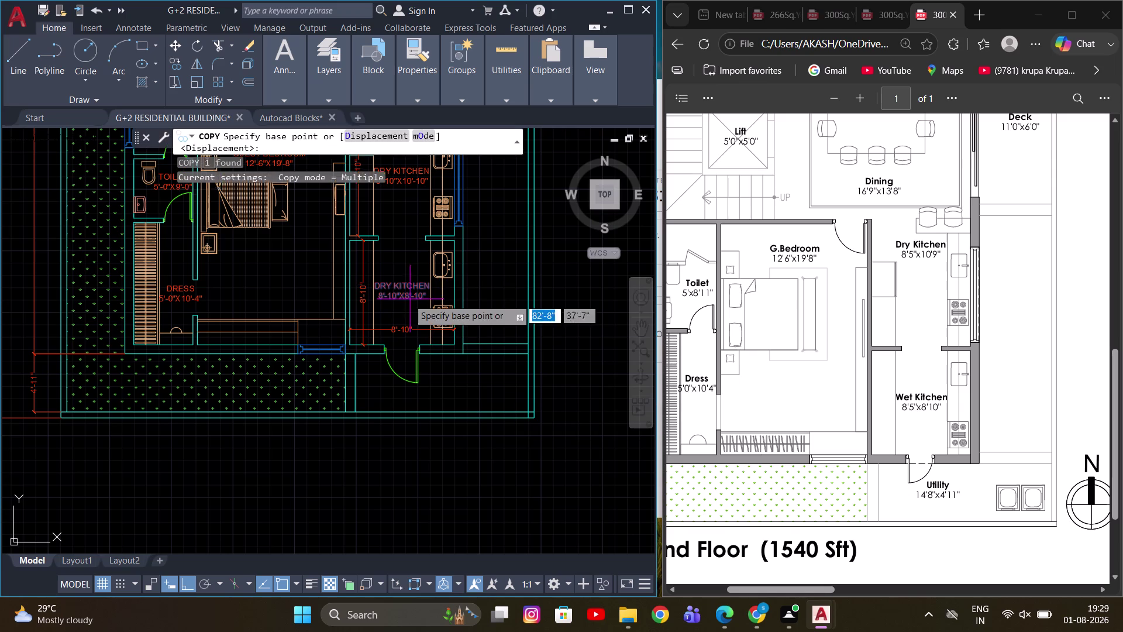
click(398, 289)
scroll(up, 3)
scroll(up, 3)
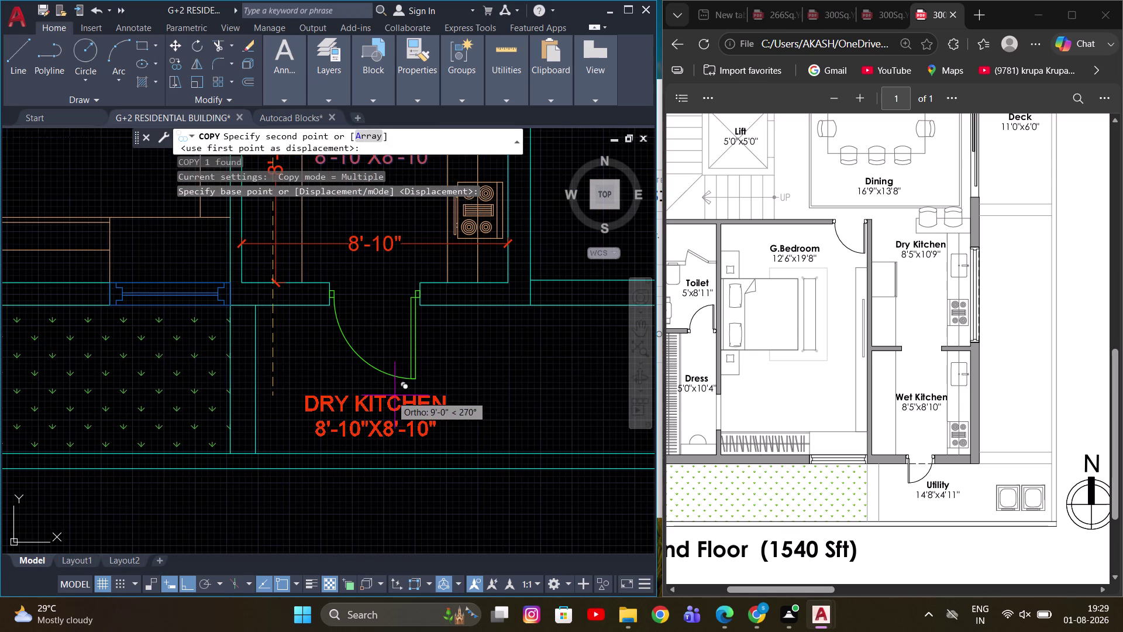
click(374, 394)
key(Escape)
Move the Dry Kitchen label slightly upward within the room.
click(394, 400)
middle_drag(508, 404, 360, 388)
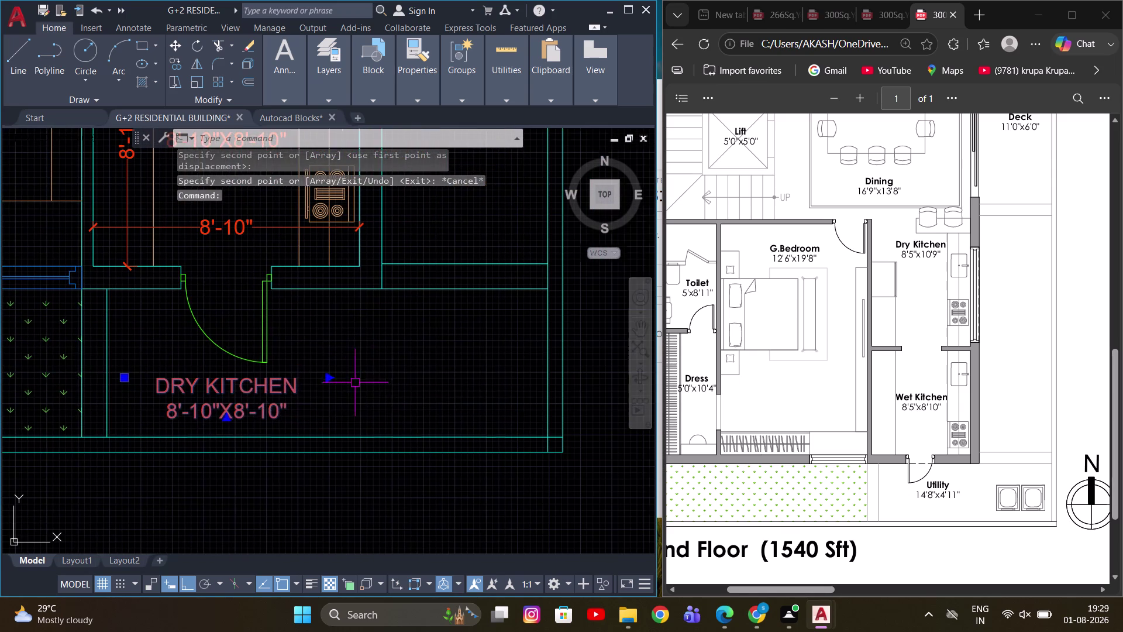
key(m)
key(space)
click(378, 374)
click(471, 372)
key(Escape)
click(383, 376)
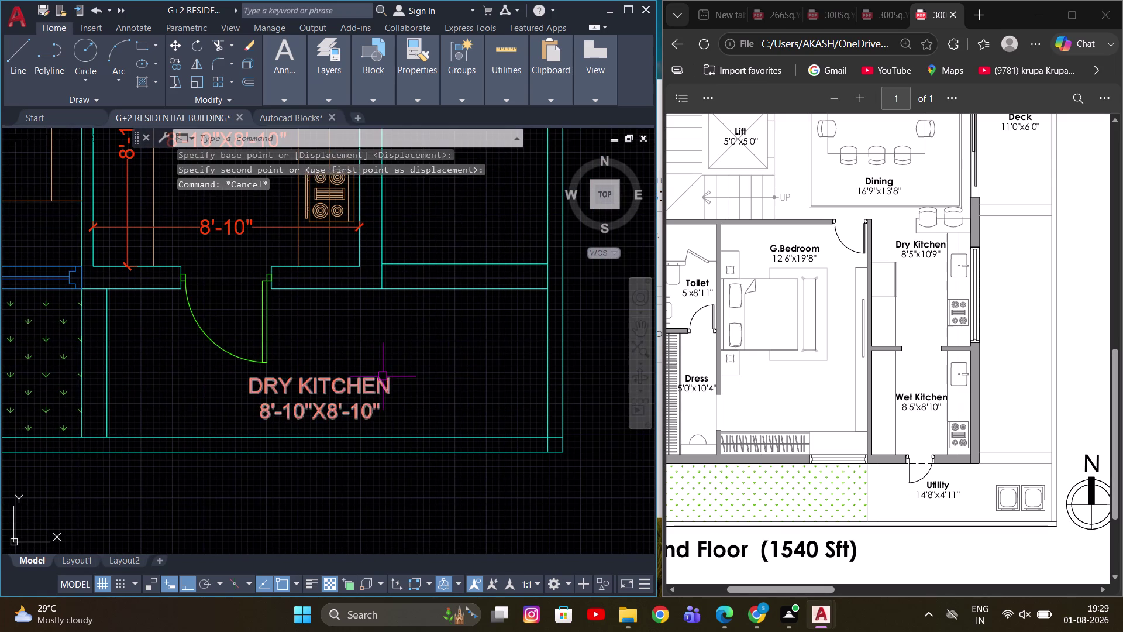
key(m)
key(space)
drag(473, 378, 470, 372)
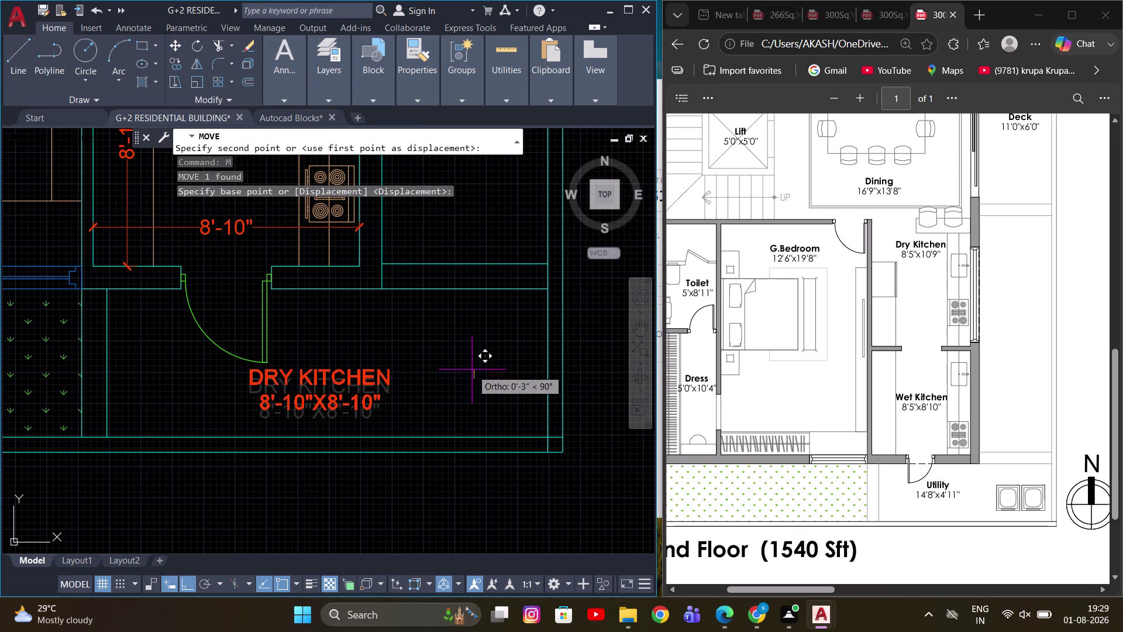
click(472, 370)
key(Escape)
middle_drag(397, 379, 394, 348)
key(Escape)
Measure the room with DLI: 14'-8" wide and 4'-11" deep, without keeping dimensions.
text(D)
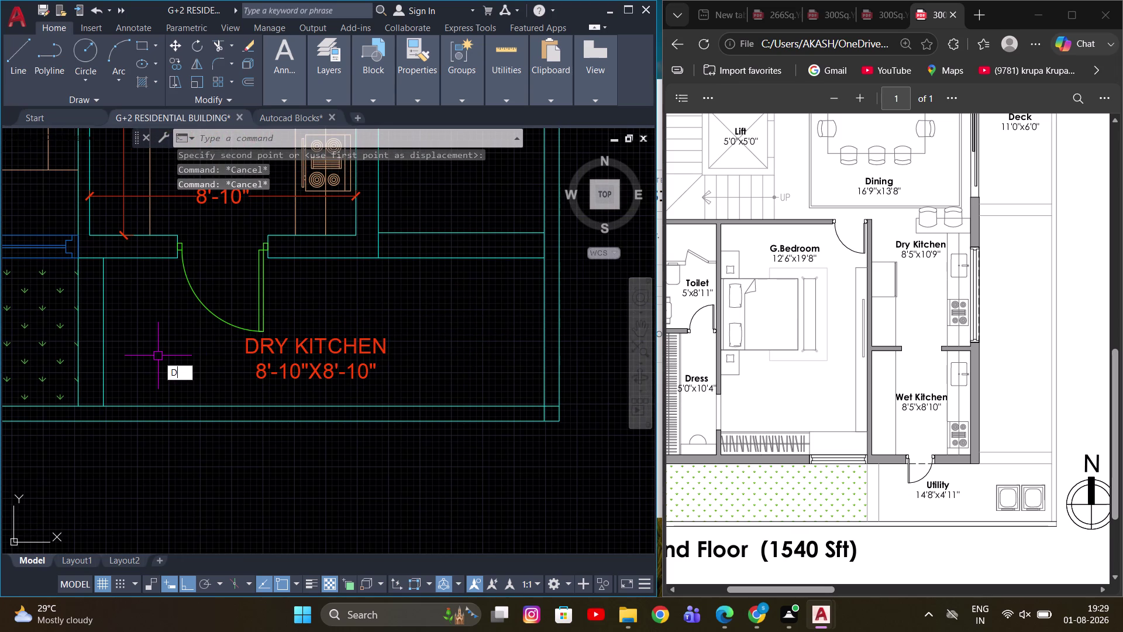
text(L)
key(i)
key(space)
click(106, 406)
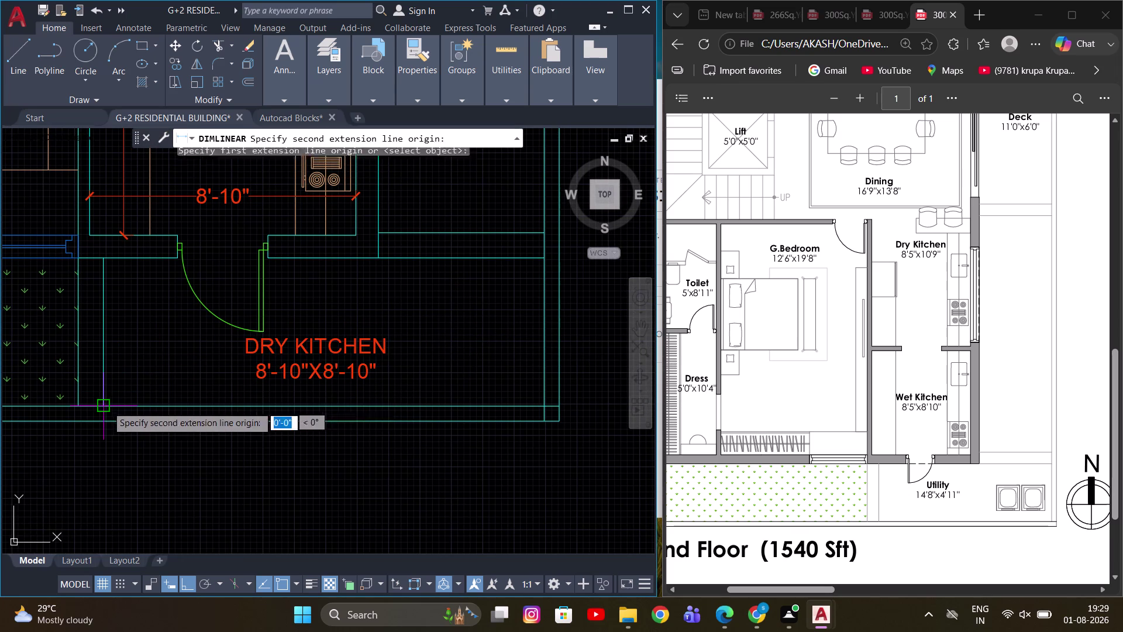
click(543, 402)
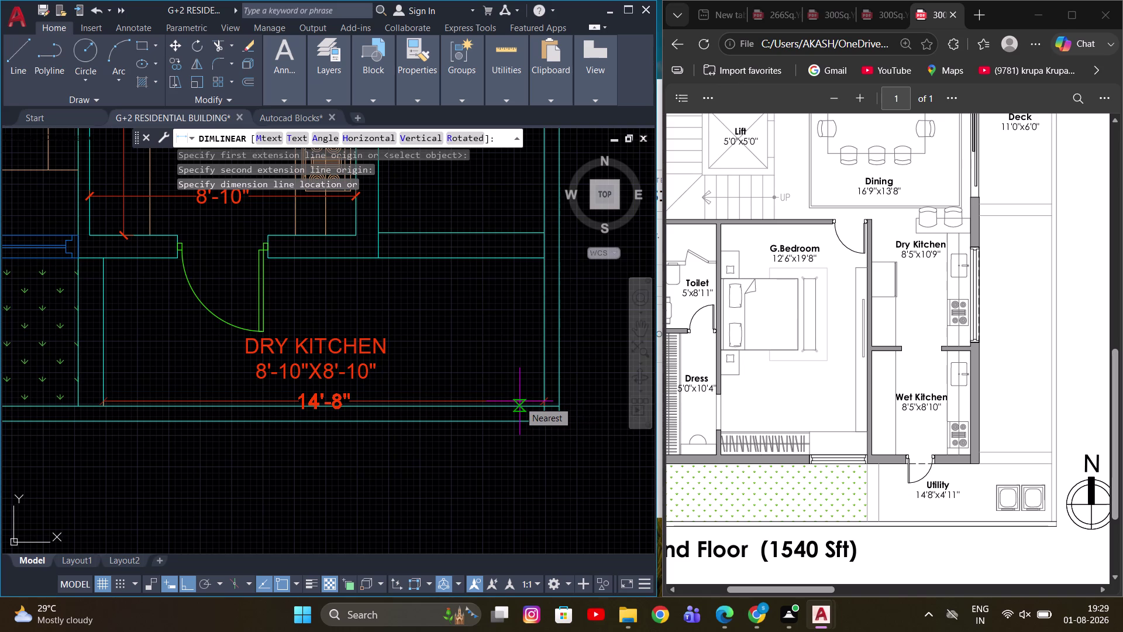
key(Escape)
key(space)
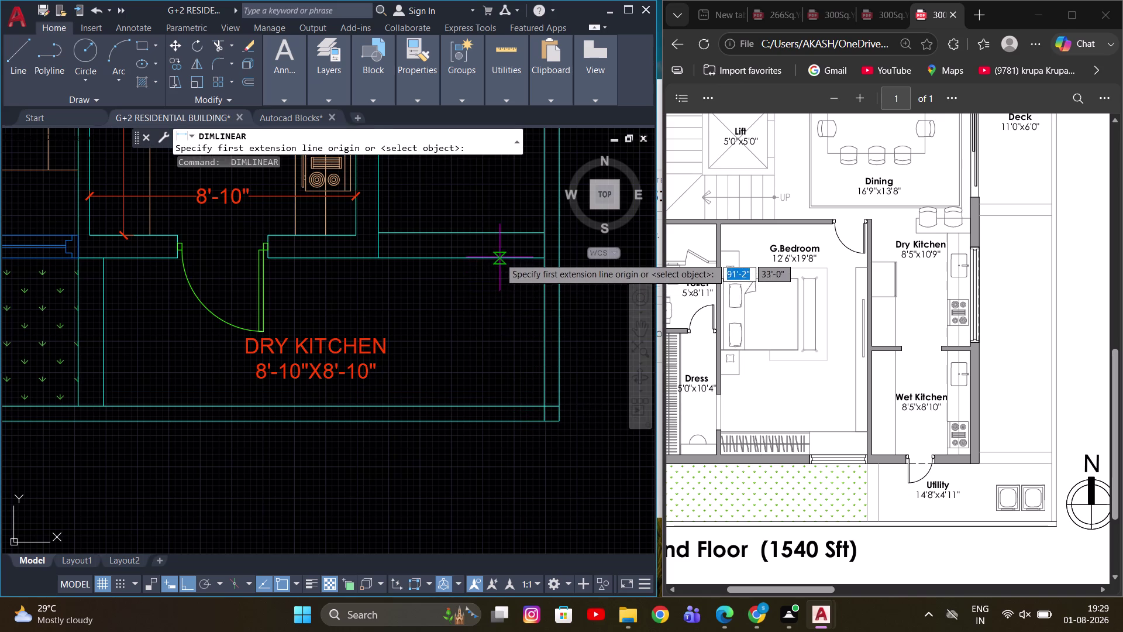
click(500, 258)
click(496, 403)
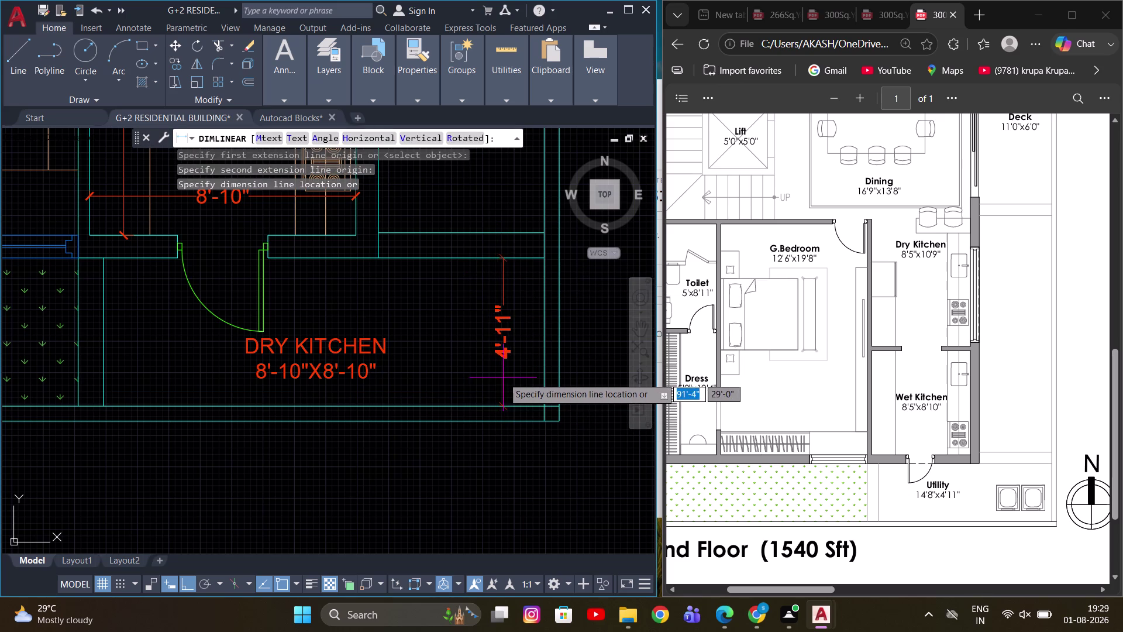
key(Escape)
Edit the Dry Kitchen label's first size value to 14'-8".
double_click(330, 368)
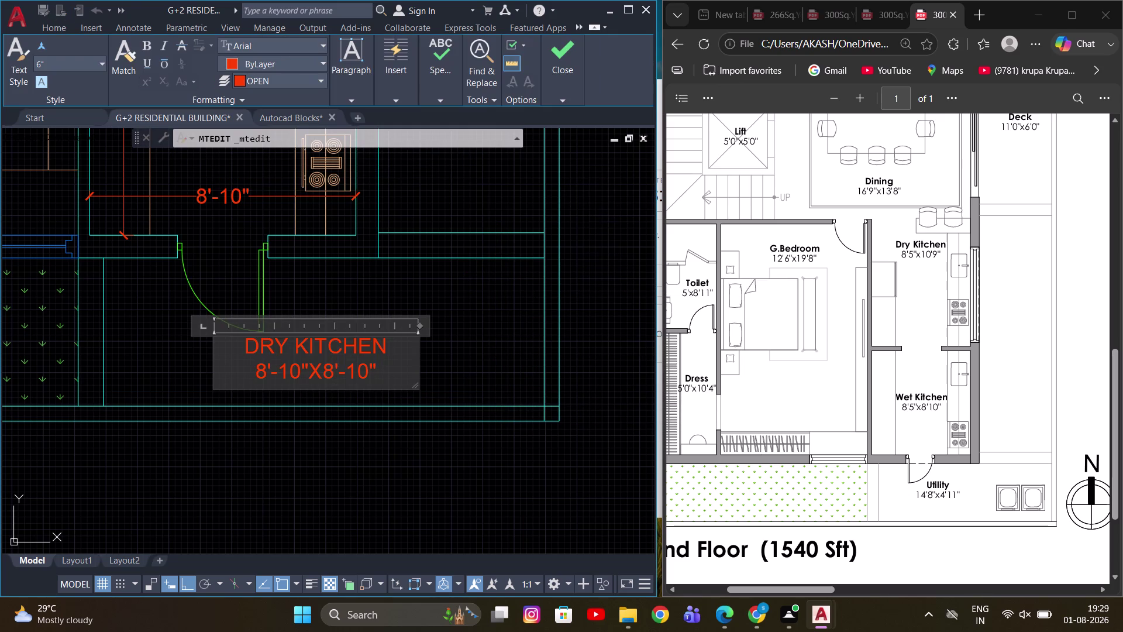
click(264, 371)
key(BackSpace)
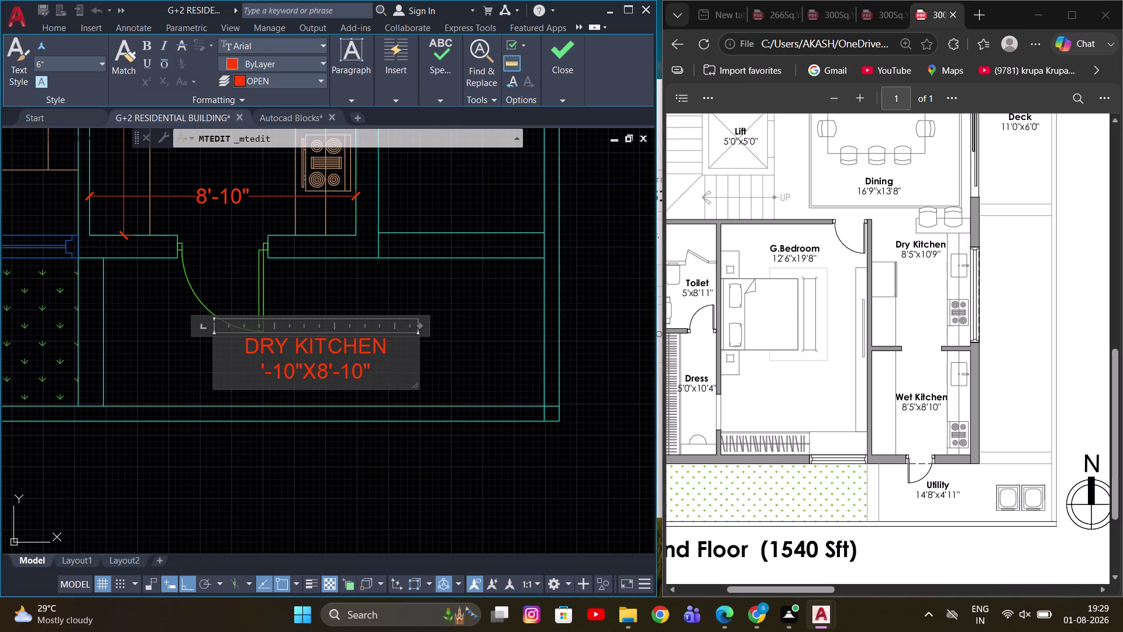
text(14)
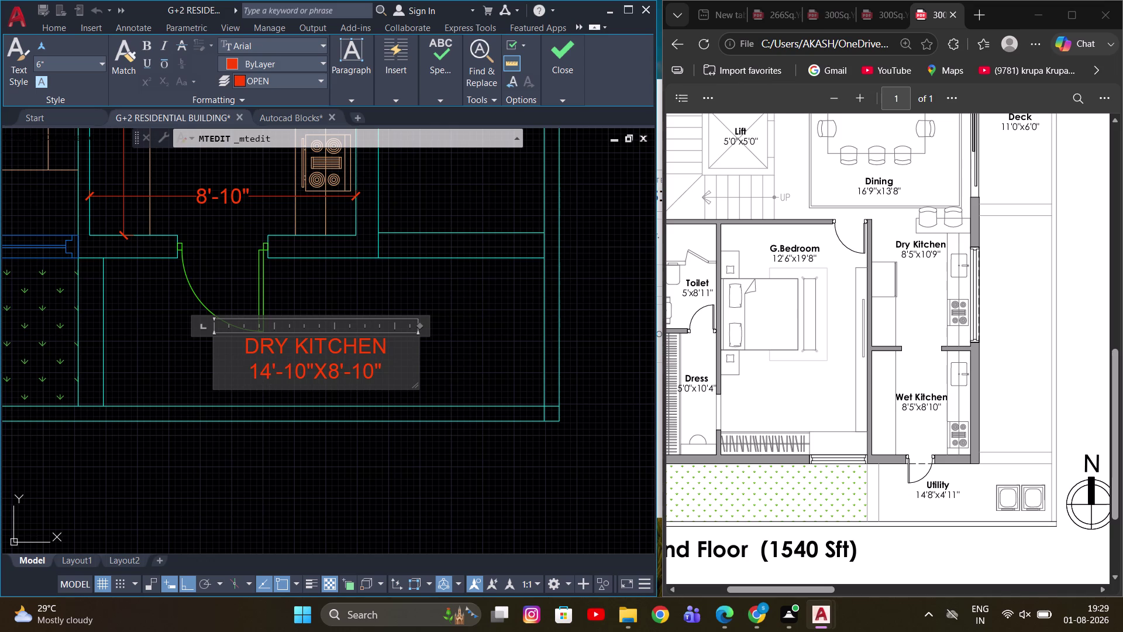
click(306, 379)
key(BackSpace)
key(BackSpace)
key(8)
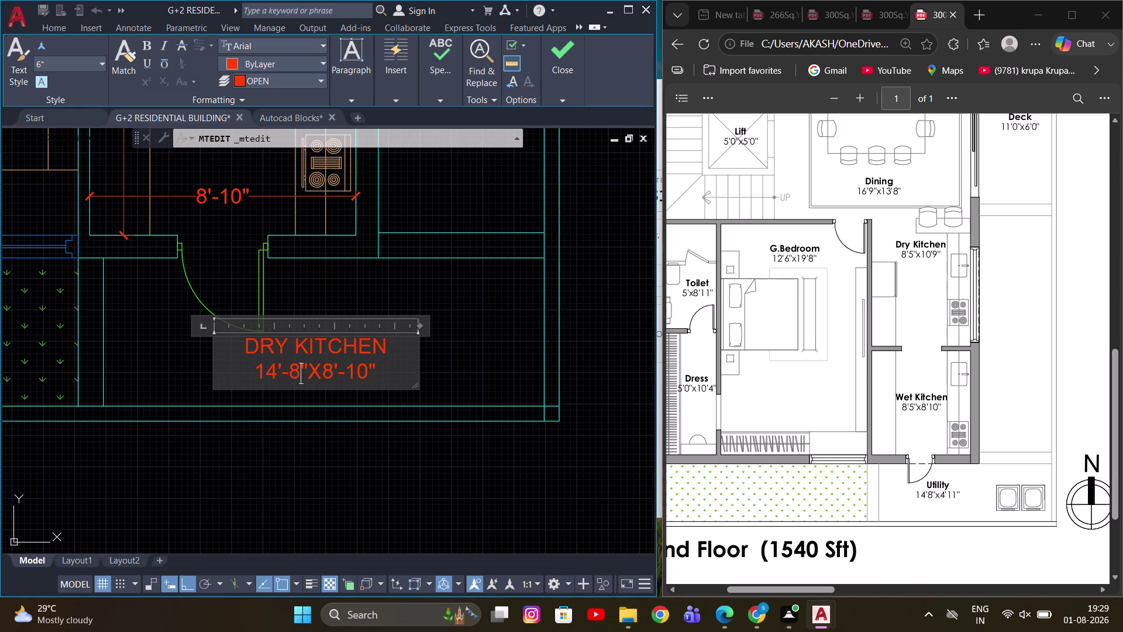
Change the second size value to 4'-10" and close the text editor.
scroll(up, 3)
click(310, 376)
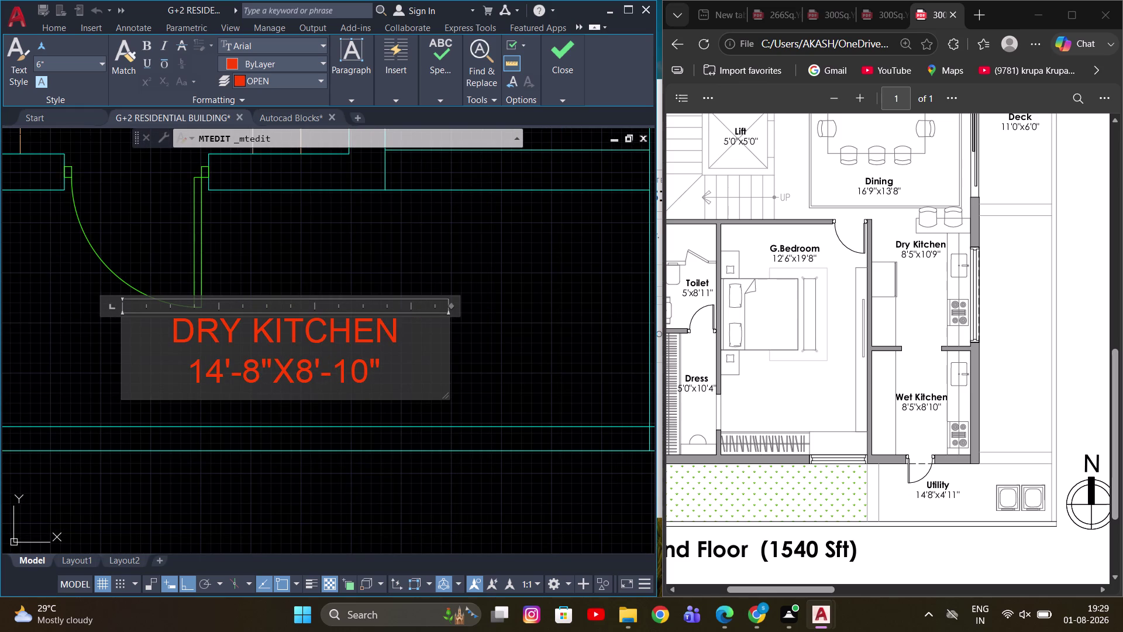
key(BackSpace)
key(4)
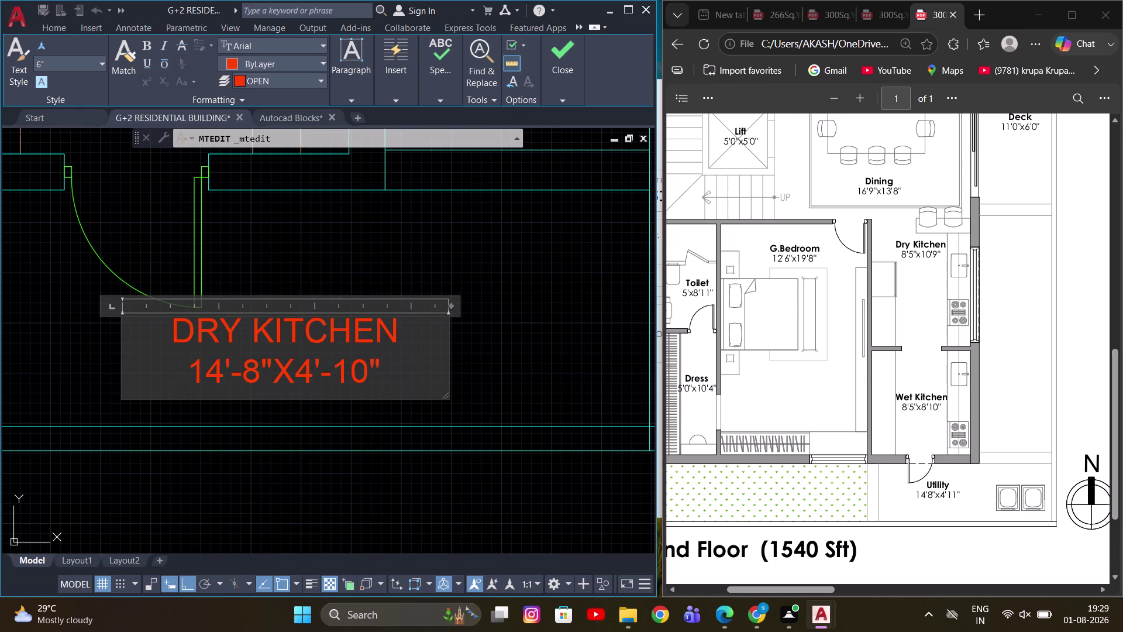
click(366, 380)
key(BackSpace)
key(1)
click(490, 280)
Pan to the other Dry Kitchen and select its horizontal 8'-10" dimension.
scroll(down, 3)
middle_drag(385, 365, 394, 367)
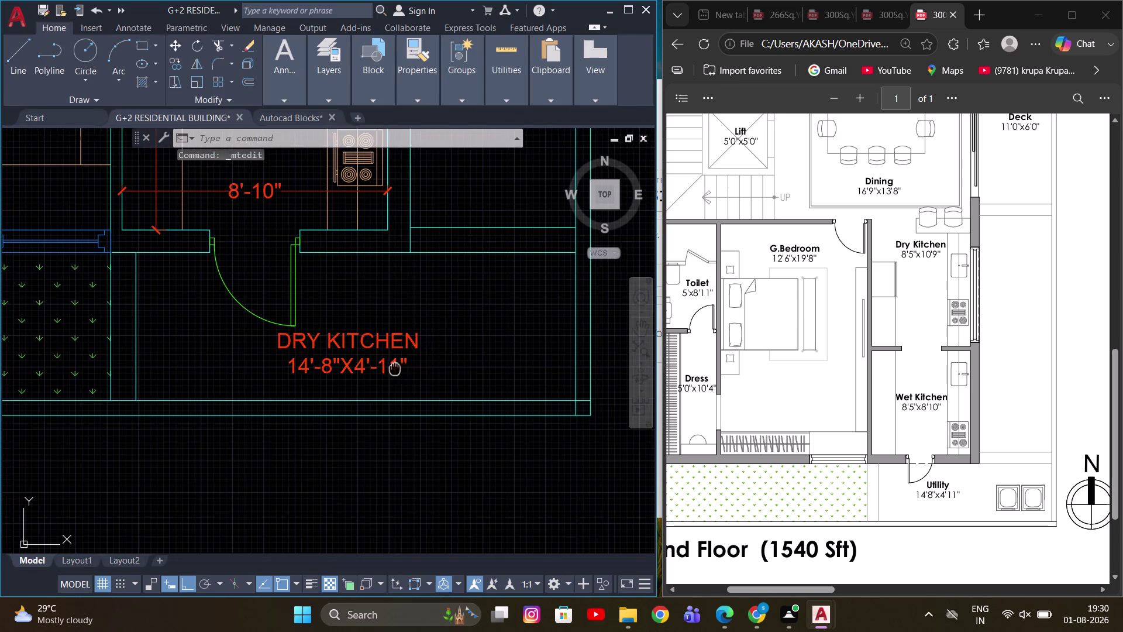
scroll(down, 3)
scroll(down, 3)
middle_drag(403, 291, 461, 368)
scroll(up, 3)
middle_drag(399, 342, 421, 347)
scroll(up, 3)
middle_drag(486, 376, 479, 389)
scroll(up, 3)
click(479, 394)
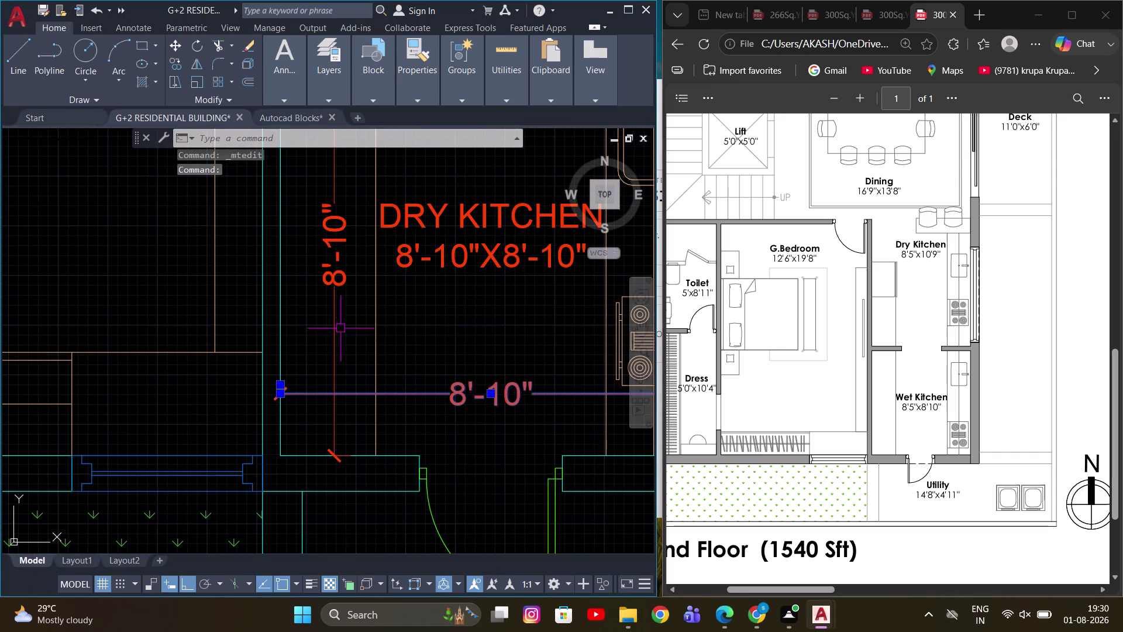
Erase the two 8'-10" dimensions from the other Dry Kitchen.
click(333, 292)
right_click(320, 225)
click(367, 345)
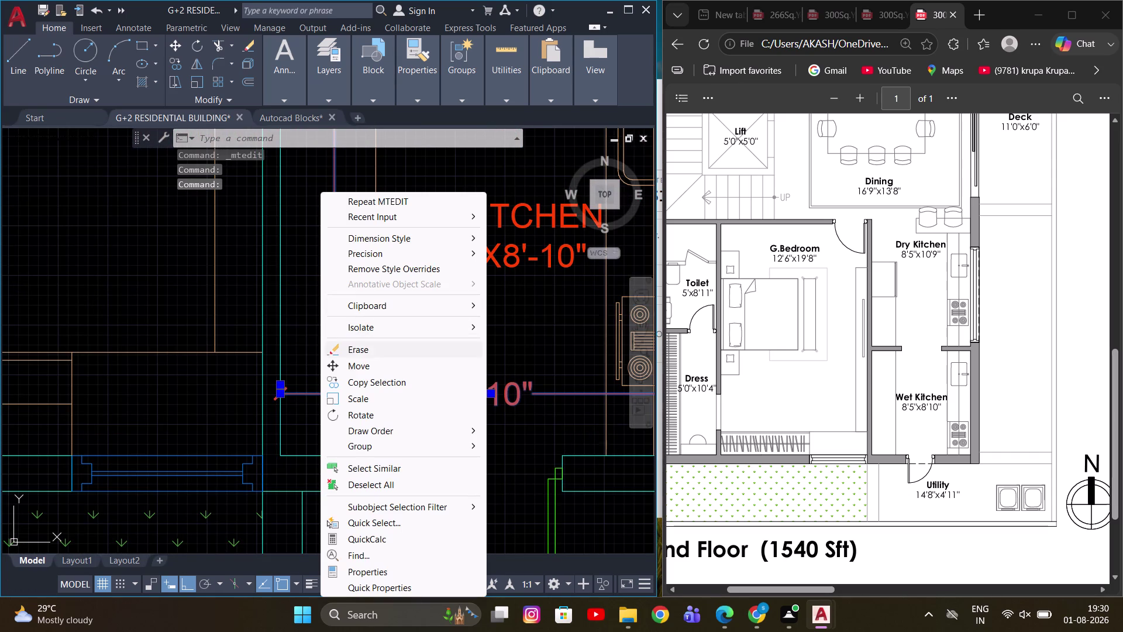
Pan and zoom across both floor plans to the dining and foyer area.
scroll(down, 3)
middle_drag(384, 295, 381, 370)
scroll(up, 3)
middle_drag(376, 309, 398, 354)
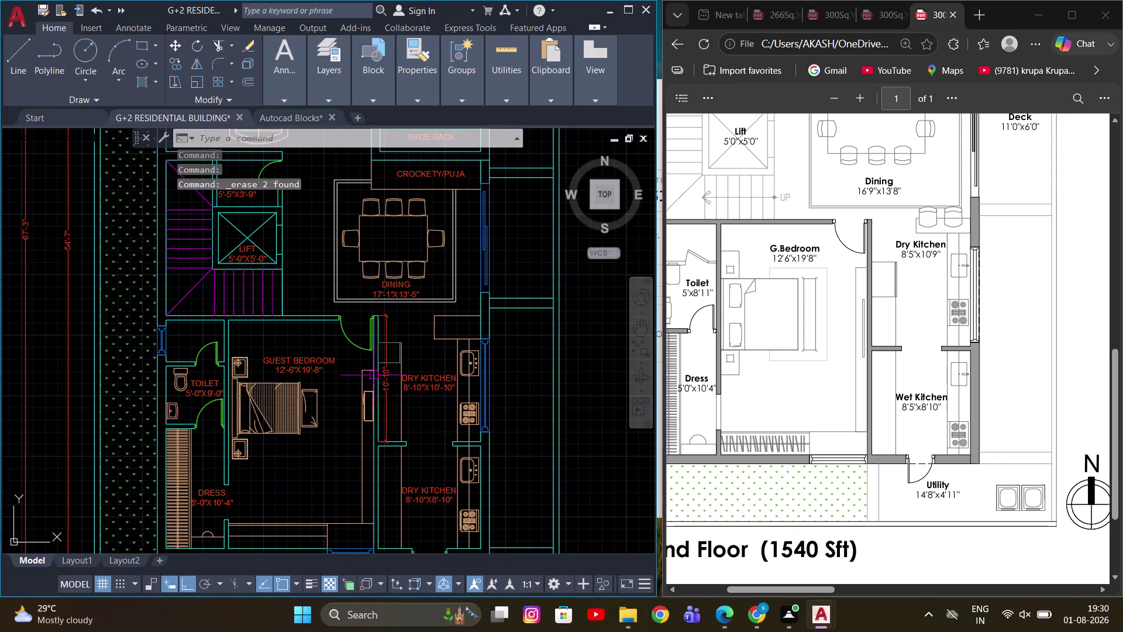
middle_drag(298, 408, 345, 357)
scroll(down, 3)
middle_drag(378, 270, 384, 366)
scroll(up, 3)
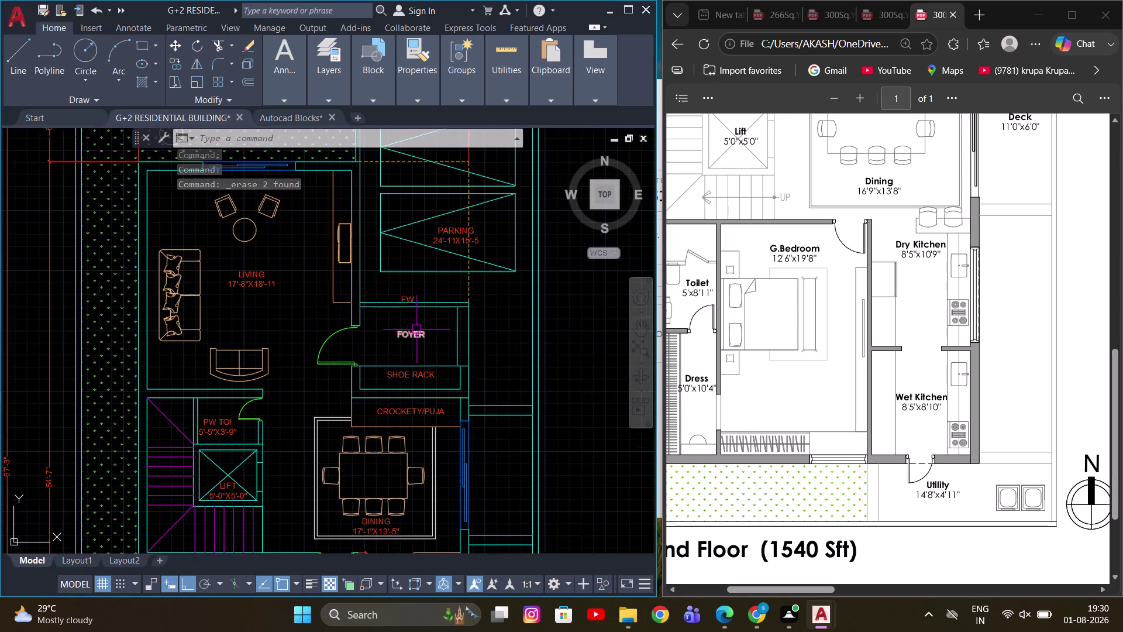
scroll(up, 3)
middle_drag(417, 329, 416, 359)
scroll(down, 3)
middle_drag(428, 270, 564, 390)
middle_drag(417, 300, 410, 353)
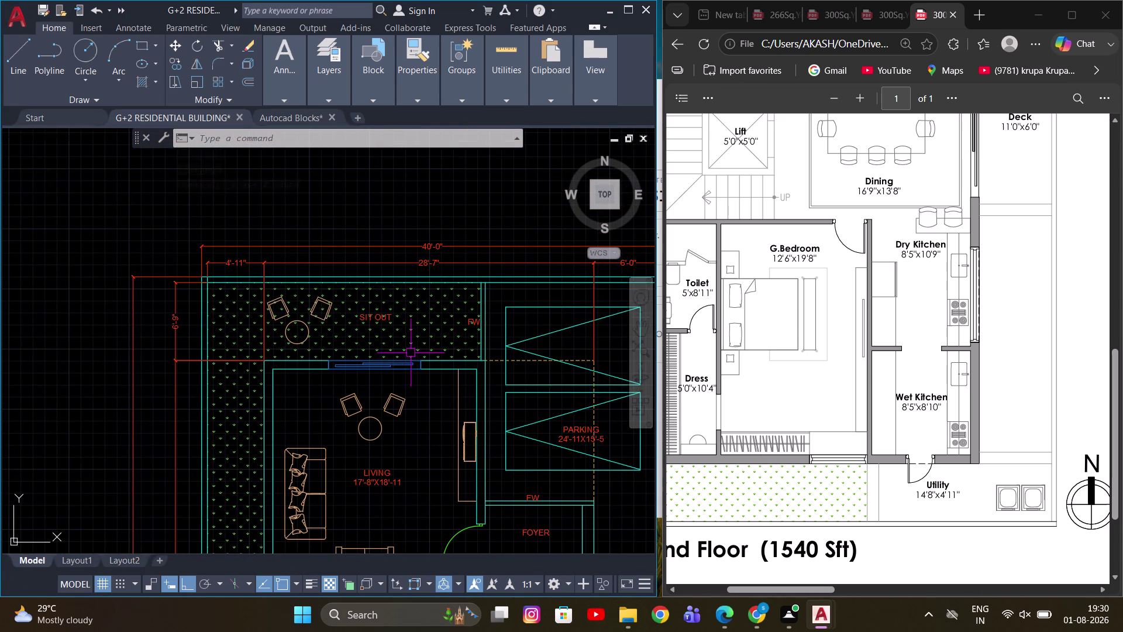
middle_drag(304, 298, 320, 283)
scroll(down, 3)
middle_drag(499, 347, 441, 259)
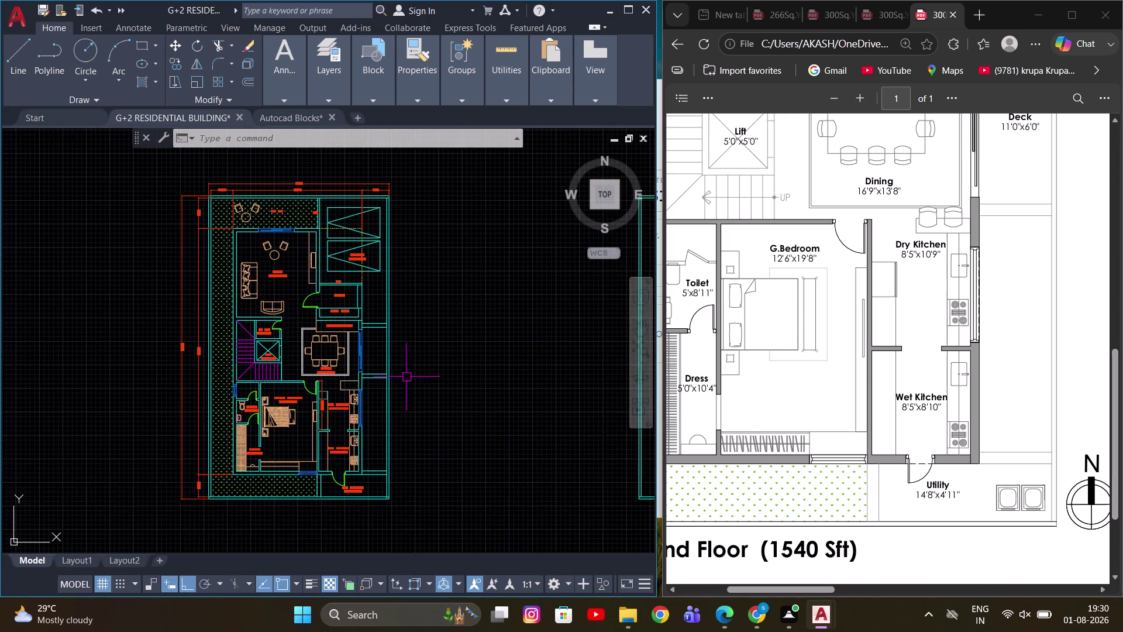
scroll(up, 3)
middle_drag(346, 418, 449, 263)
scroll(down, 3)
middle_drag(456, 379, 276, 386)
scroll(down, 3)
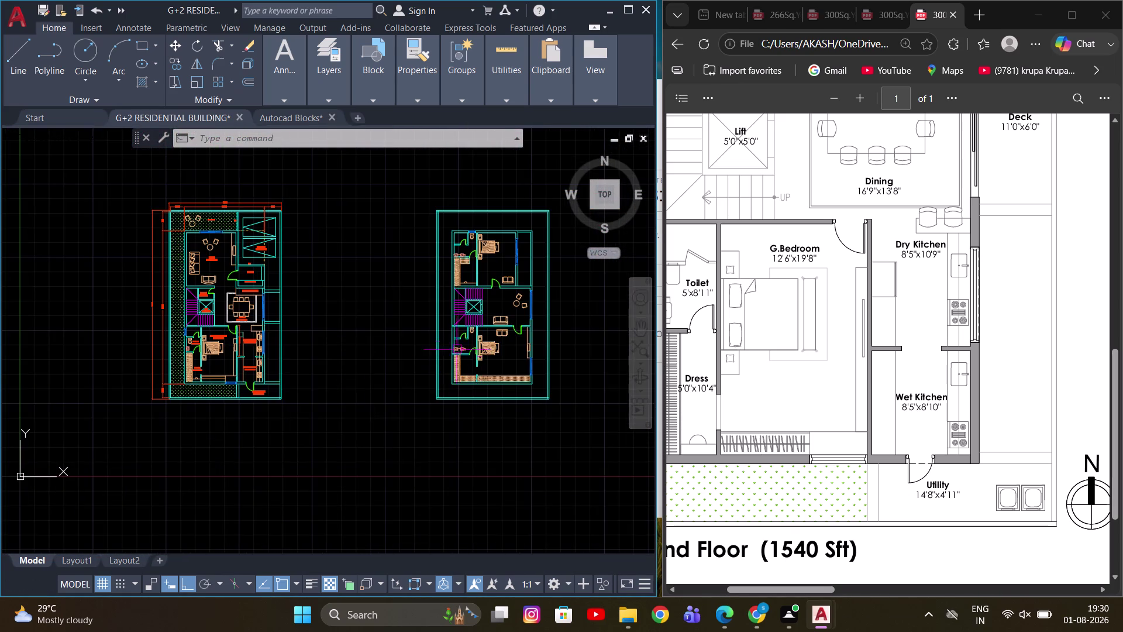
middle_drag(473, 339, 425, 368)
middle_drag(223, 320, 280, 307)
scroll(up, 3)
middle_drag(268, 279, 259, 288)
scroll(down, 3)
scroll(up, 3)
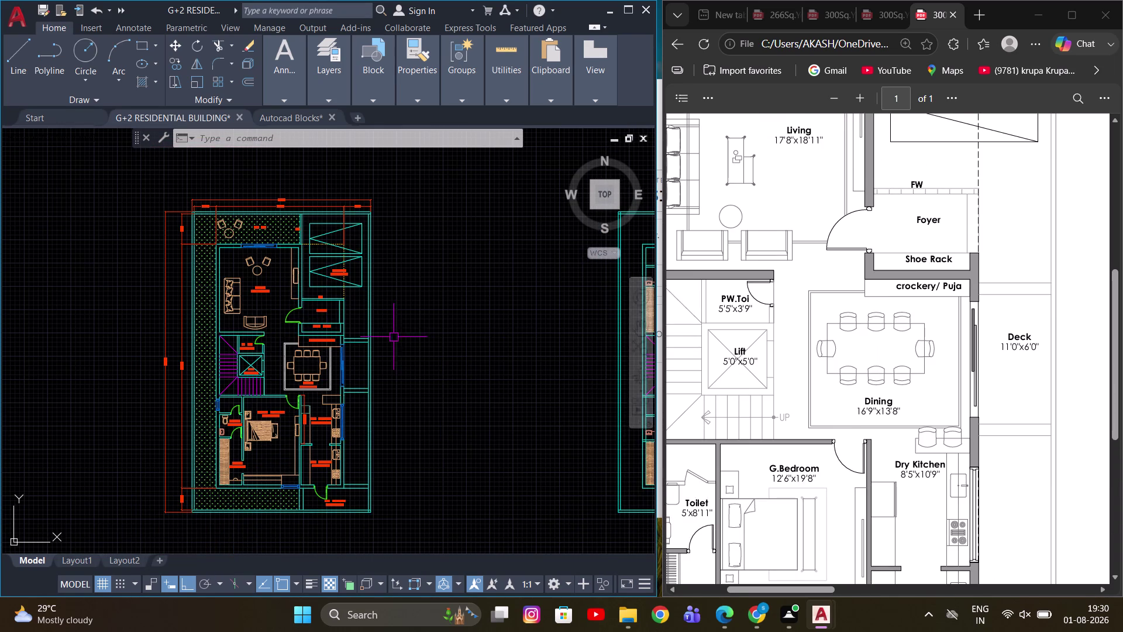
middle_drag(377, 340, 356, 327)
scroll(down, 3)
scroll(up, 3)
scroll(up, 3)
scroll(up, 3)
scroll(up, 3)
scroll(up, 3)
middle_drag(338, 351, 355, 319)
scroll(up, 3)
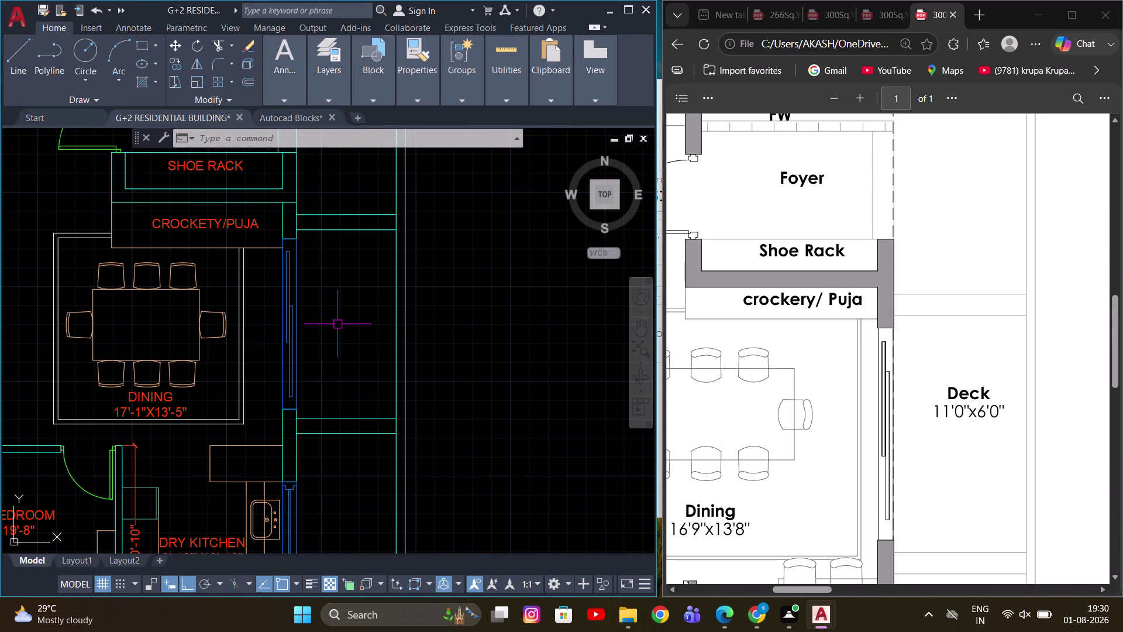
Try a 5'-6" linear dimension beside the dining wall, then cancel it.
key(Escape)
text(DLI)
key(space)
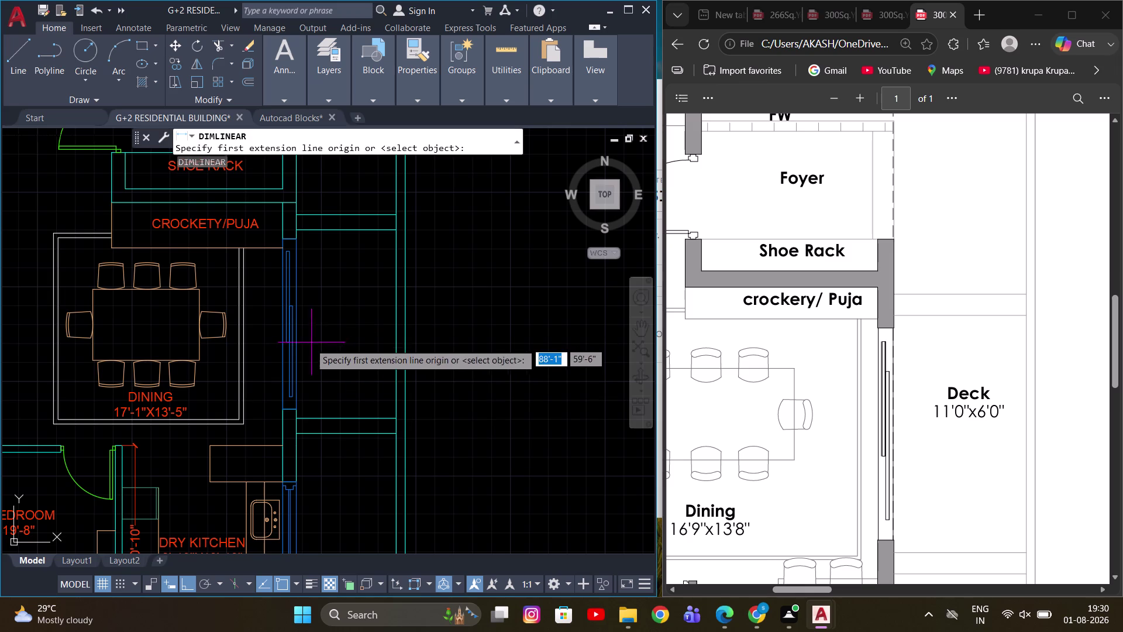
click(301, 357)
click(397, 358)
scroll(up, 3)
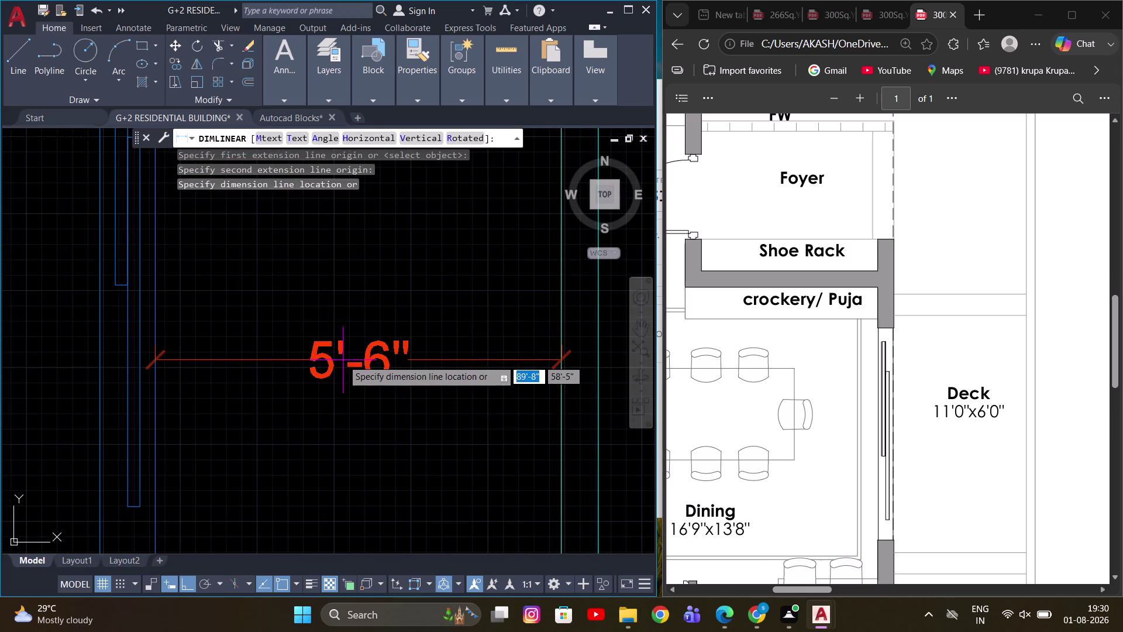
scroll(down, 3)
key(Escape)
scroll(down, 3)
scroll(up, 3)
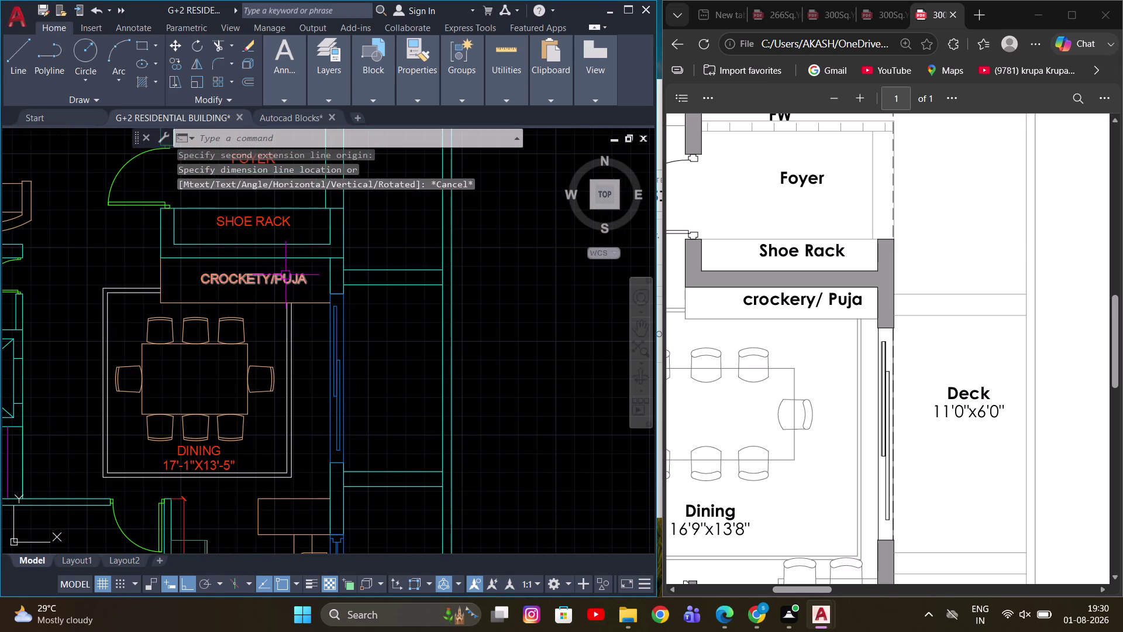
click(284, 276)
key(Escape)
Copy the SHOE RACK label with CO and pick its base point.
click(259, 227)
middle_drag(260, 254, 285, 349)
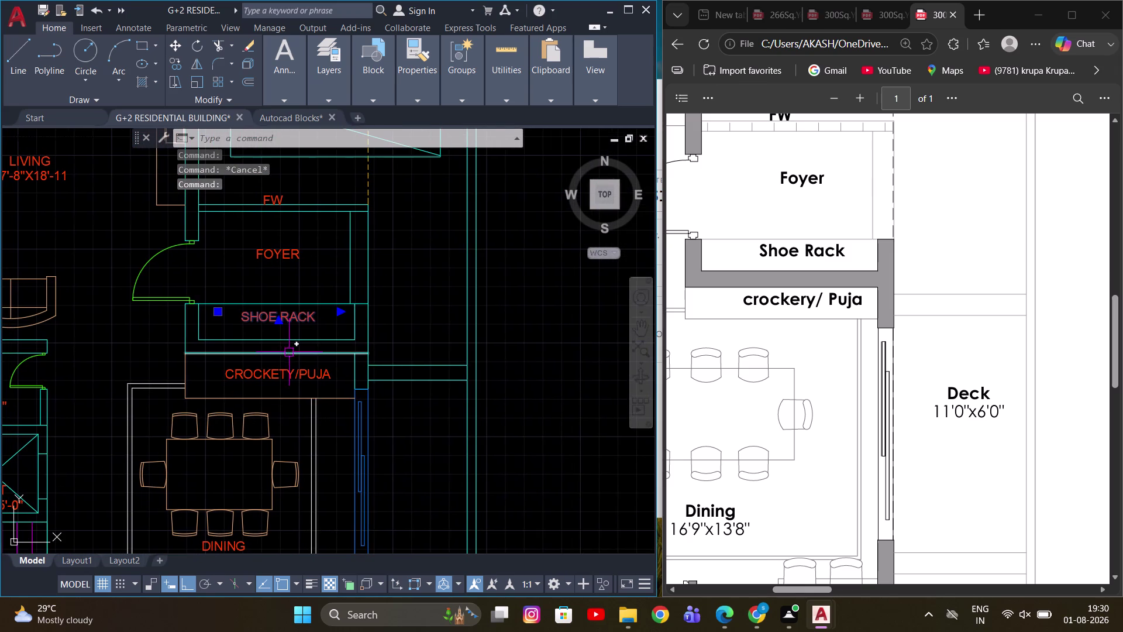
key(c)
text(O)
key(space)
scroll(up, 3)
click(270, 308)
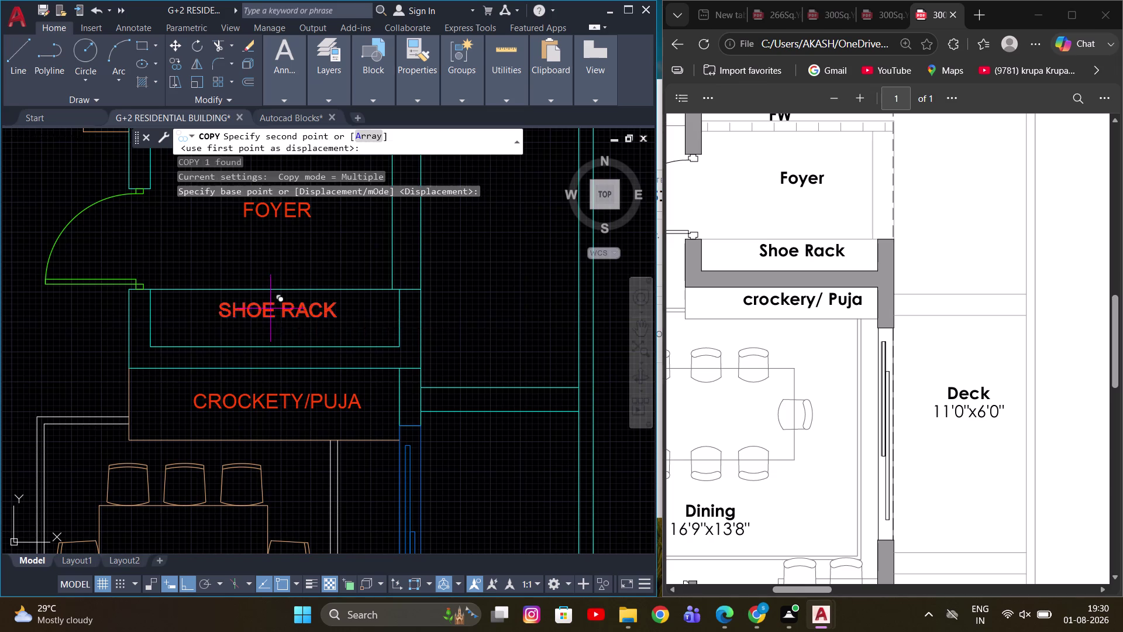
Place the copied label inside the deck area beside the dining room, with ortho off.
scroll(down, 3)
middle_drag(385, 397, 326, 383)
scroll(up, 3)
key(F8)
scroll(up, 3)
middle_drag(312, 397, 321, 304)
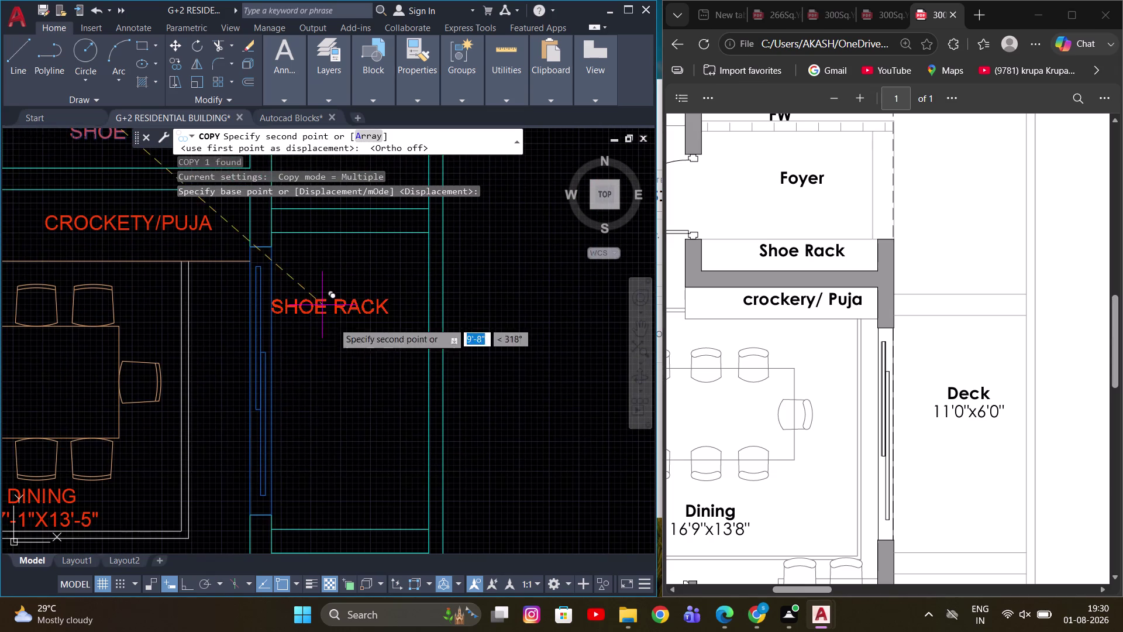
click(345, 366)
key(Escape)
Rewrite the copied label as DECK with size 11'-0"X6'-0" on a second line.
double_click(352, 365)
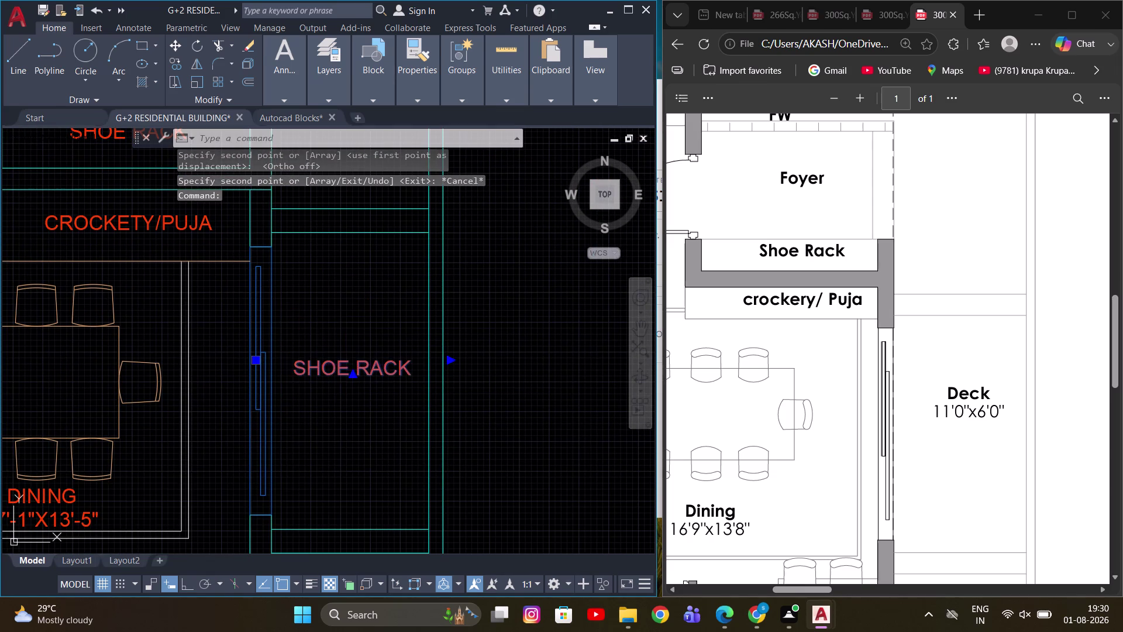
key(ctrl+a)
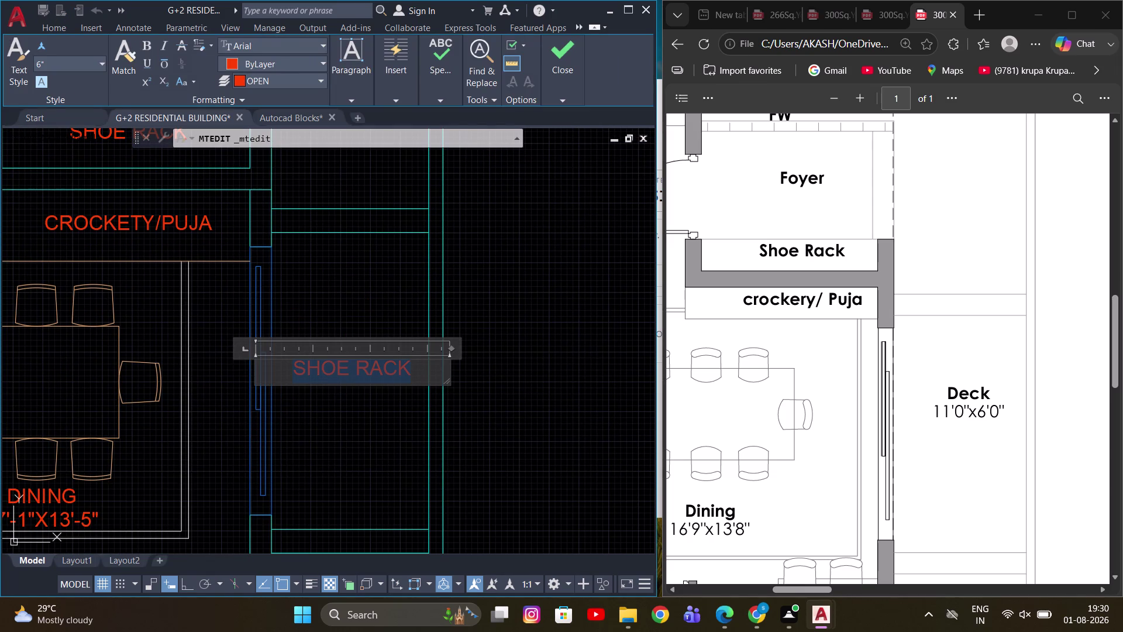
text(DECK)
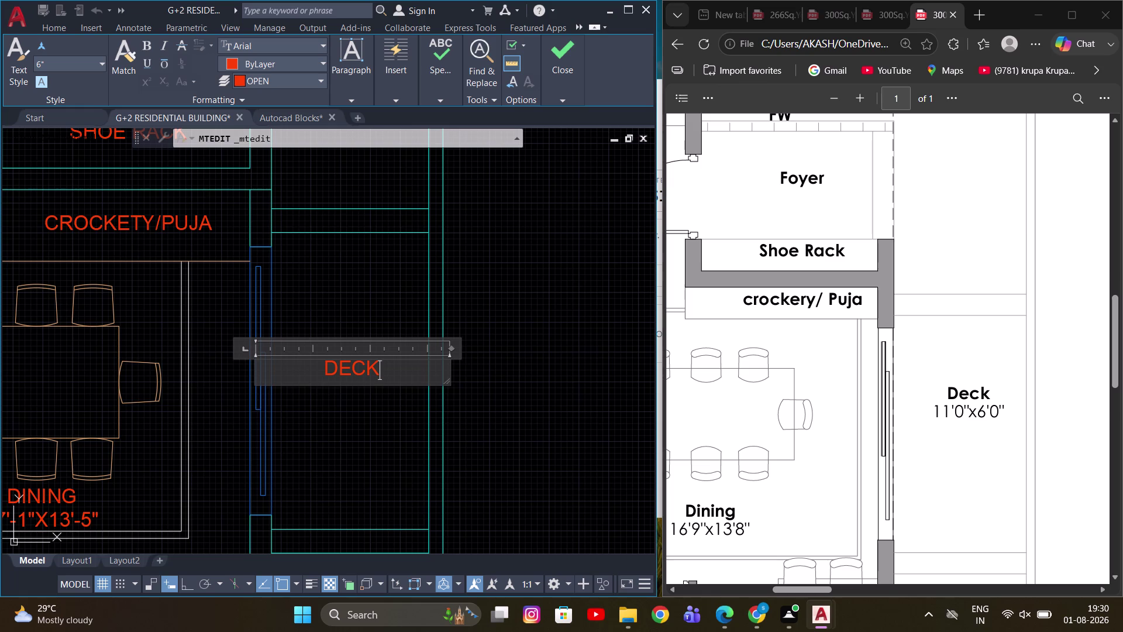
key(Return)
text(1)
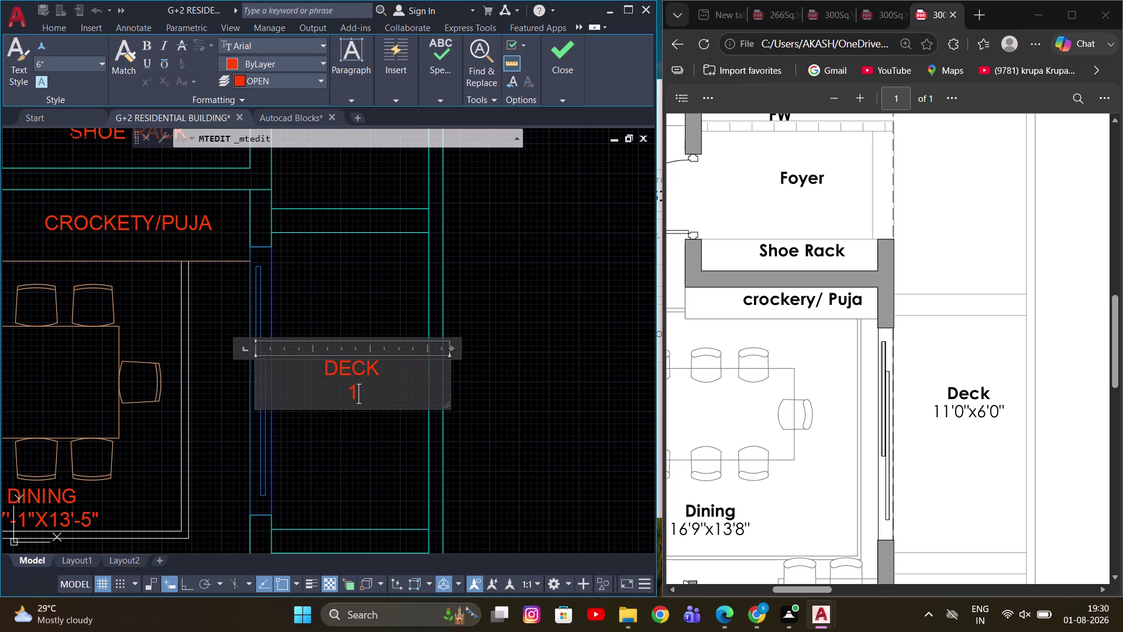
text(1')
key(minus)
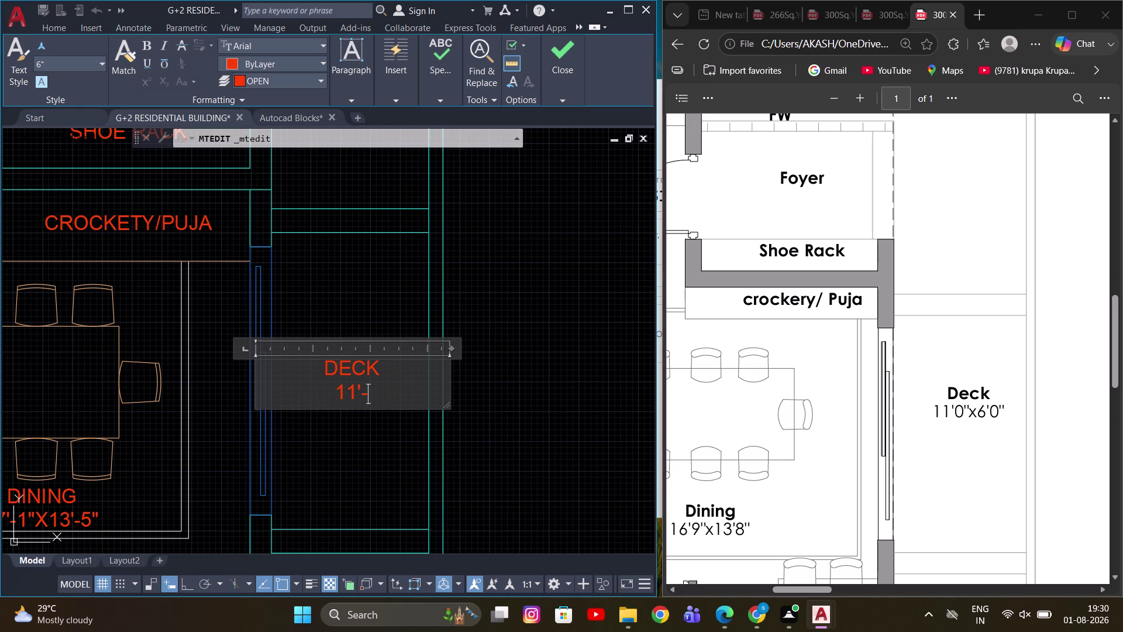
text(0)
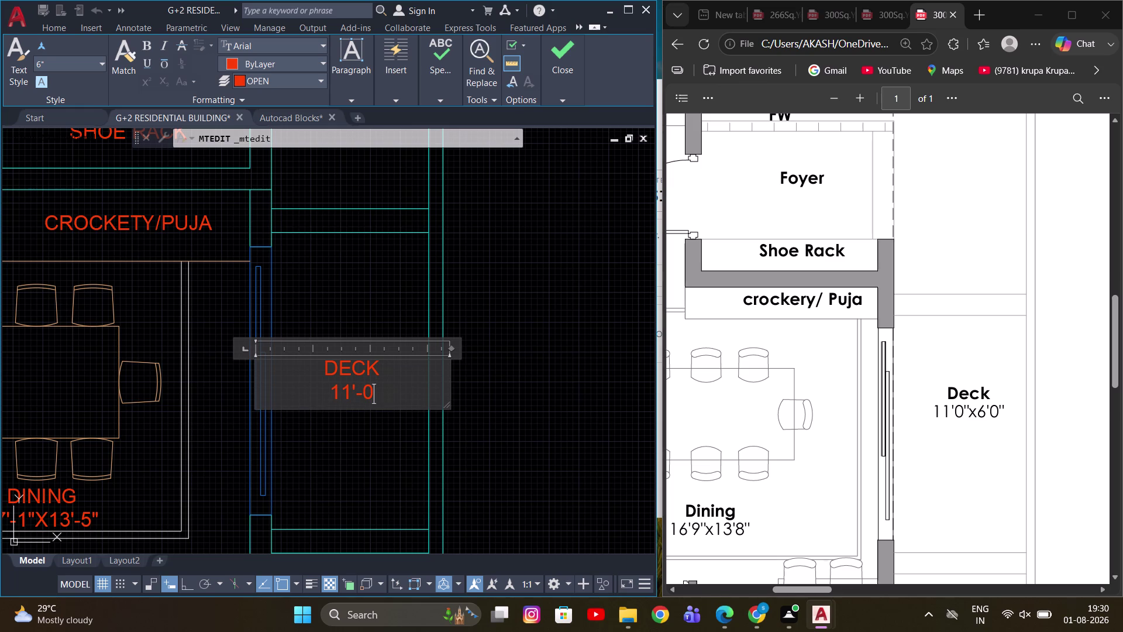
text(")
key(x)
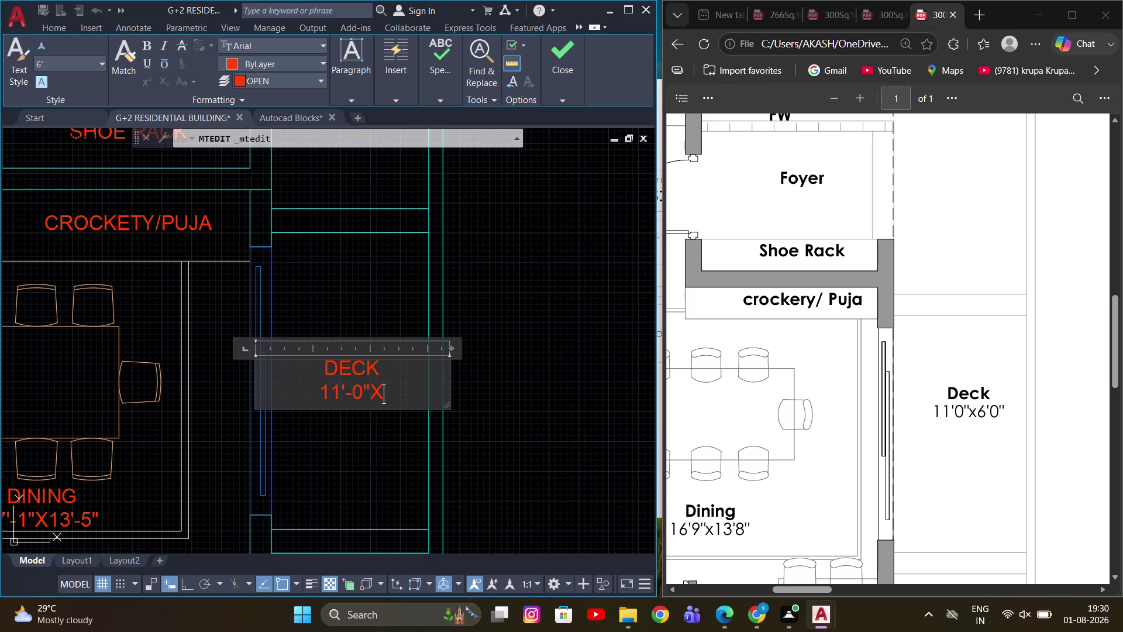
text(6')
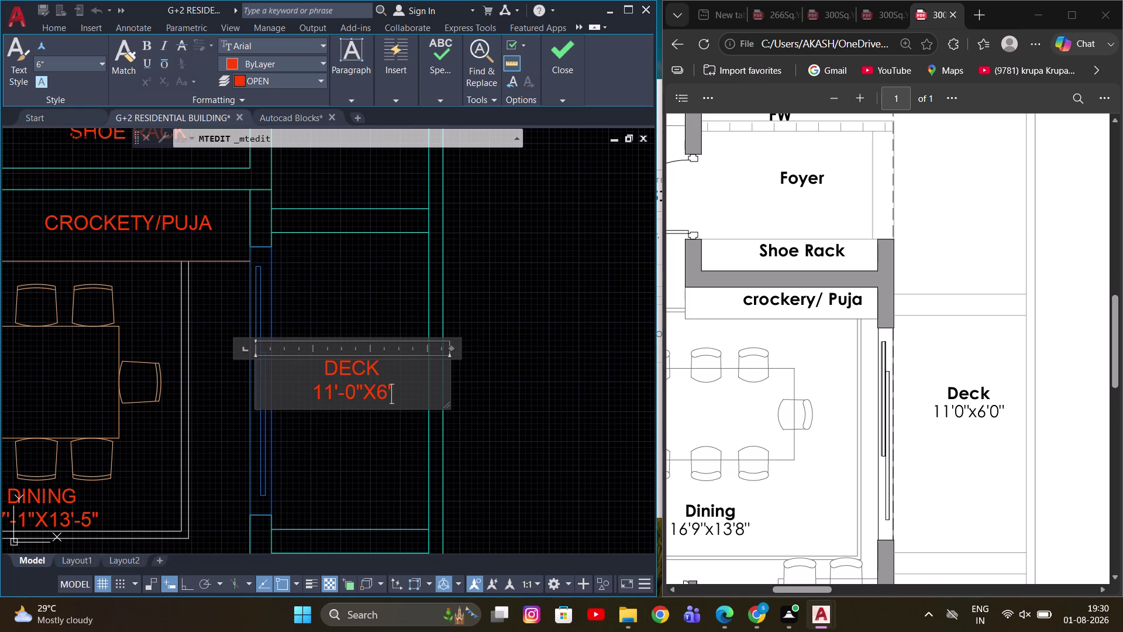
key(minus)
text(0")
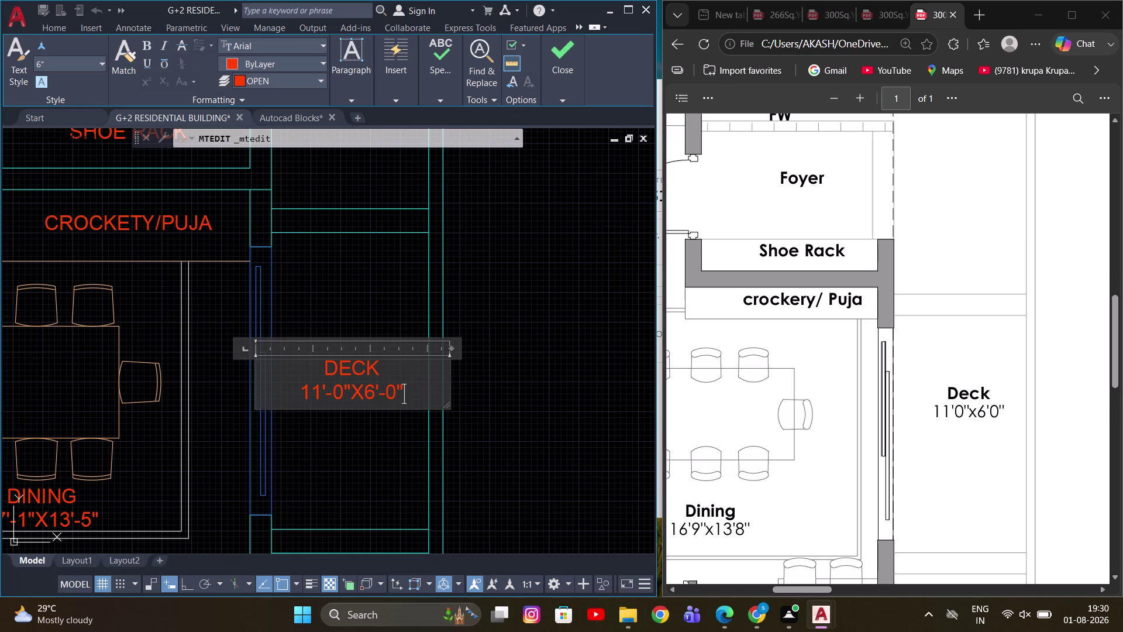
click(349, 323)
Correct the DECK label's width to 5'-6" and zoom out.
scroll(up, 3)
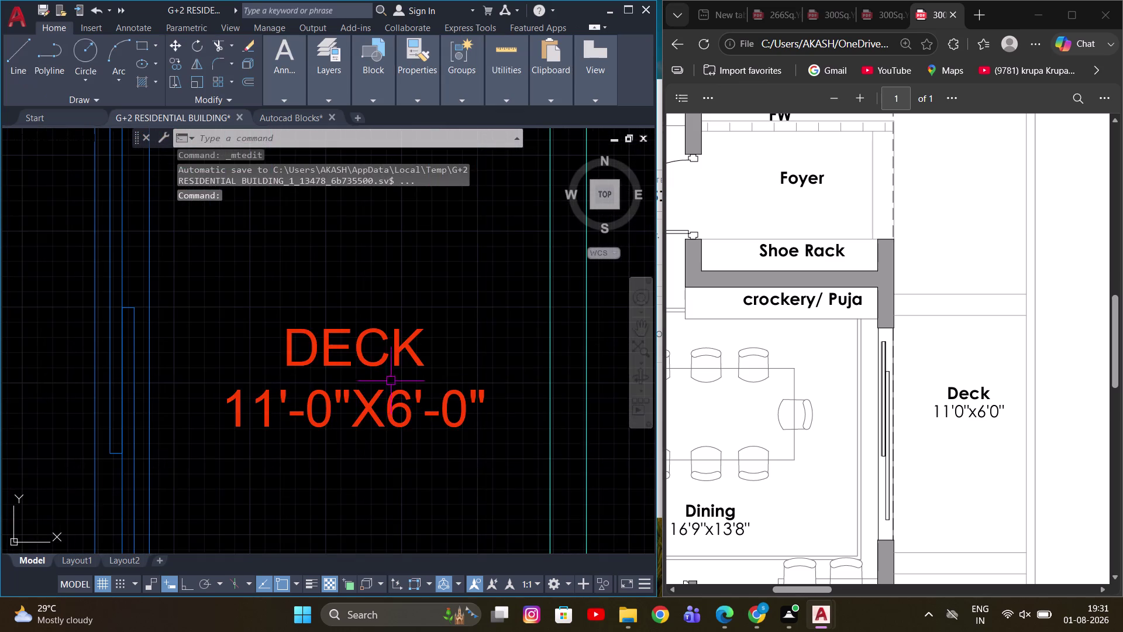
double_click(402, 395)
click(417, 416)
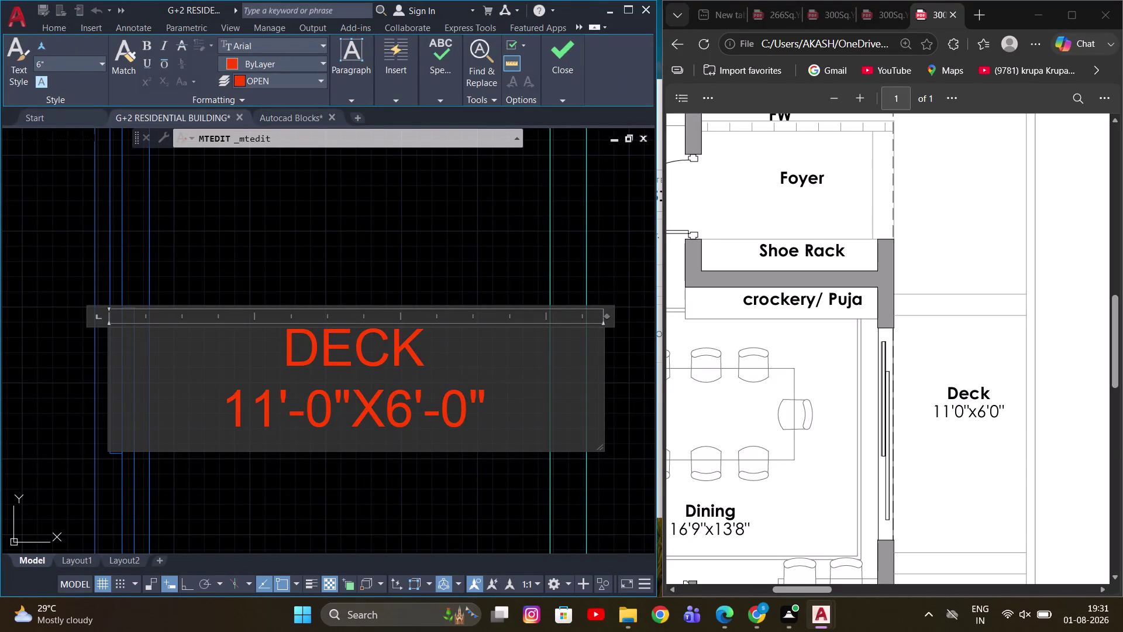
key(BackSpace)
key(5)
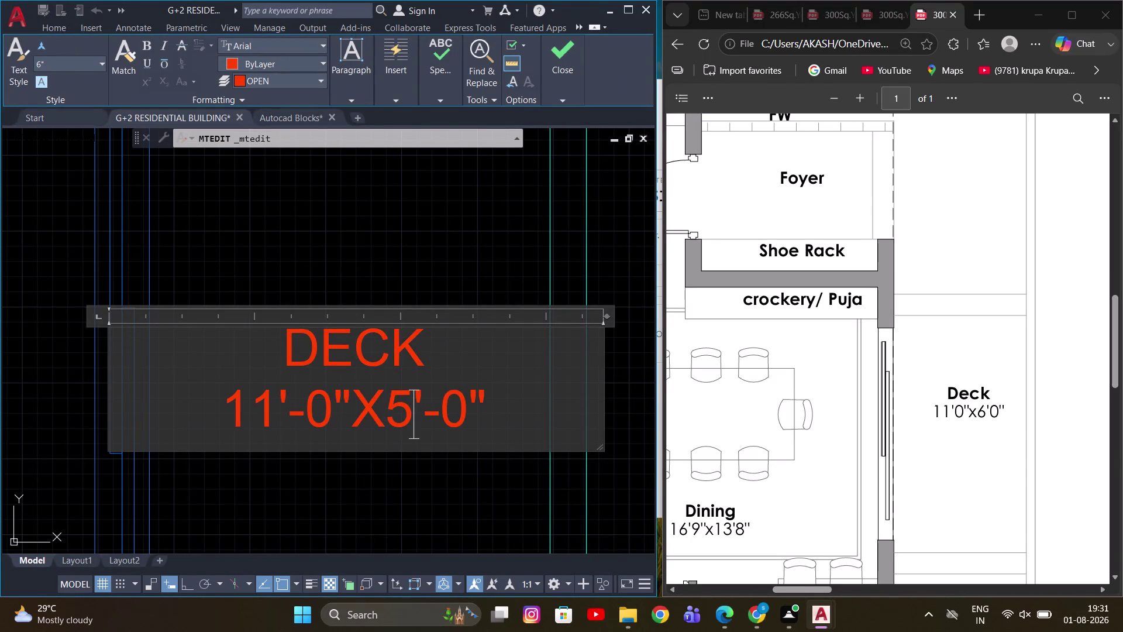
click(472, 429)
key(BackSpace)
key(6)
click(416, 269)
scroll(down, 3)
scroll(down, 3)
middle_drag(370, 413, 334, 315)
scroll(down, 3)
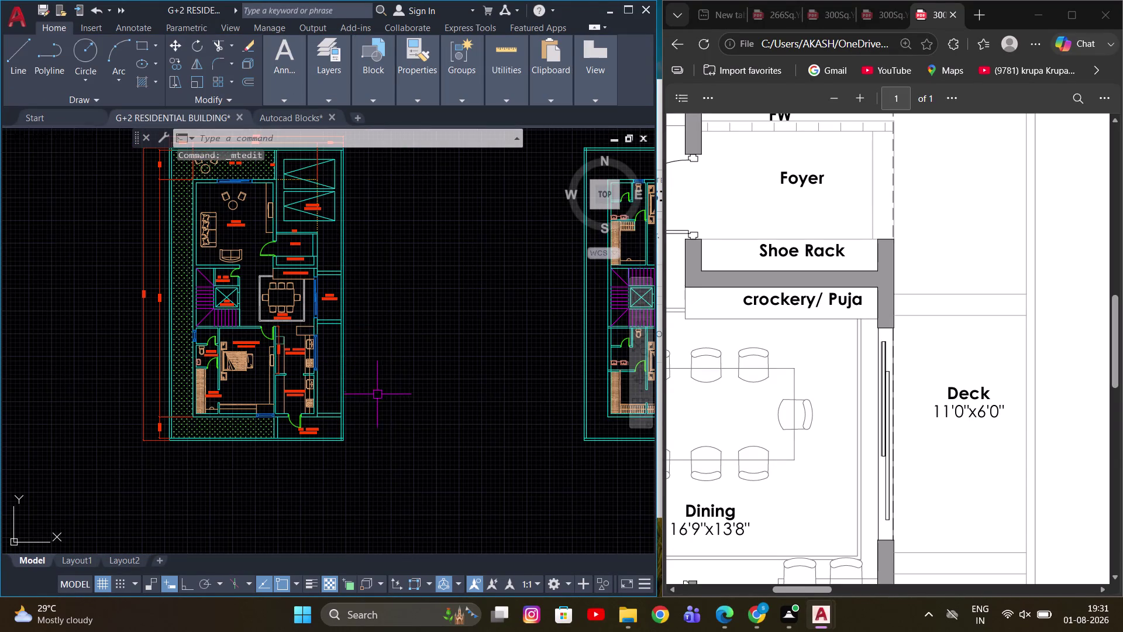
Navigate to the bottom DRY KITCHEN label and open it for editing.
middle_drag(372, 386, 359, 349)
scroll(down, 3)
scroll(down, 3)
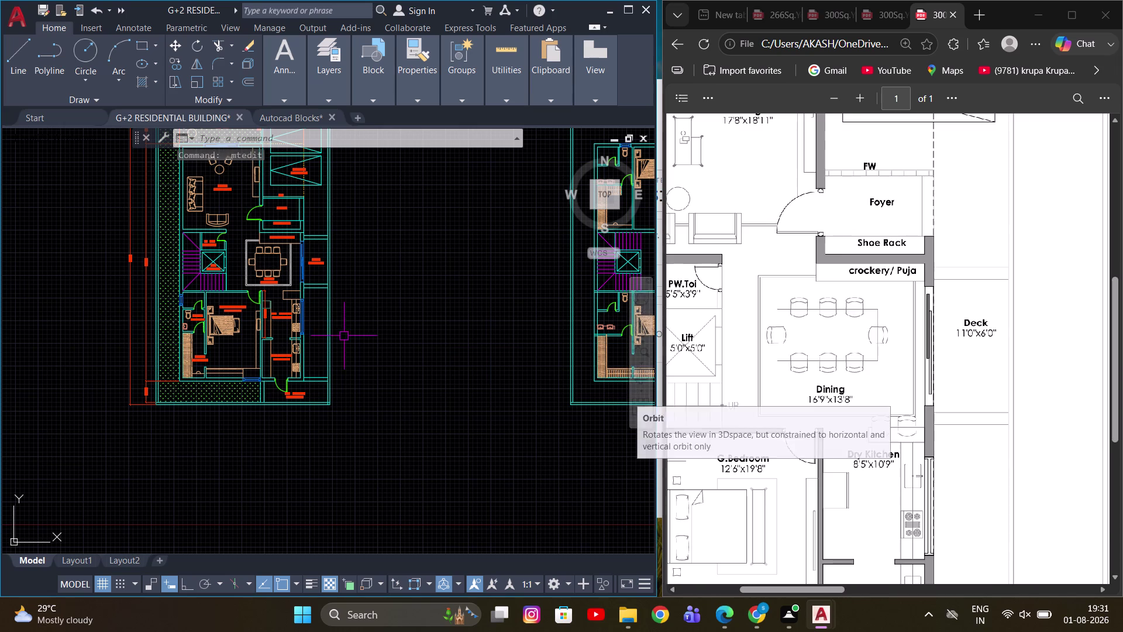
scroll(up, 3)
middle_drag(334, 327, 242, 279)
scroll(up, 3)
scroll(down, 3)
scroll(down, 3)
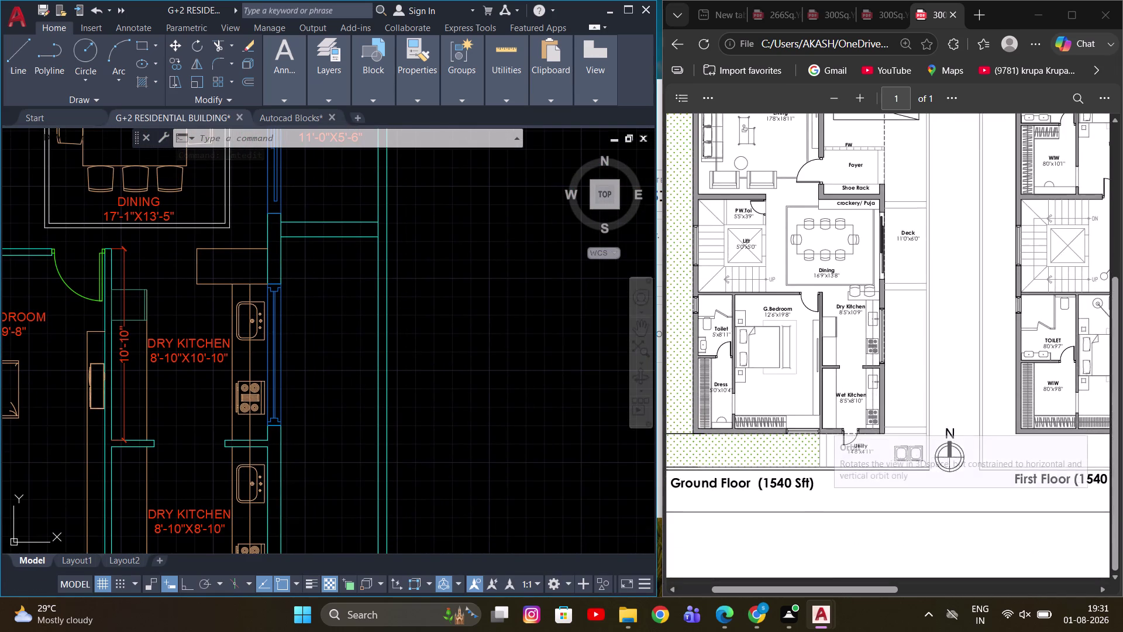
scroll(up, 3)
middle_drag(313, 403, 345, 255)
scroll(down, 3)
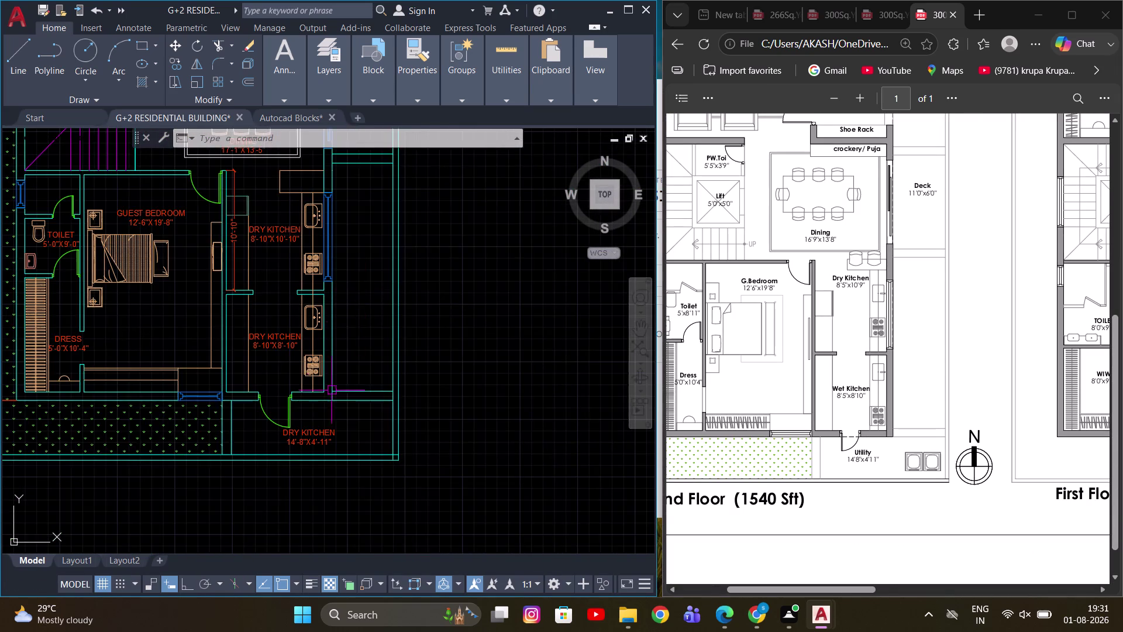
scroll(up, 3)
click(320, 440)
scroll(up, 3)
double_click(328, 433)
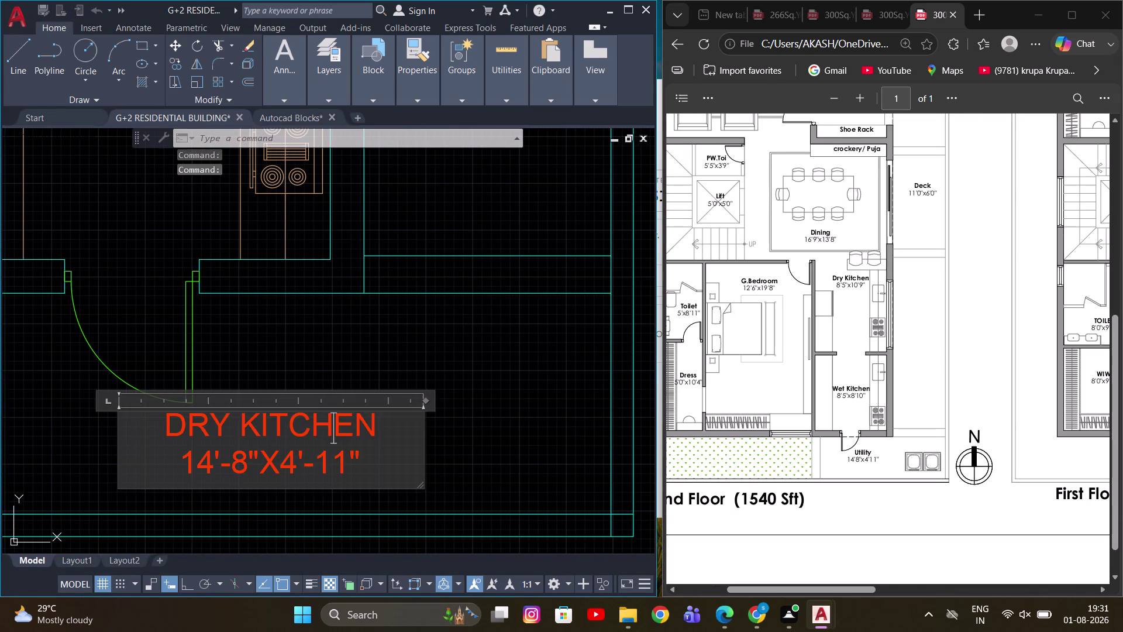
Replace the words DRY KITCHEN with UTILITY above the 14'-8"X4'-11" size.
drag(410, 420, 131, 450)
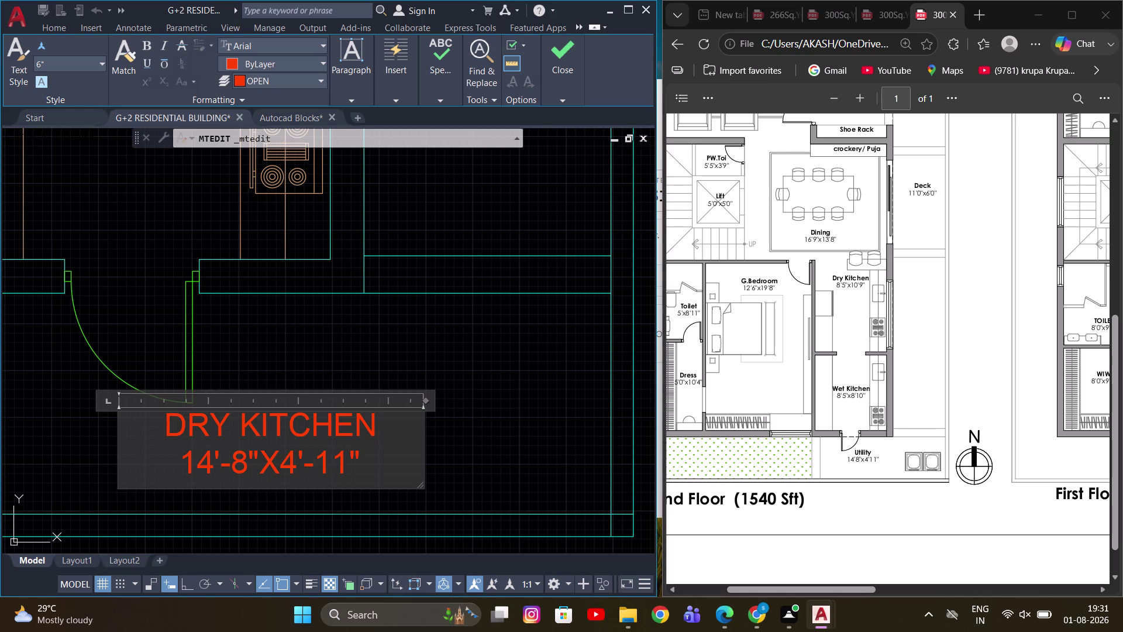
drag(382, 430, 130, 430)
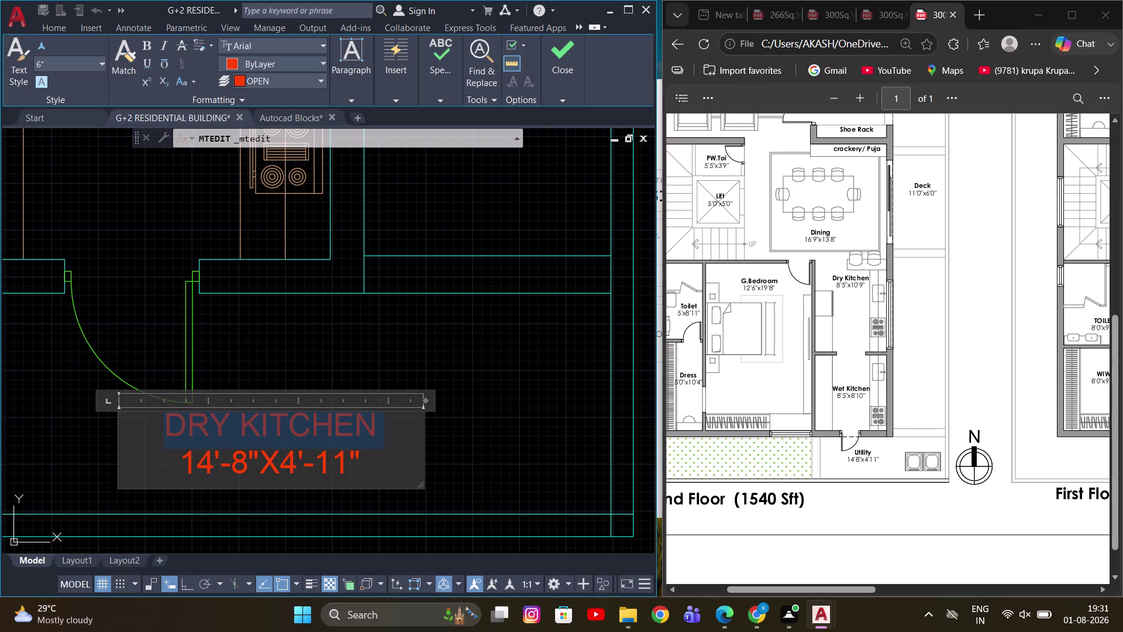
key(u)
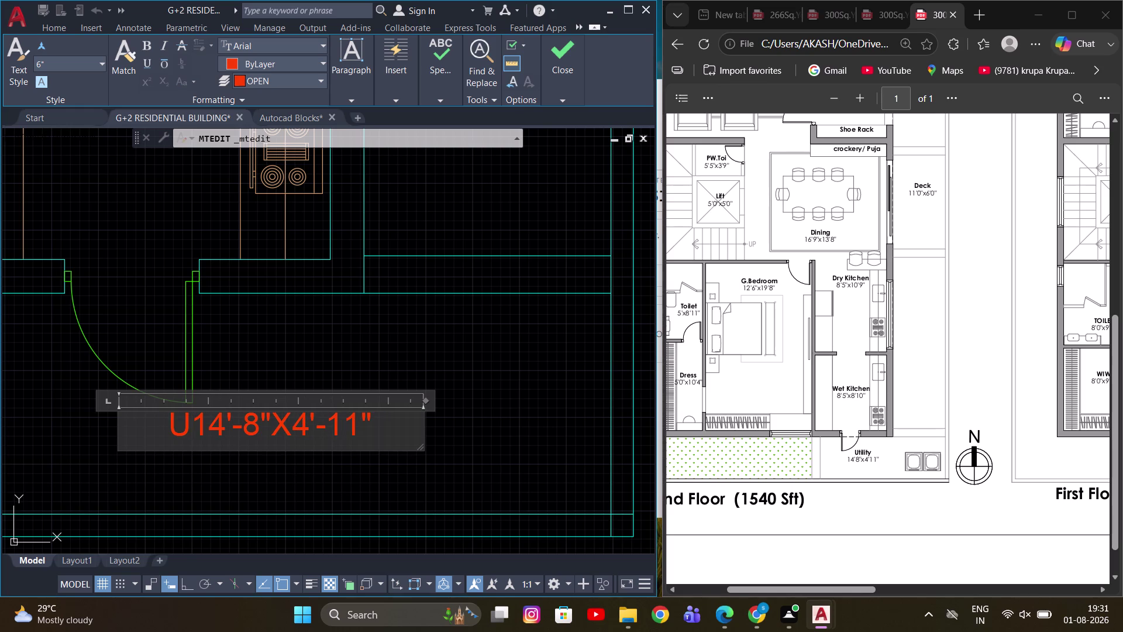
text(T)
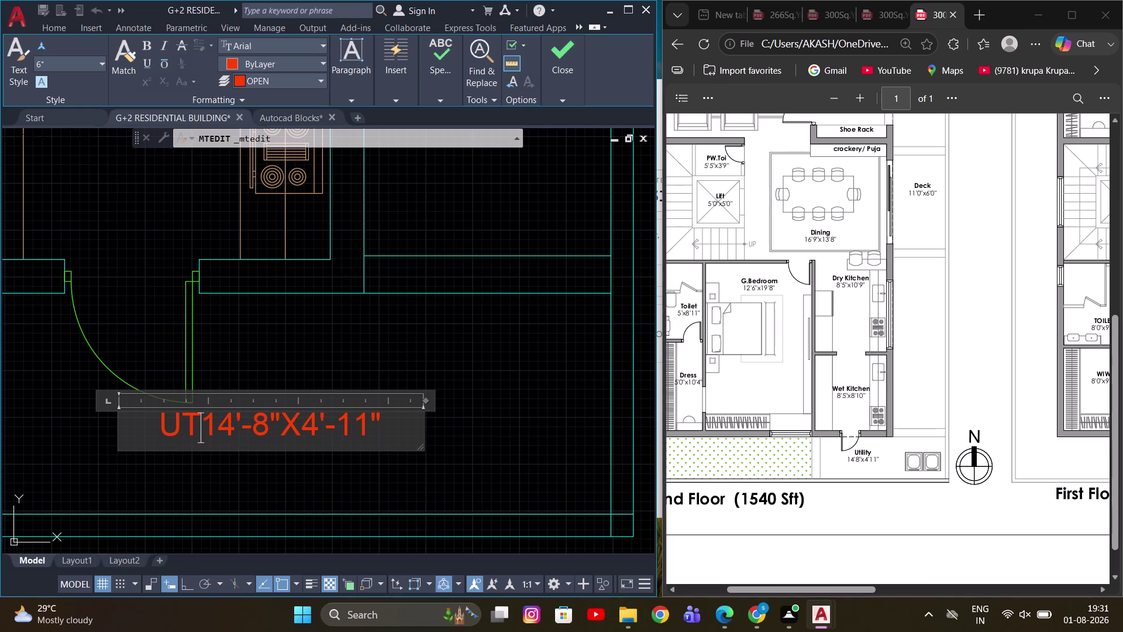
text(I)
text(LI)
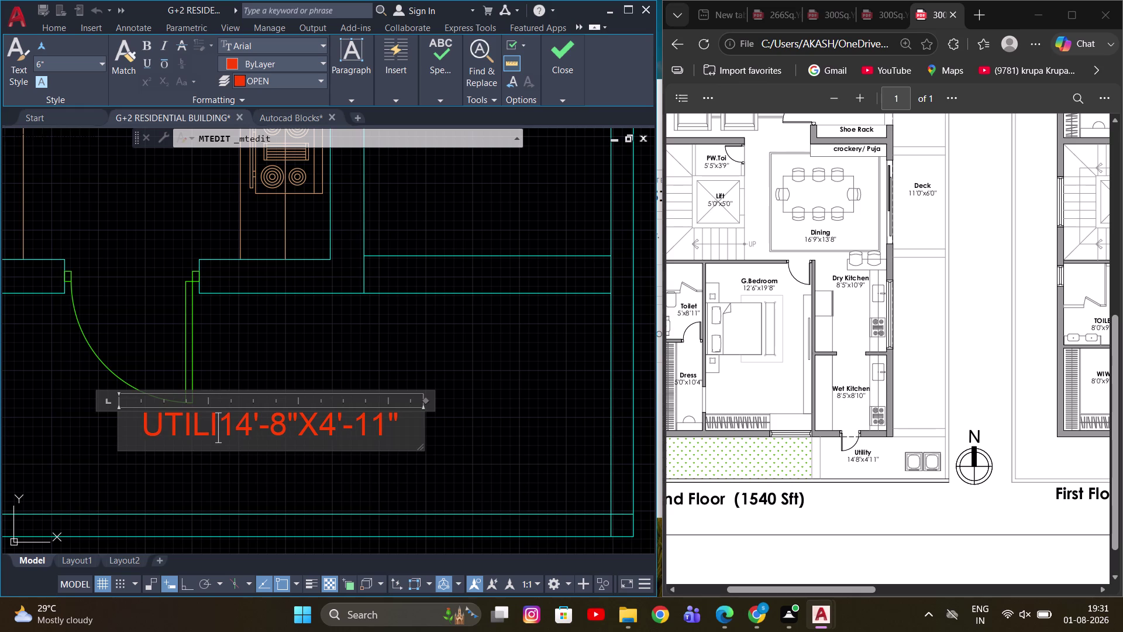
text(TY)
key(Return)
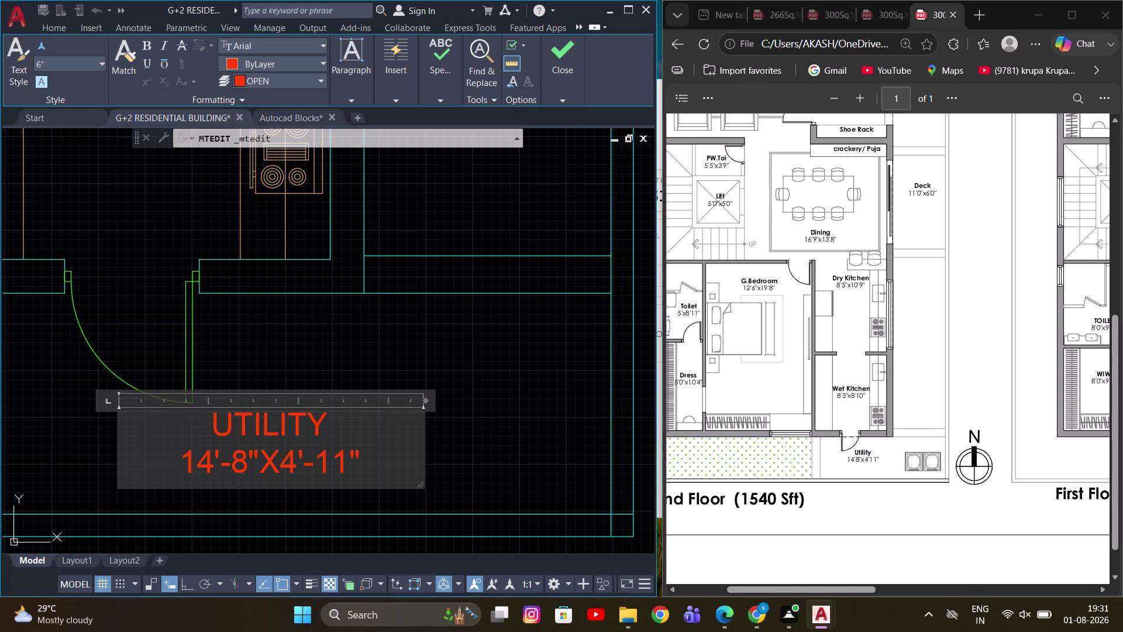
click(436, 355)
scroll(down, 3)
middle_drag(260, 400, 286, 400)
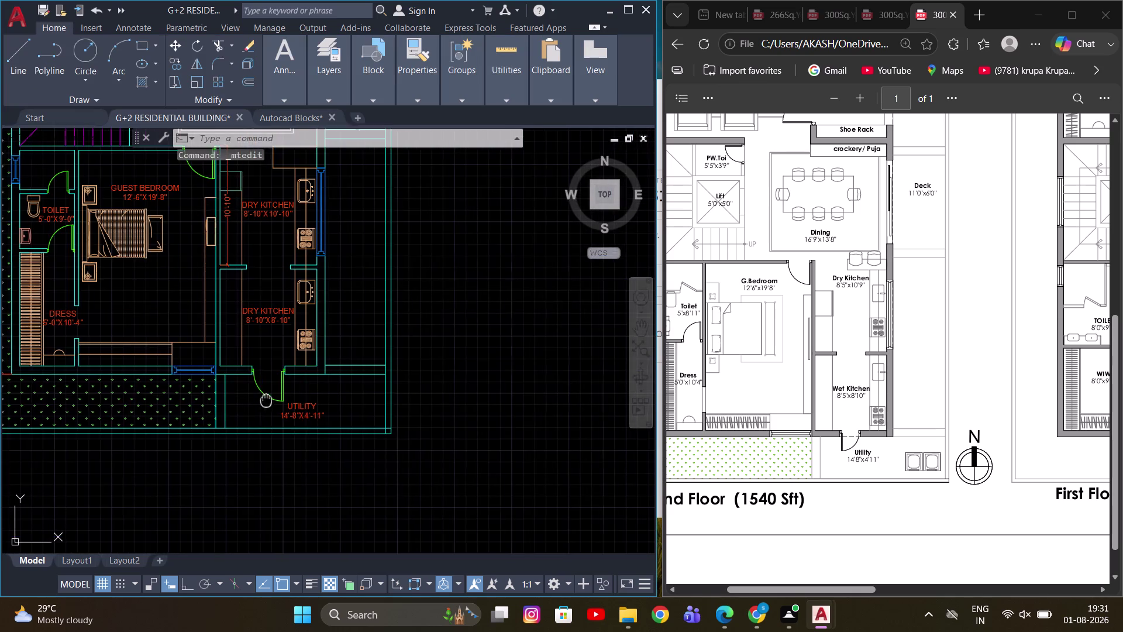
middle_drag(286, 400, 483, 400)
scroll(down, 3)
scroll(up, 3)
scroll(up, 3)
scroll(up, 3)
scroll(up, 3)
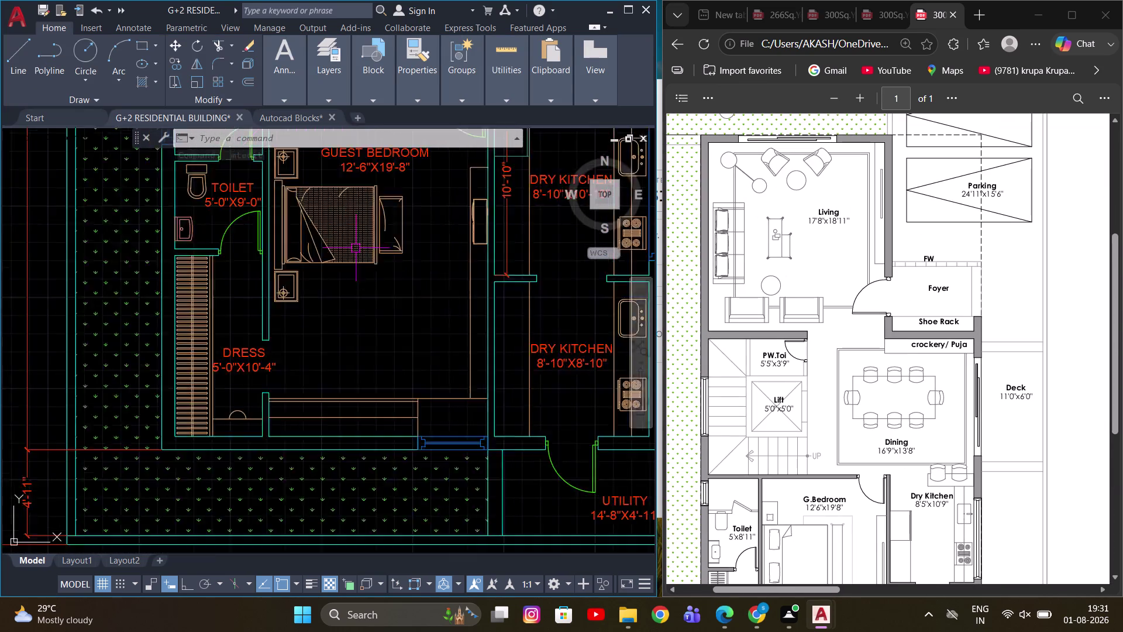
scroll(down, 3)
scroll(up, 3)
middle_drag(310, 241, 271, 356)
scroll(up, 3)
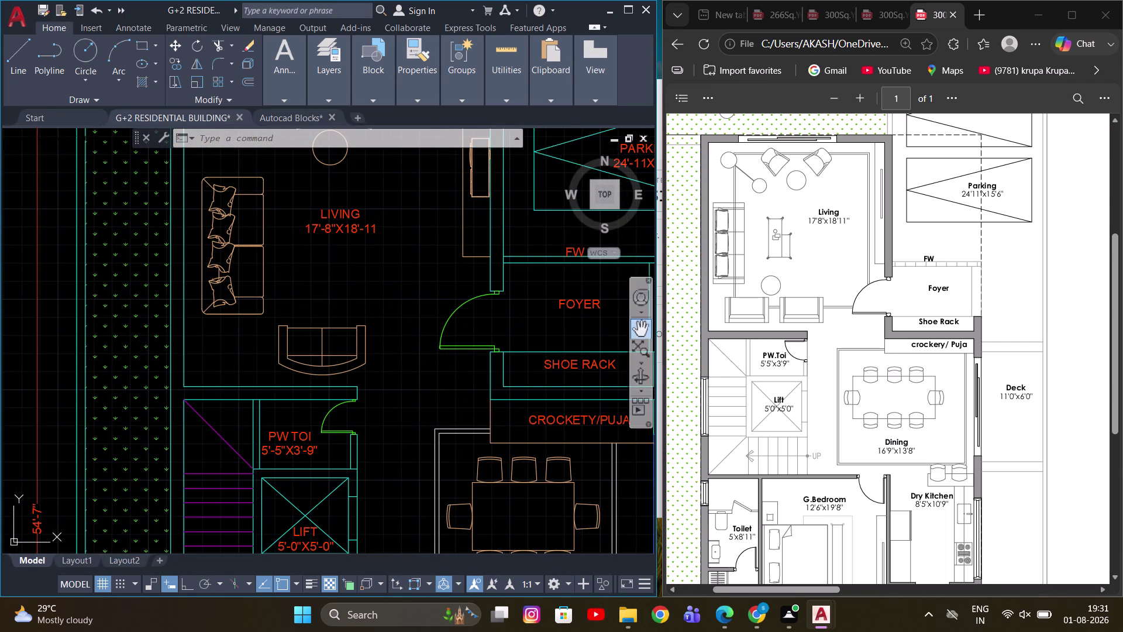
scroll(down, 3)
scroll(up, 3)
scroll(down, 3)
scroll(up, 3)
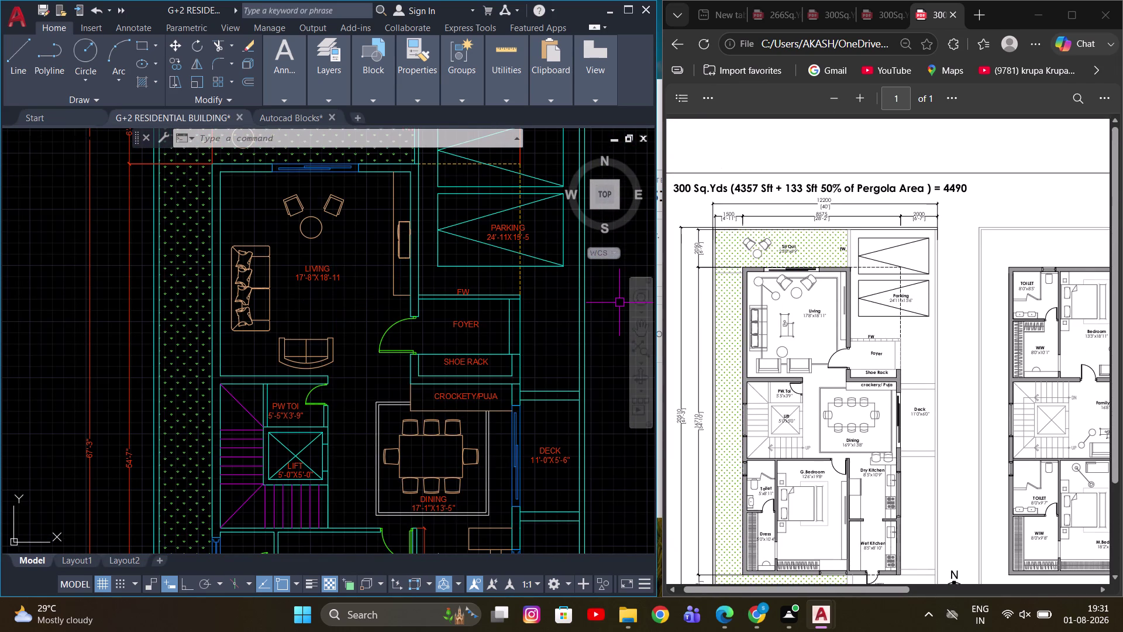
scroll(up, 3)
drag(834, 593, 776, 593)
scroll(down, 3)
scroll(up, 3)
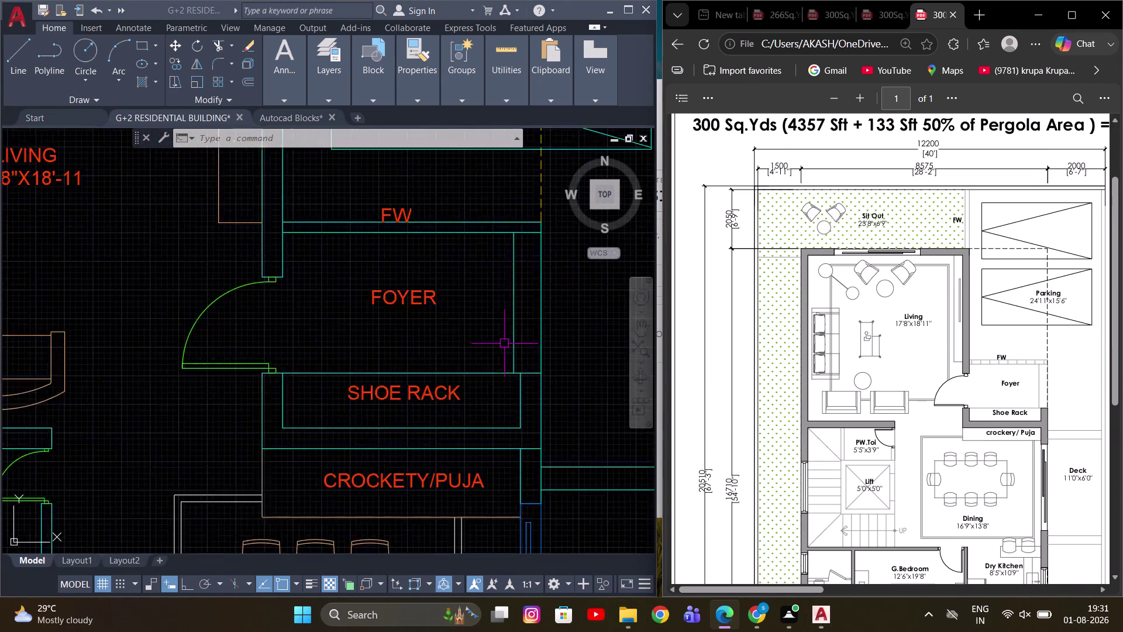
scroll(up, 3)
scroll(down, 3)
click(551, 341)
scroll(down, 3)
middle_drag(544, 348, 510, 380)
scroll(up, 3)
middle_drag(453, 316, 391, 274)
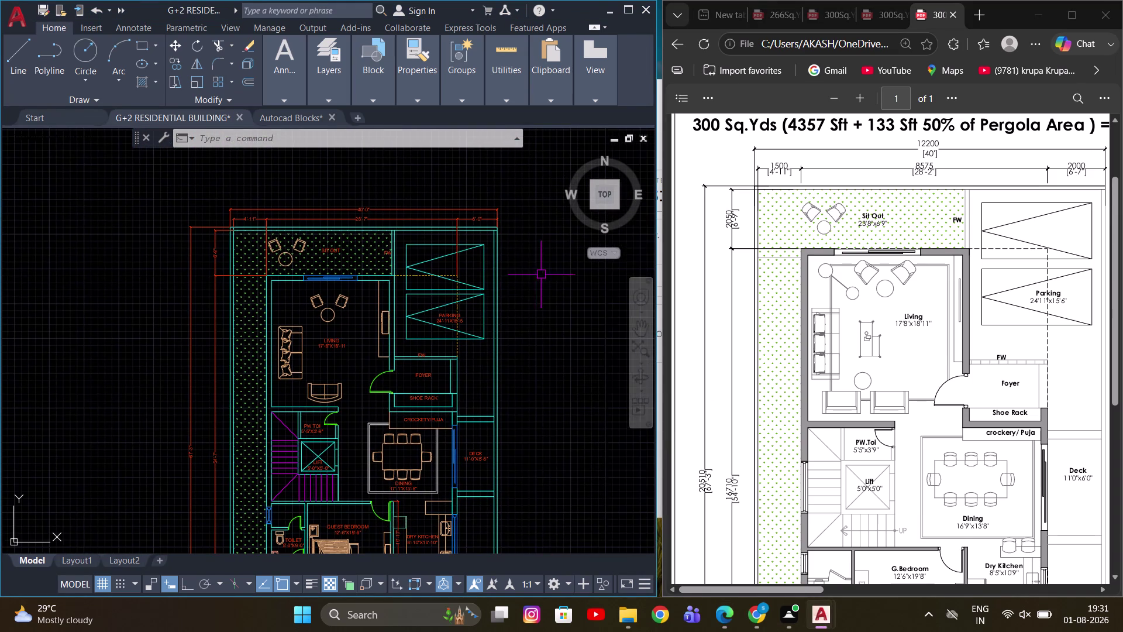
scroll(down, 3)
scroll(down, 3)
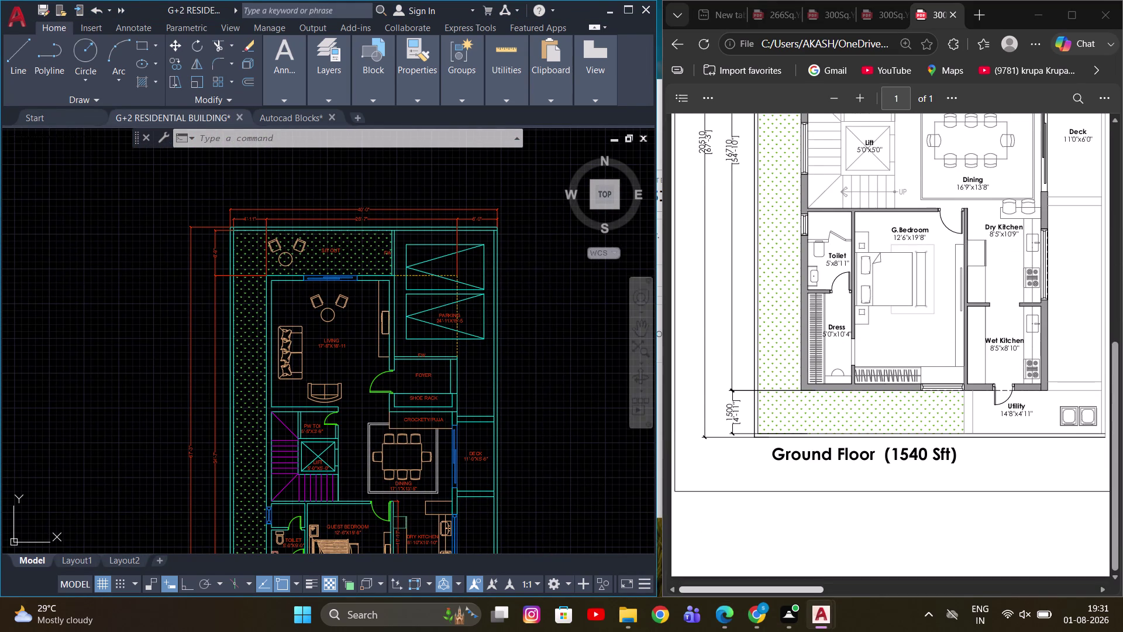
drag(797, 585, 928, 583)
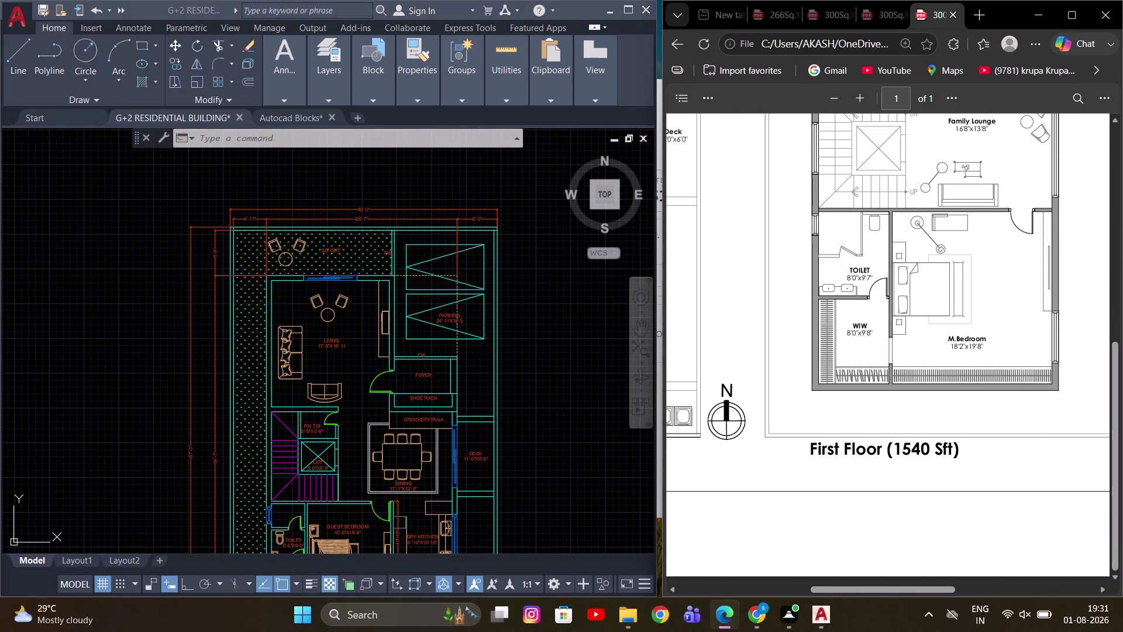
scroll(up, 3)
scroll(up, 3)
scroll(down, 3)
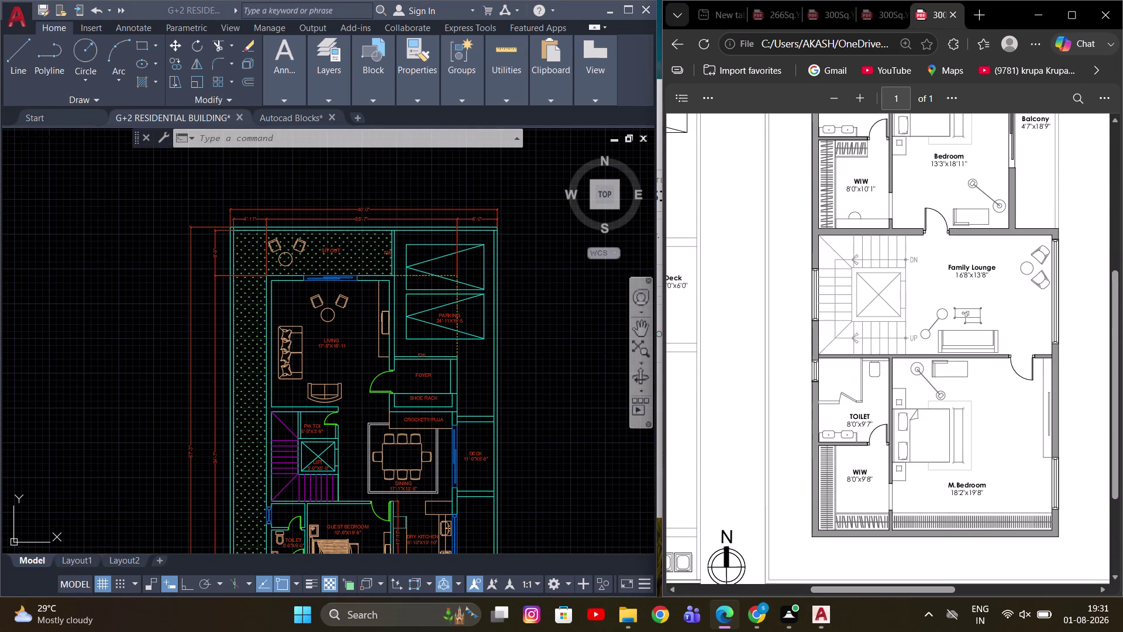
drag(907, 590, 917, 590)
middle_drag(353, 362, 361, 279)
scroll(up, 3)
middle_drag(361, 334, 407, 210)
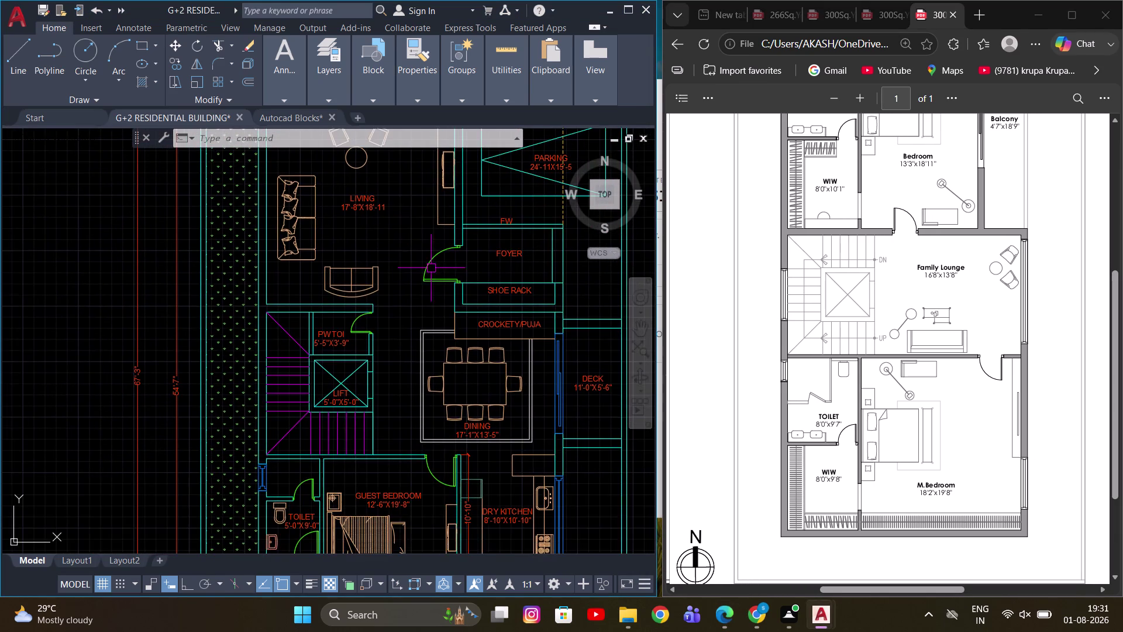
scroll(down, 3)
middle_drag(421, 329, 373, 263)
scroll(up, 3)
middle_drag(354, 306, 425, 325)
scroll(up, 3)
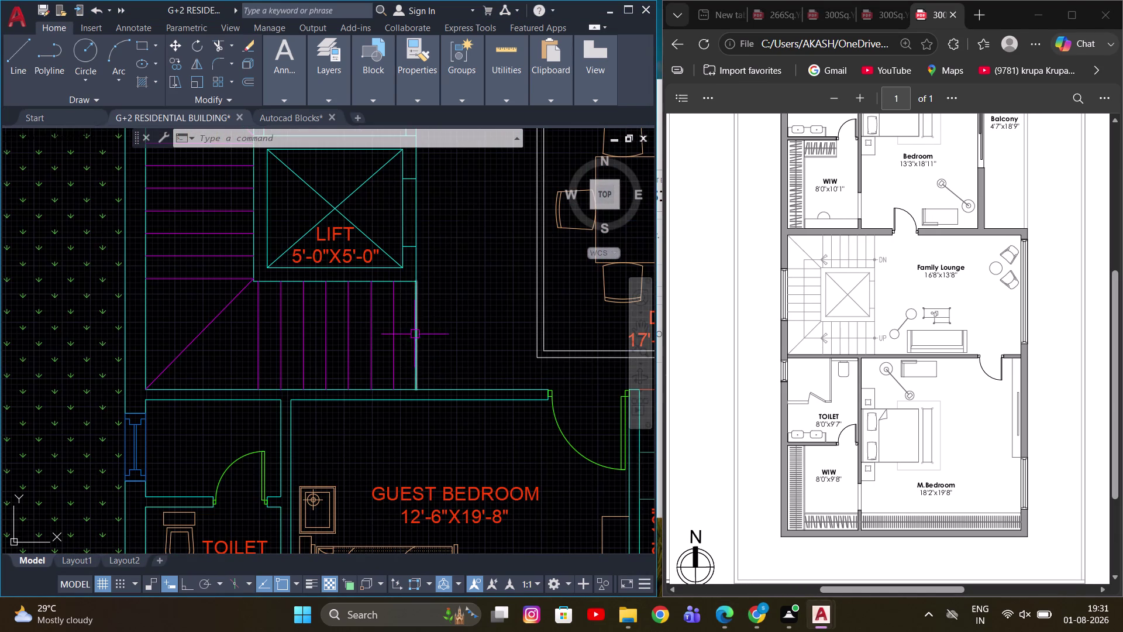
key(Escape)
key(m)
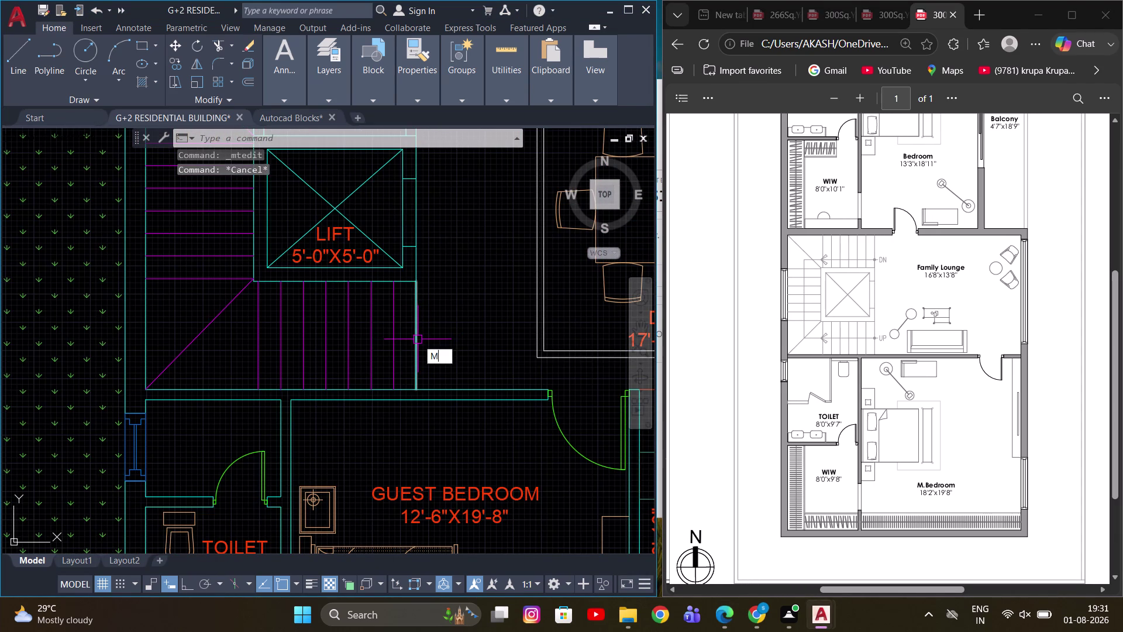
key(a)
key(space)
click(394, 321)
click(414, 337)
key(Escape)
scroll(down, 3)
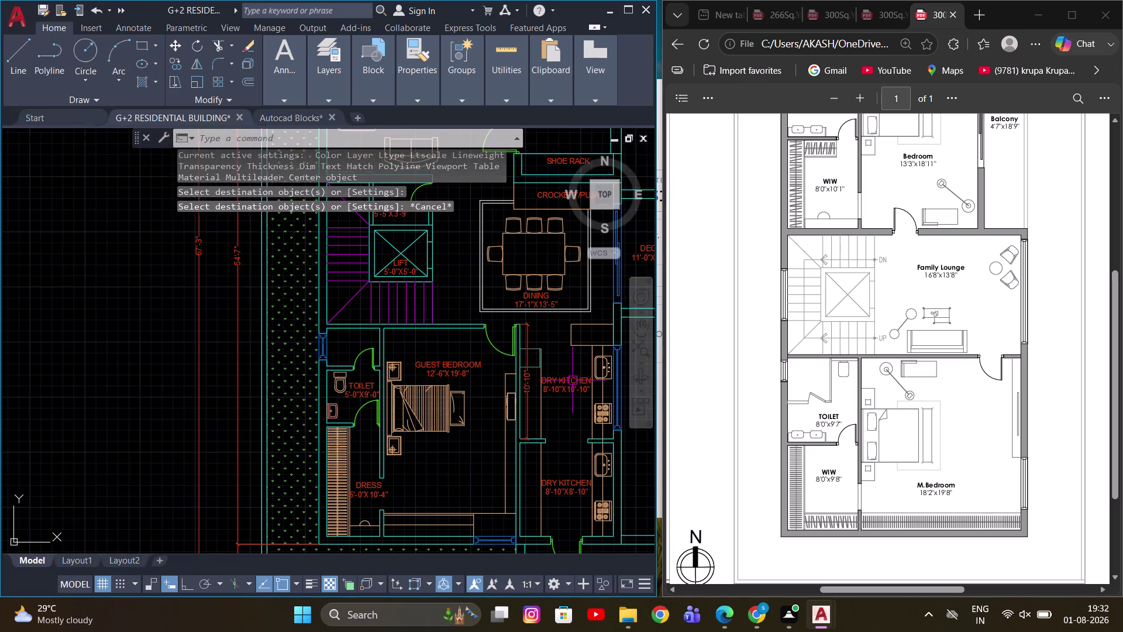
middle_drag(570, 377, 541, 311)
middle_drag(489, 345, 418, 339)
scroll(down, 3)
scroll(up, 3)
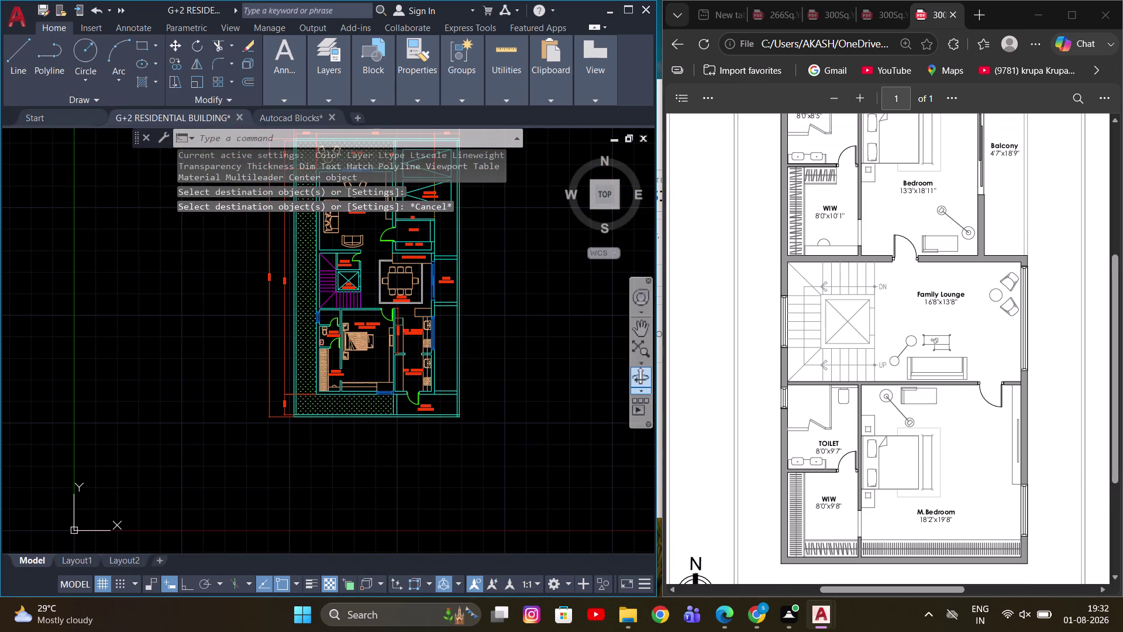
scroll(down, 3)
scroll(up, 3)
scroll(up, 3)
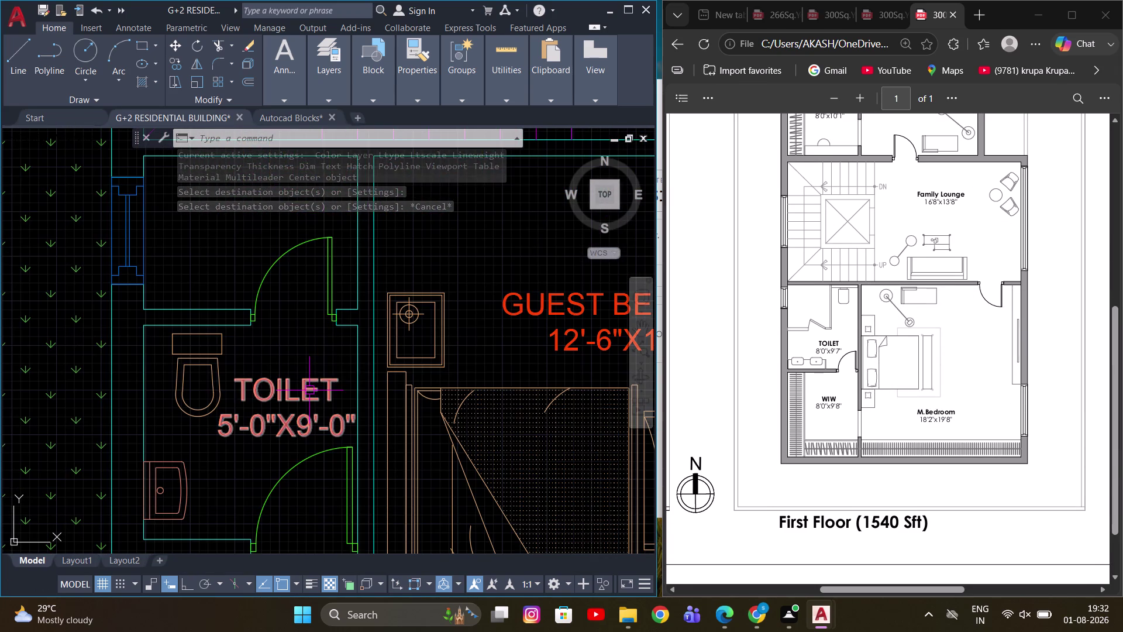
click(309, 390)
text(CO)
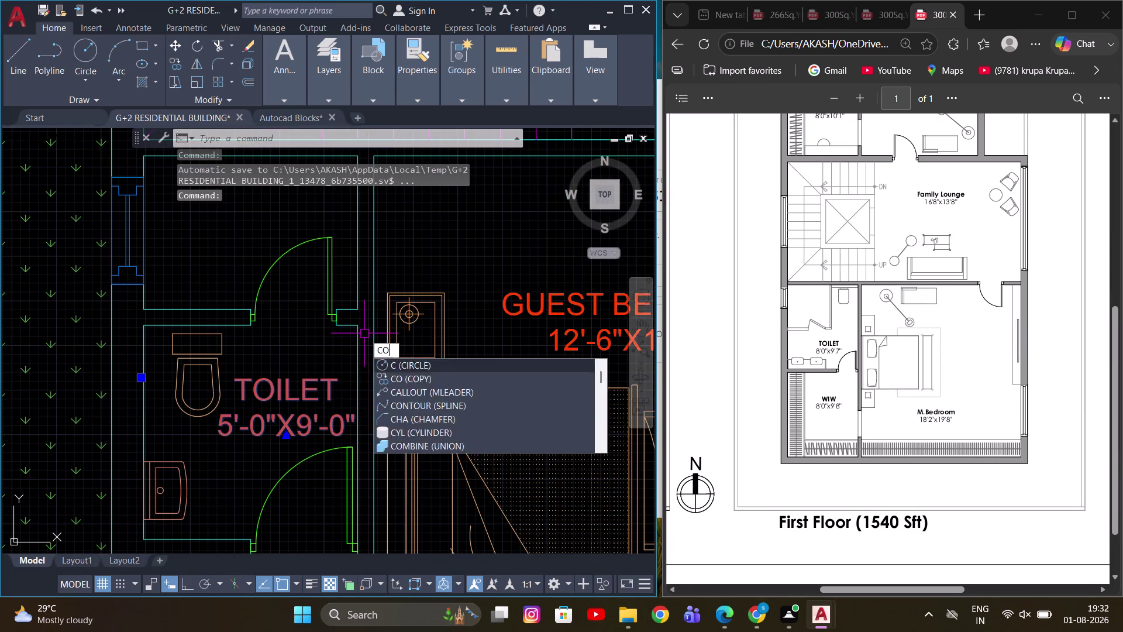
key(space)
scroll(down, 3)
key(Escape)
scroll(down, 3)
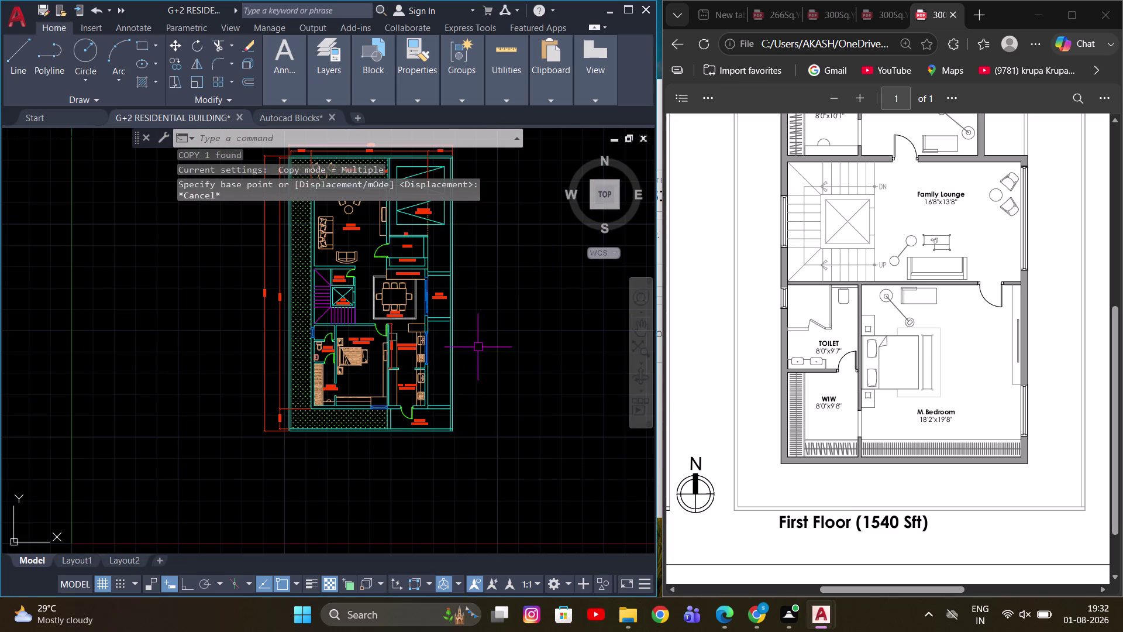
scroll(up, 3)
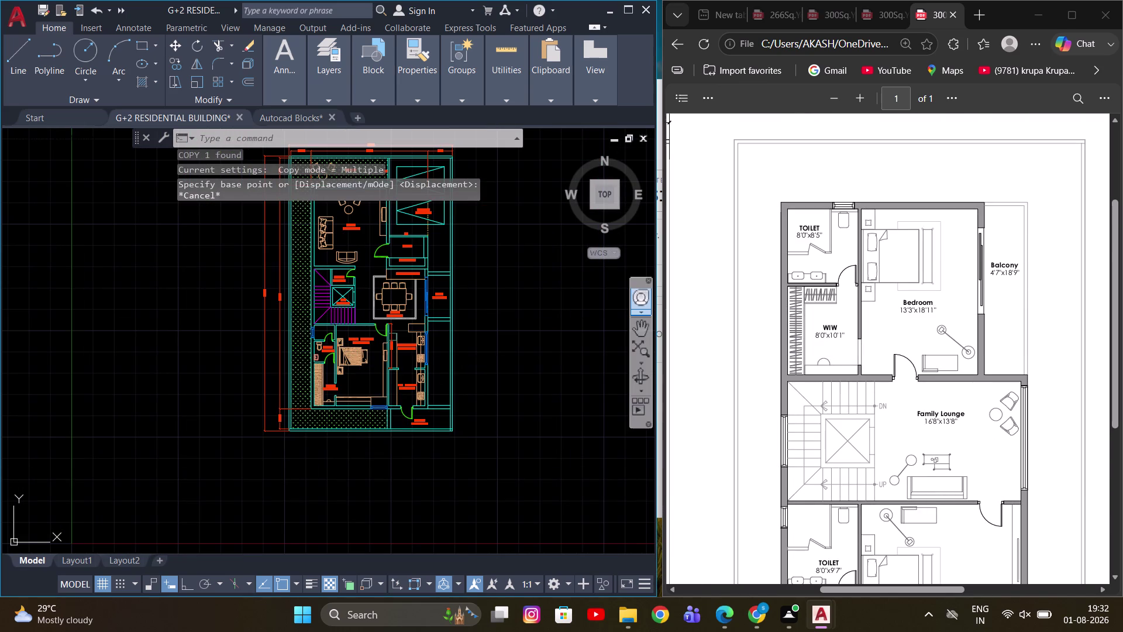
scroll(up, 3)
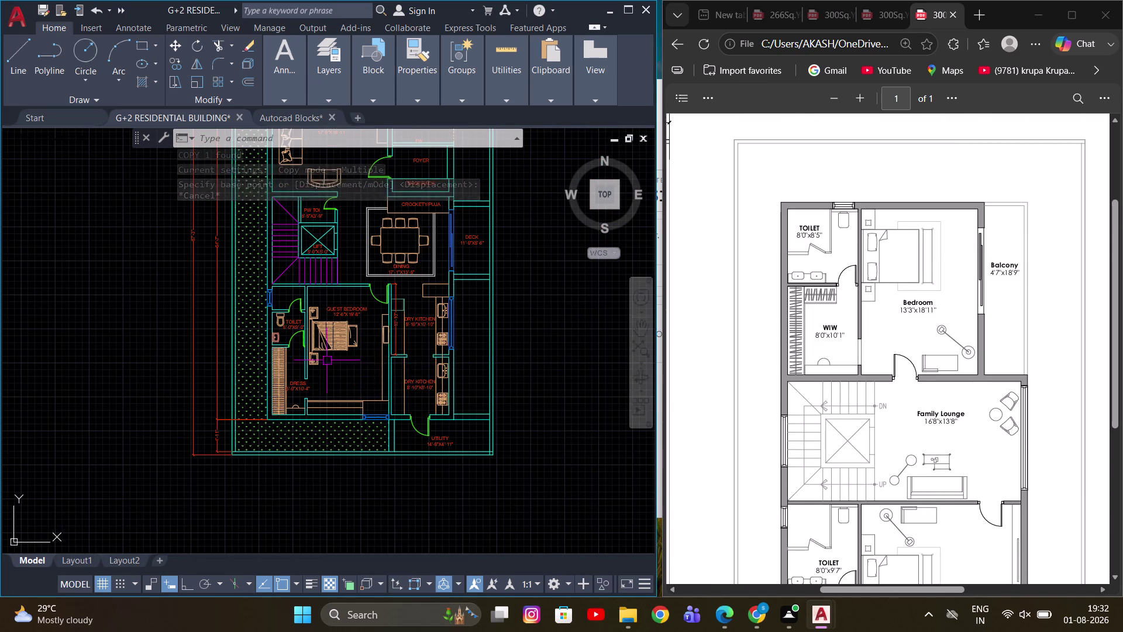
scroll(up, 3)
middle_drag(312, 360, 417, 311)
scroll(up, 3)
click(384, 352)
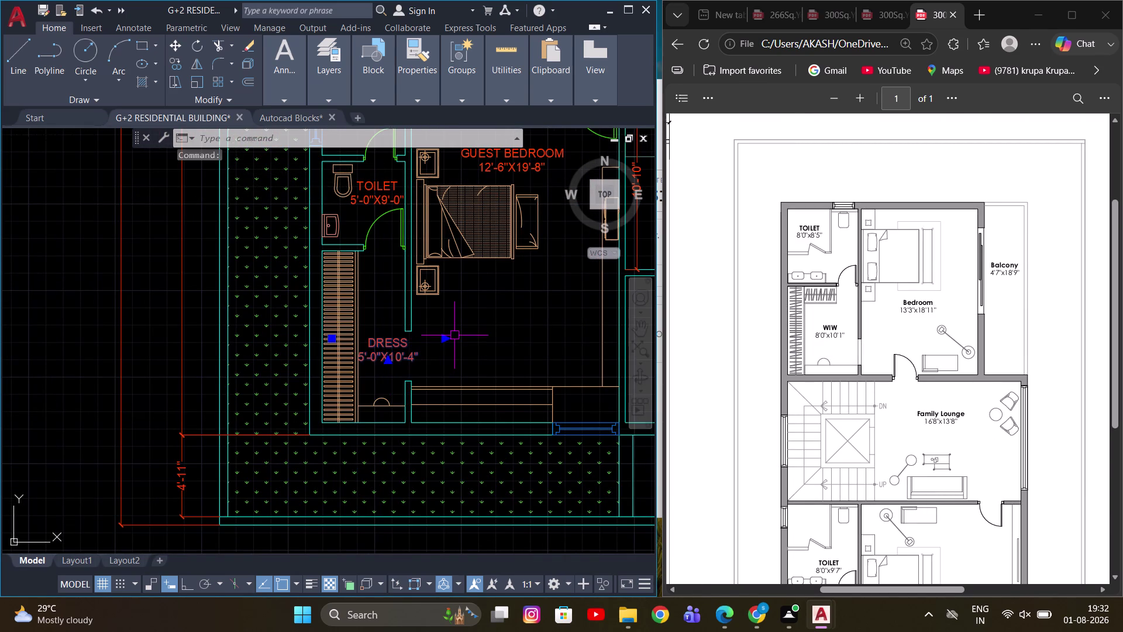
key(c)
key(o)
key(space)
middle_drag(377, 217, 420, 375)
key(Escape)
Start copying the TOILET 5'-0"X9'-0" label with CO, then cancel with Esc.
scroll(up, 3)
click(398, 342)
key(c)
key(o)
key(space)
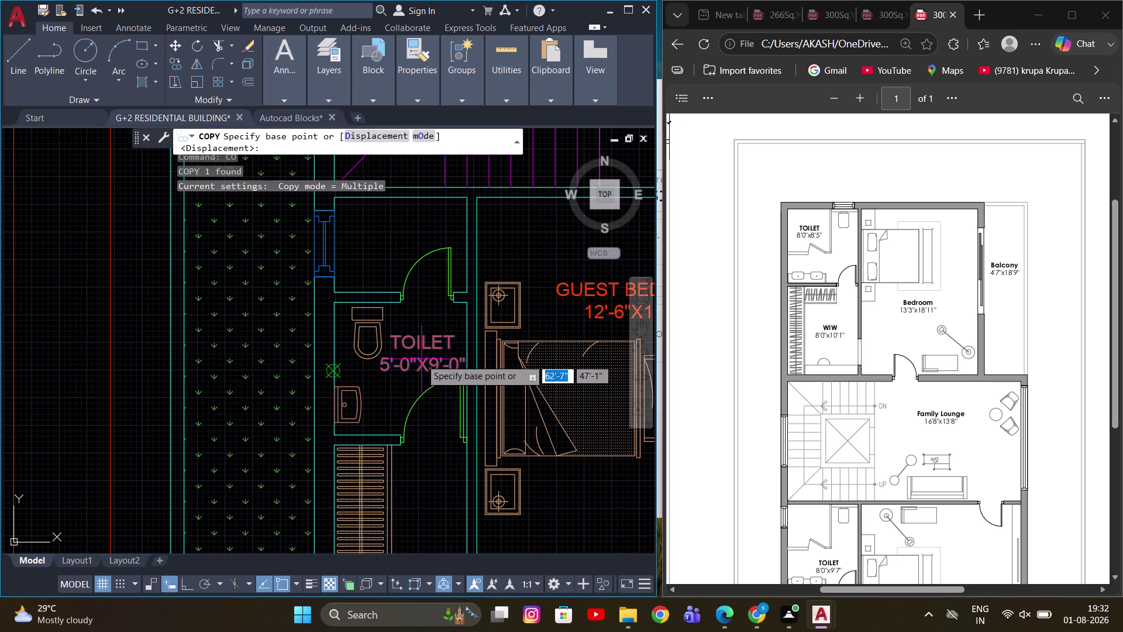
click(421, 355)
scroll(down, 3)
scroll(up, 3)
scroll(down, 3)
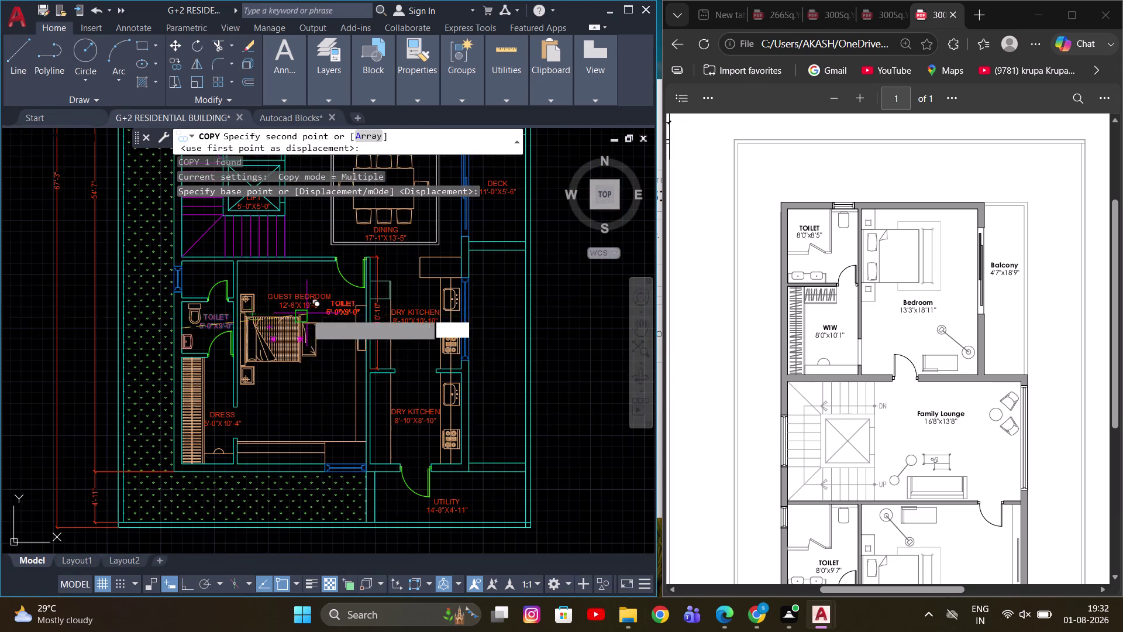
scroll(down, 3)
middle_drag(460, 343, 206, 306)
scroll(up, 3)
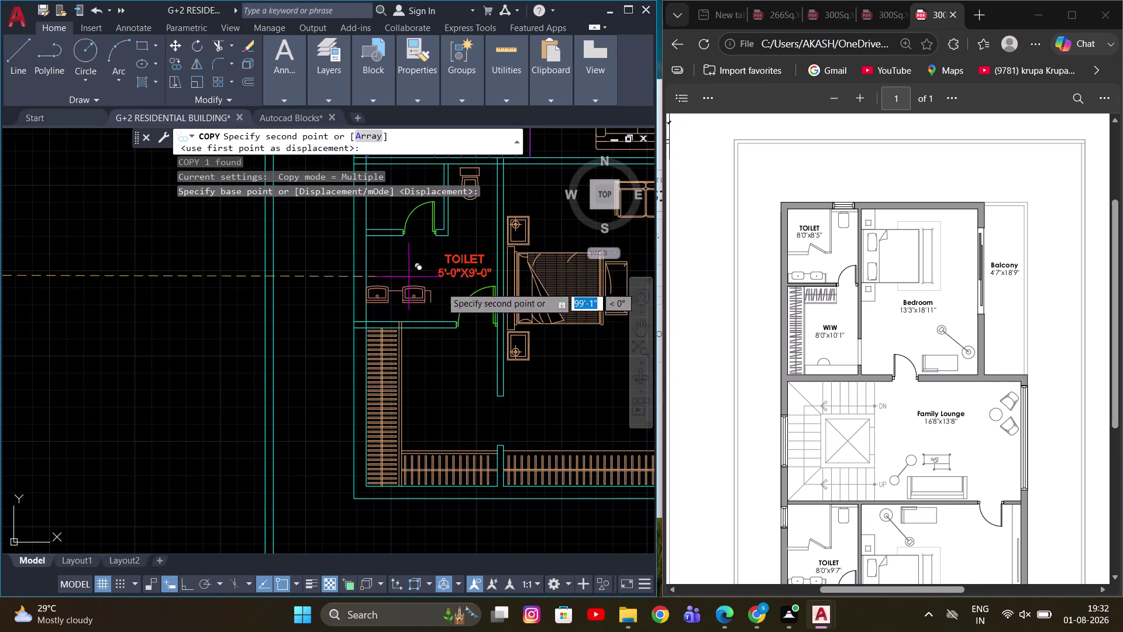
scroll(down, 3)
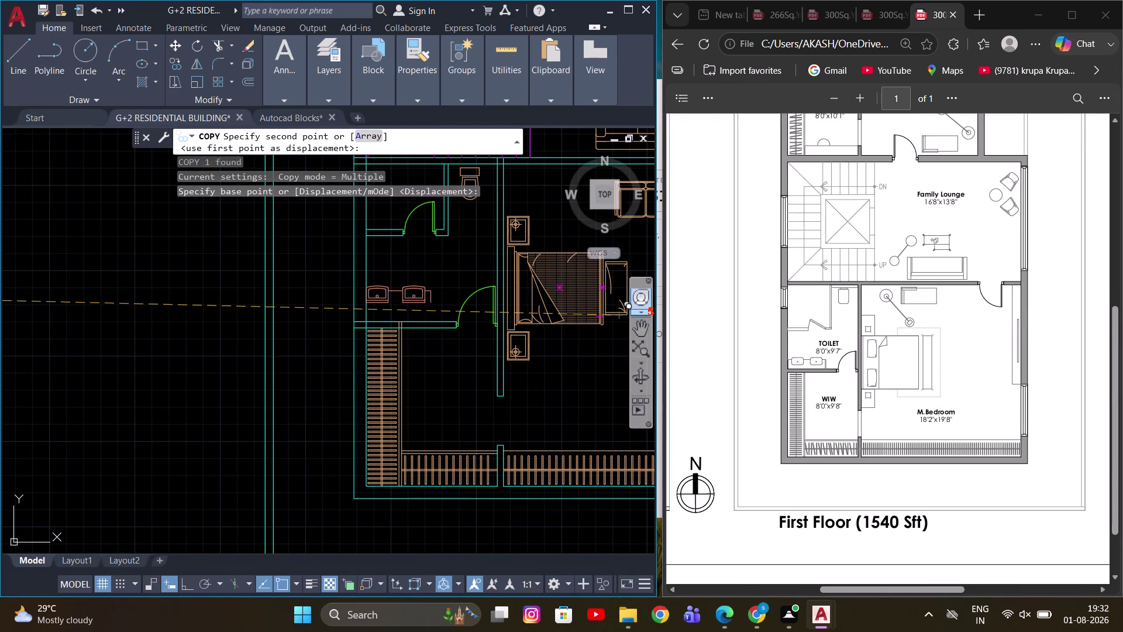
scroll(up, 3)
scroll(up, 3)
middle_drag(442, 280, 167, 285)
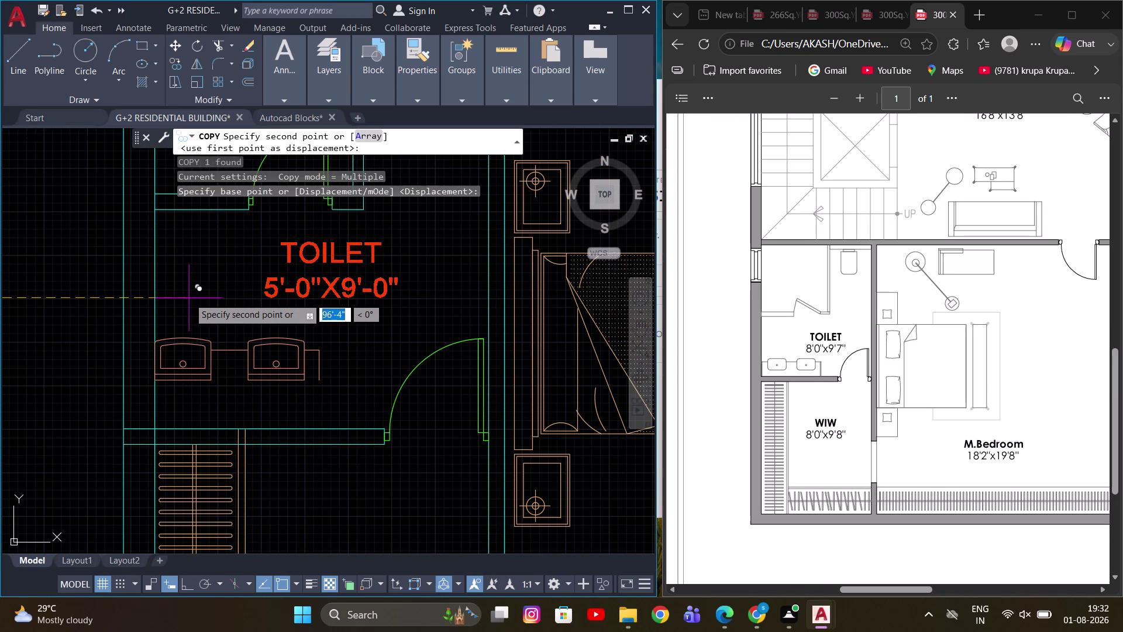
click(187, 296)
key(Escape)
Recopy the TOILET label with ortho on and place a copy in the dress area.
click(295, 266)
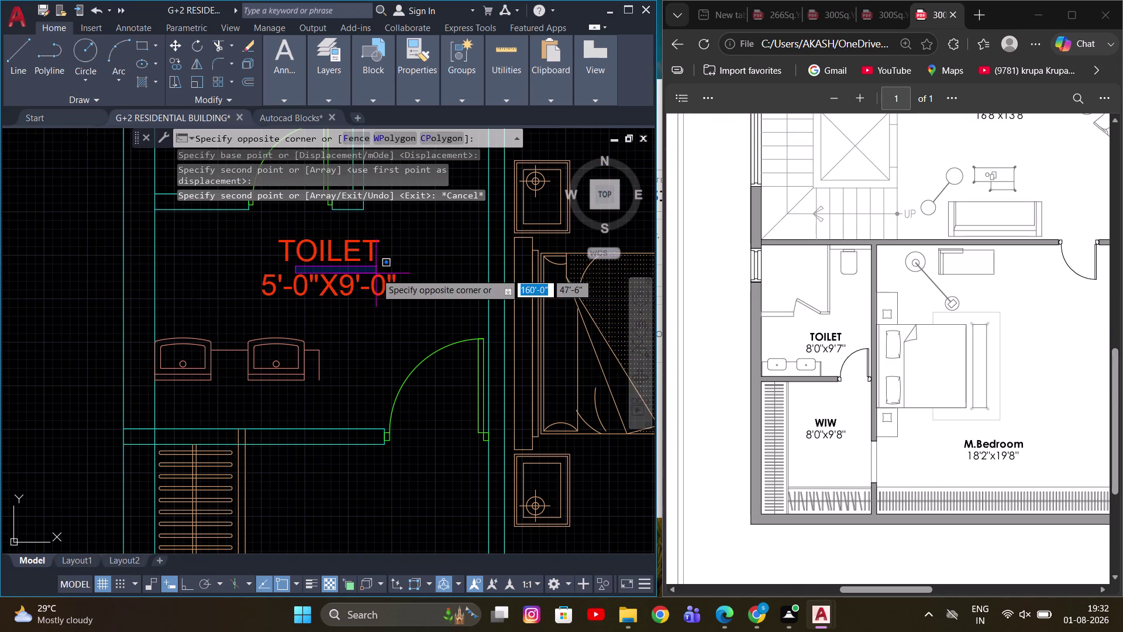
click(241, 286)
key(c)
key(o)
key(space)
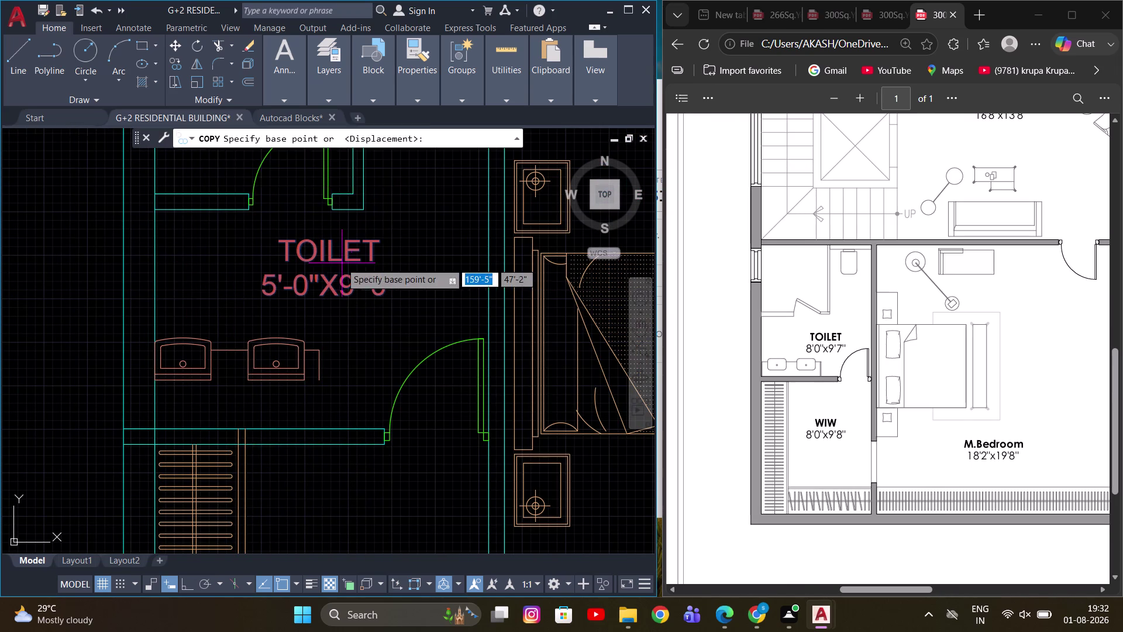
click(332, 255)
key(F8)
scroll(down, 3)
middle_drag(327, 416, 327, 391)
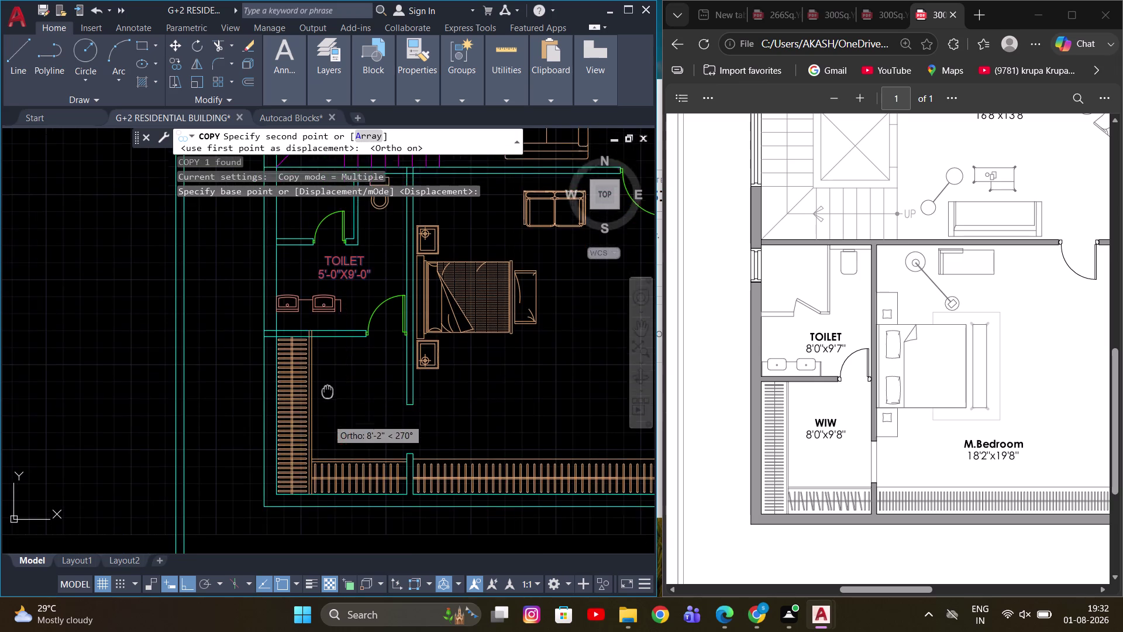
middle_drag(328, 391, 330, 380)
scroll(up, 3)
middle_drag(365, 392, 354, 338)
click(359, 380)
Place TOILET label copies below the bedroom and near the lift.
scroll(down, 3)
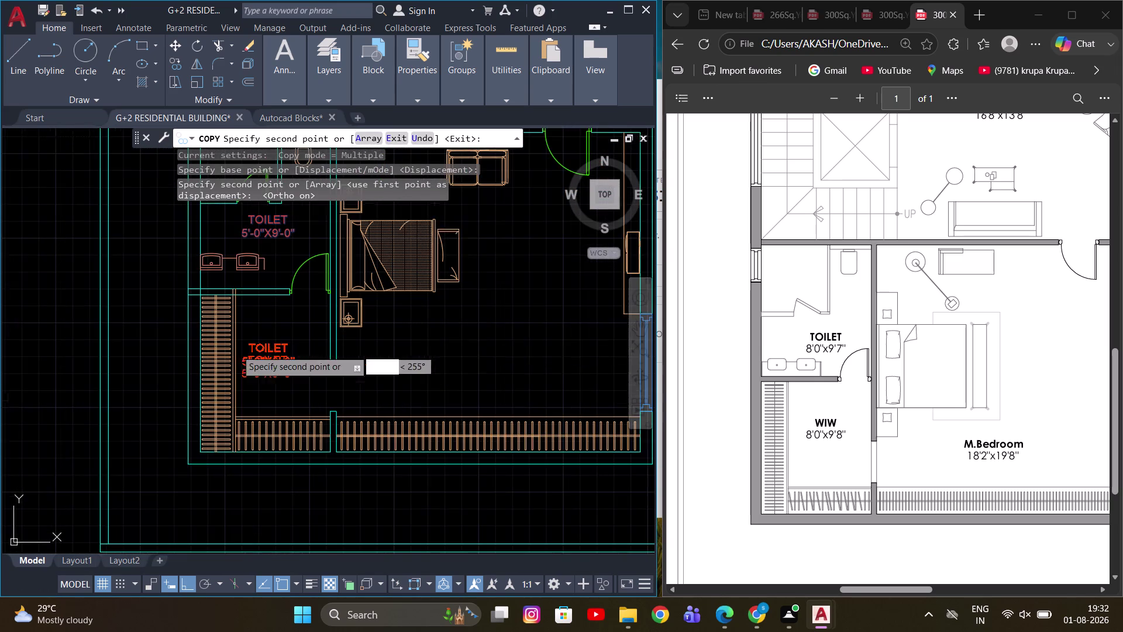
middle_drag(480, 333, 397, 332)
middle_drag(472, 298, 382, 338)
scroll(up, 3)
scroll(down, 3)
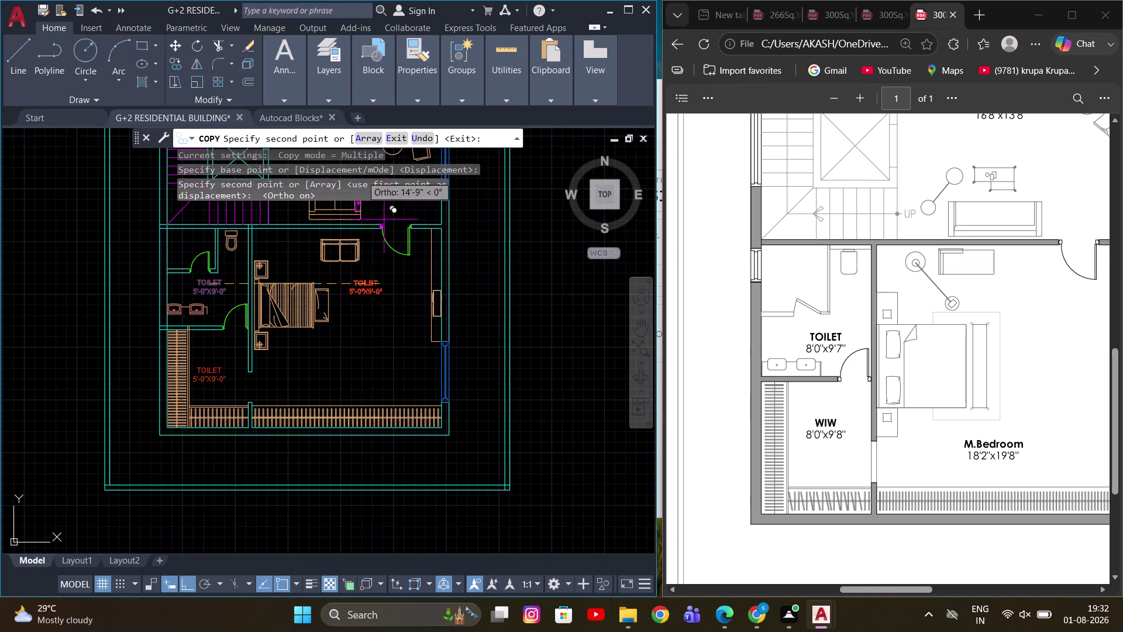
drag(190, 583, 192, 572)
scroll(up, 3)
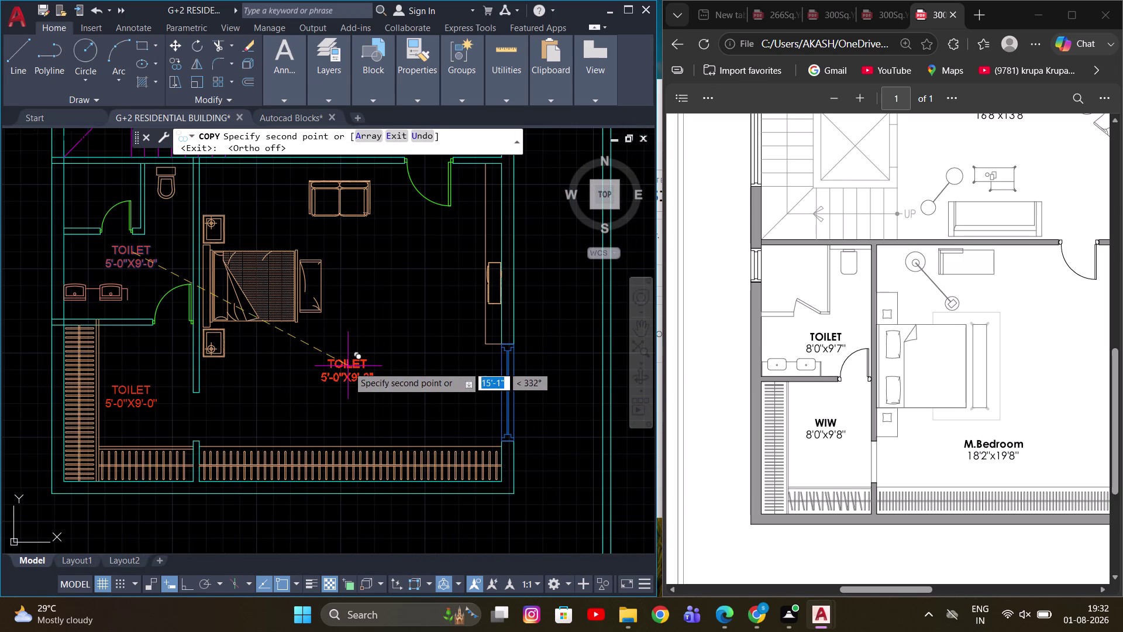
click(347, 382)
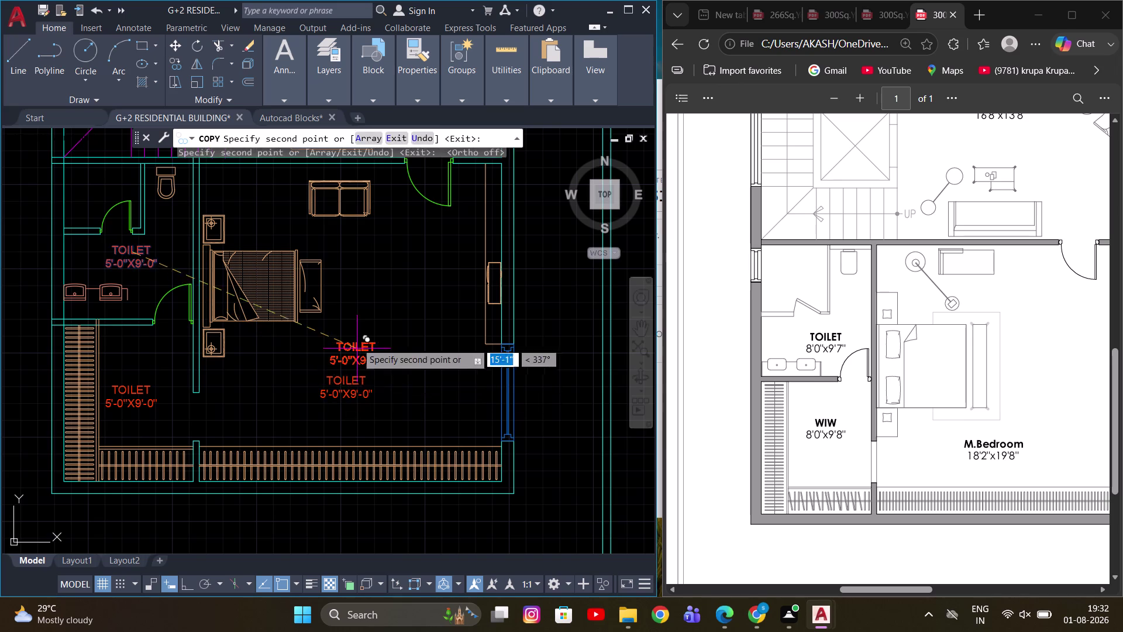
middle_drag(364, 318, 433, 407)
scroll(up, 3)
scroll(down, 3)
scroll(up, 3)
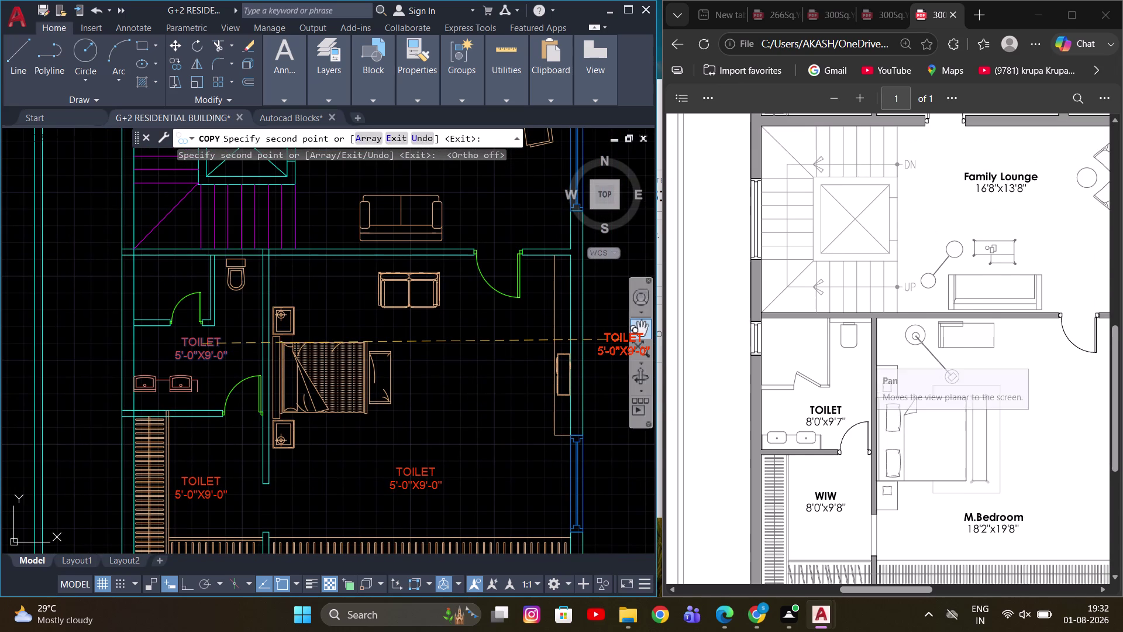
scroll(up, 3)
scroll(down, 3)
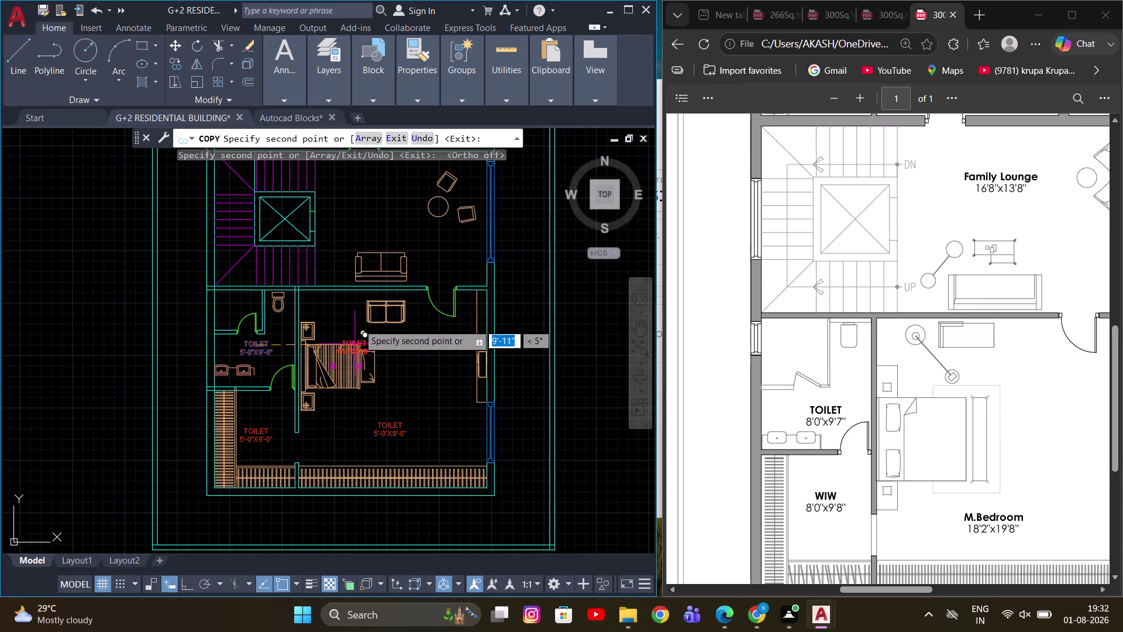
middle_drag(371, 279, 384, 339)
scroll(up, 3)
scroll(up, 3)
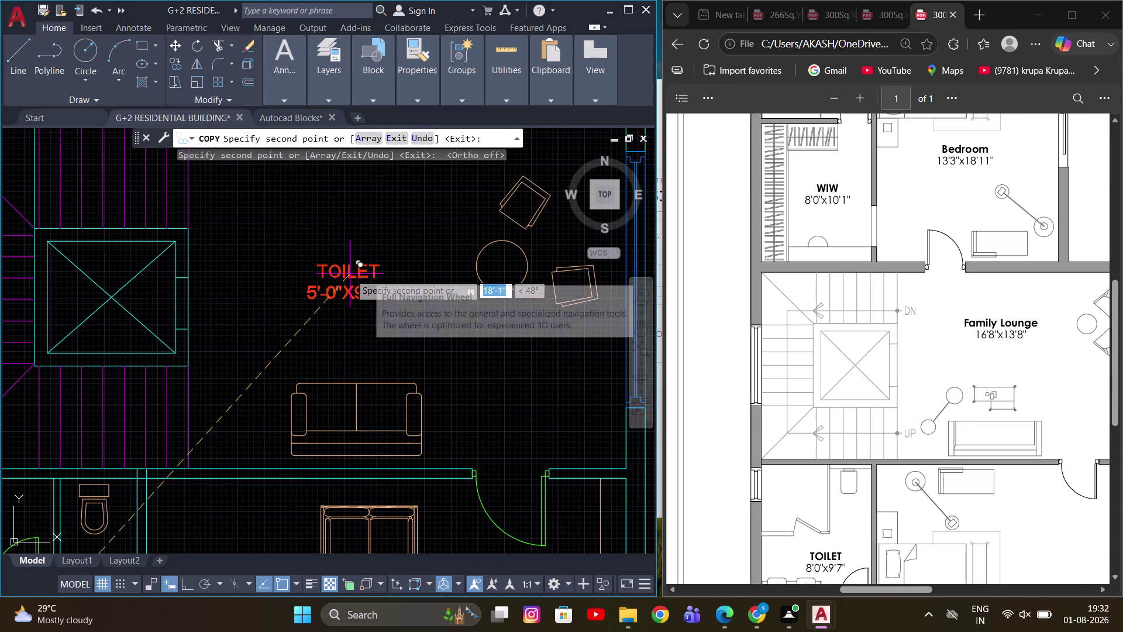
click(350, 274)
Place two more TOILET label copies around the lift area of the plan.
scroll(down, 3)
scroll(up, 3)
scroll(up, 3)
middle_drag(242, 248, 265, 378)
middle_drag(324, 252, 325, 284)
scroll(up, 3)
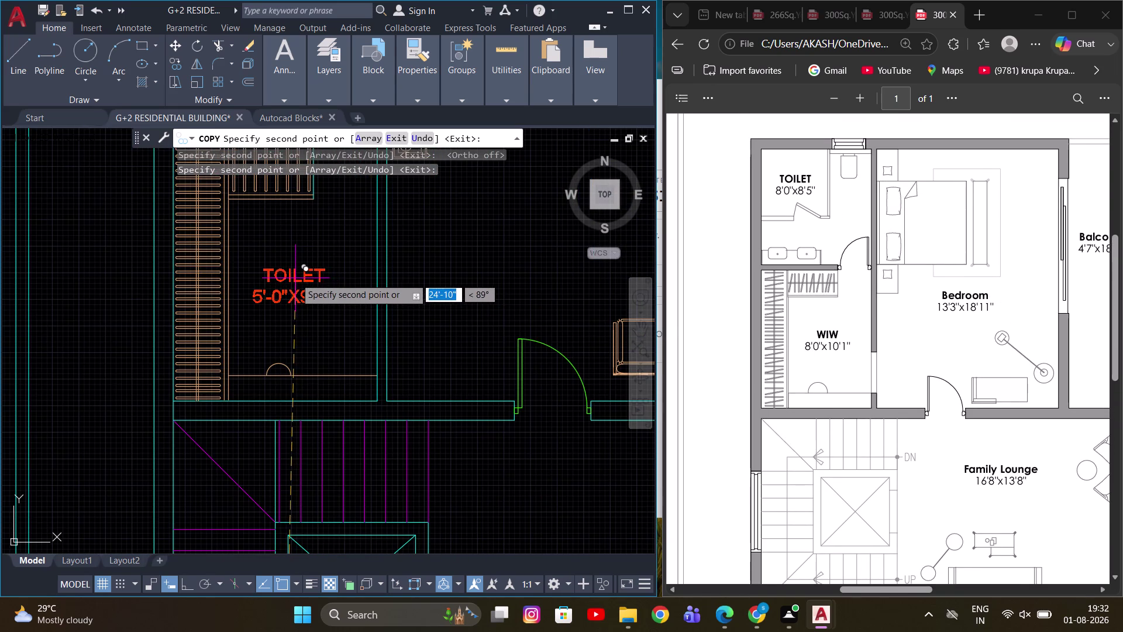
click(294, 278)
scroll(down, 3)
scroll(up, 3)
middle_drag(302, 203, 311, 274)
scroll(up, 3)
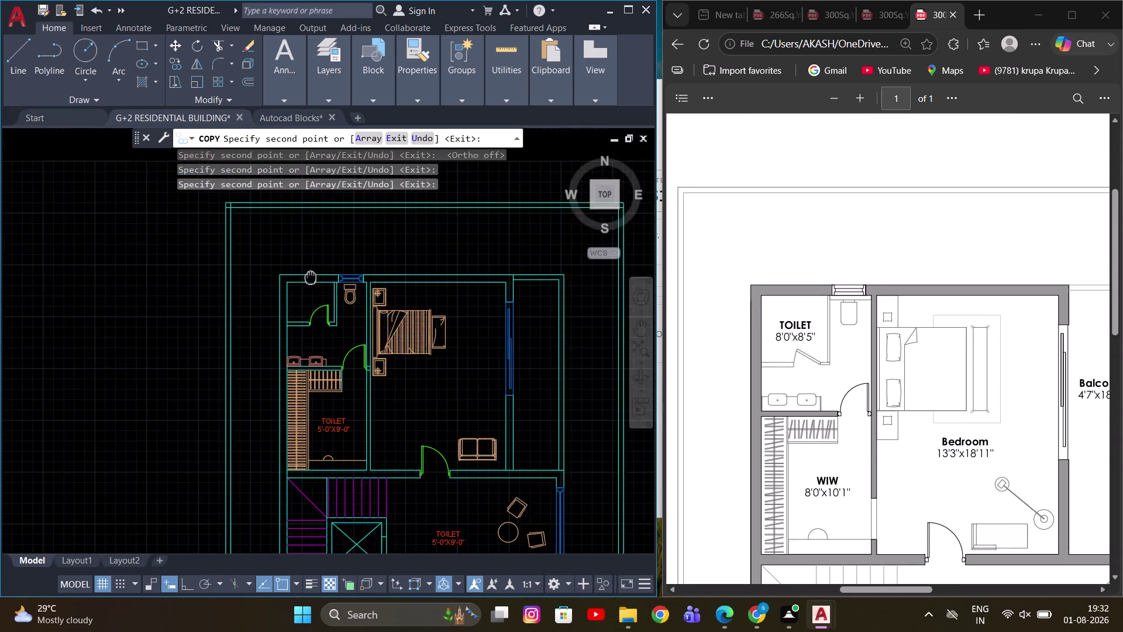
middle_drag(310, 274, 311, 293)
scroll(up, 3)
click(313, 321)
Place TOILET label copies in the bedroom and balcony strip, then finish copying.
scroll(down, 3)
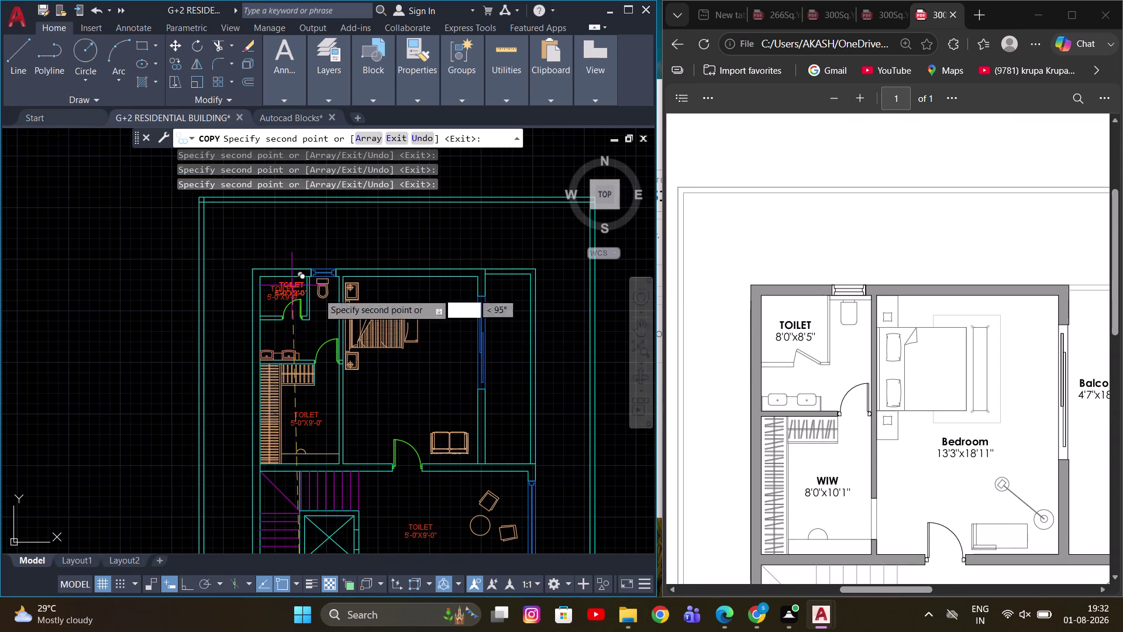
scroll(up, 3)
scroll(down, 3)
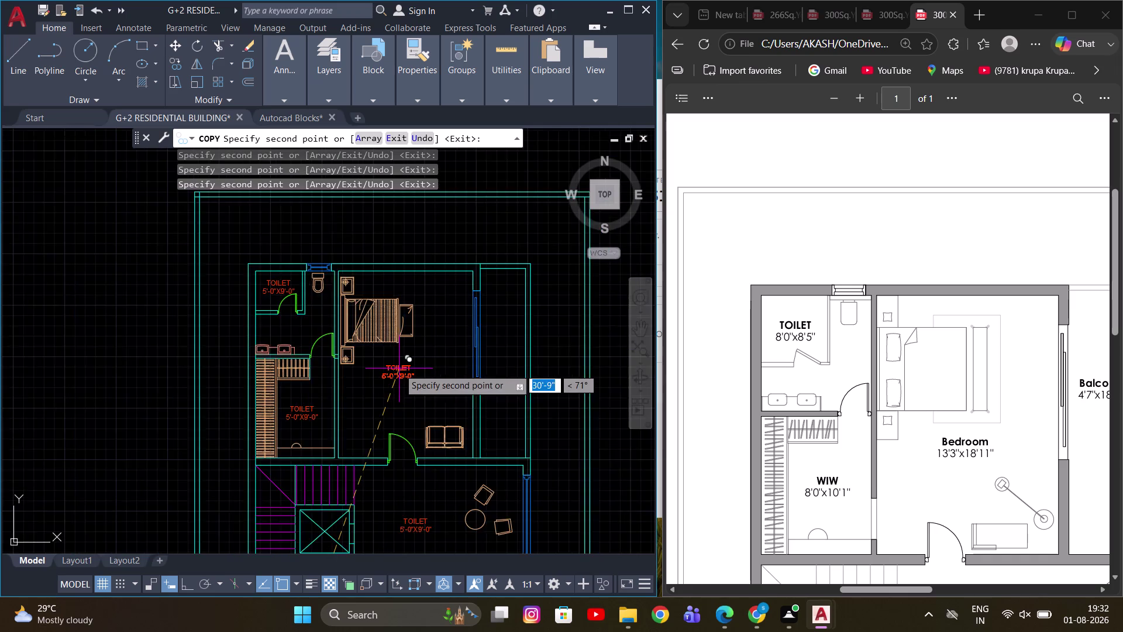
scroll(up, 3)
click(408, 383)
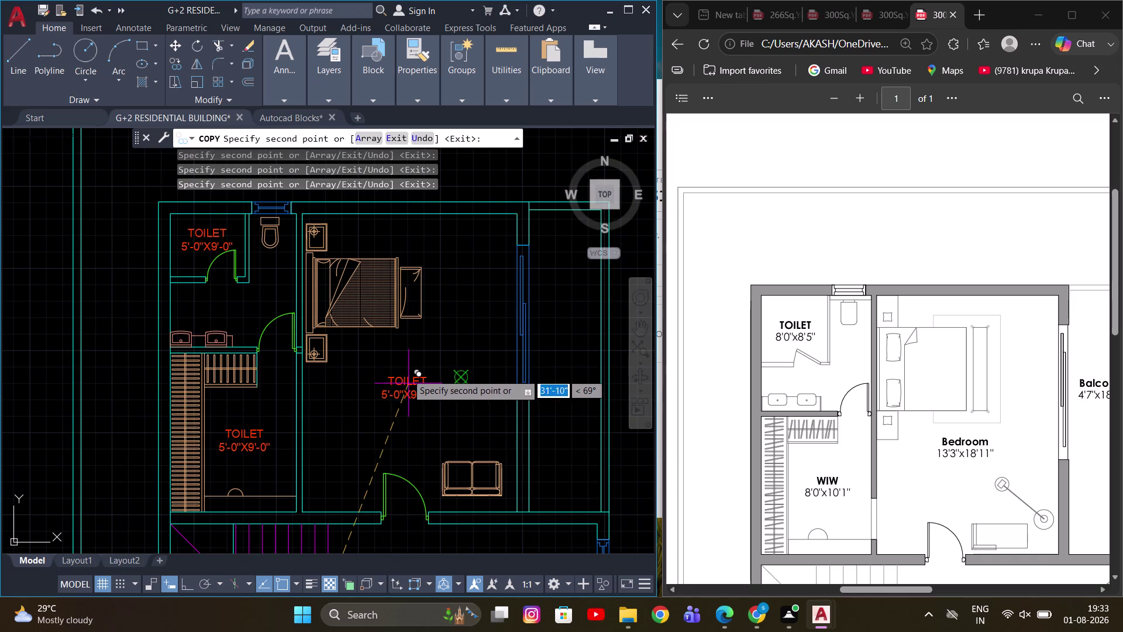
scroll(down, 3)
scroll(up, 3)
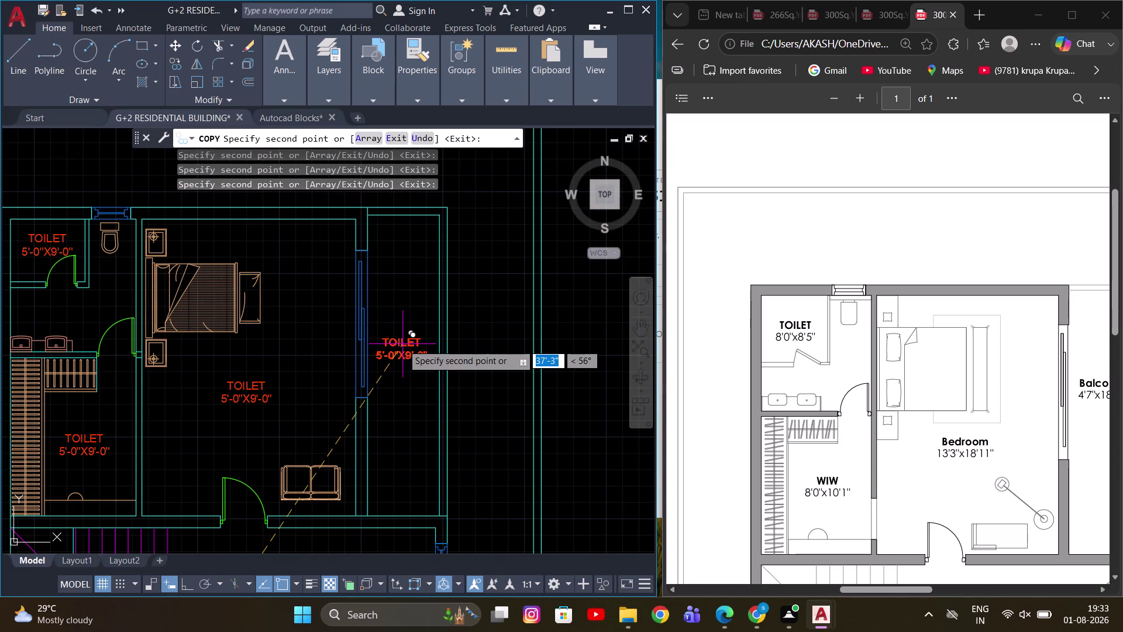
click(402, 343)
right_click(487, 214)
click(550, 238)
scroll(down, 3)
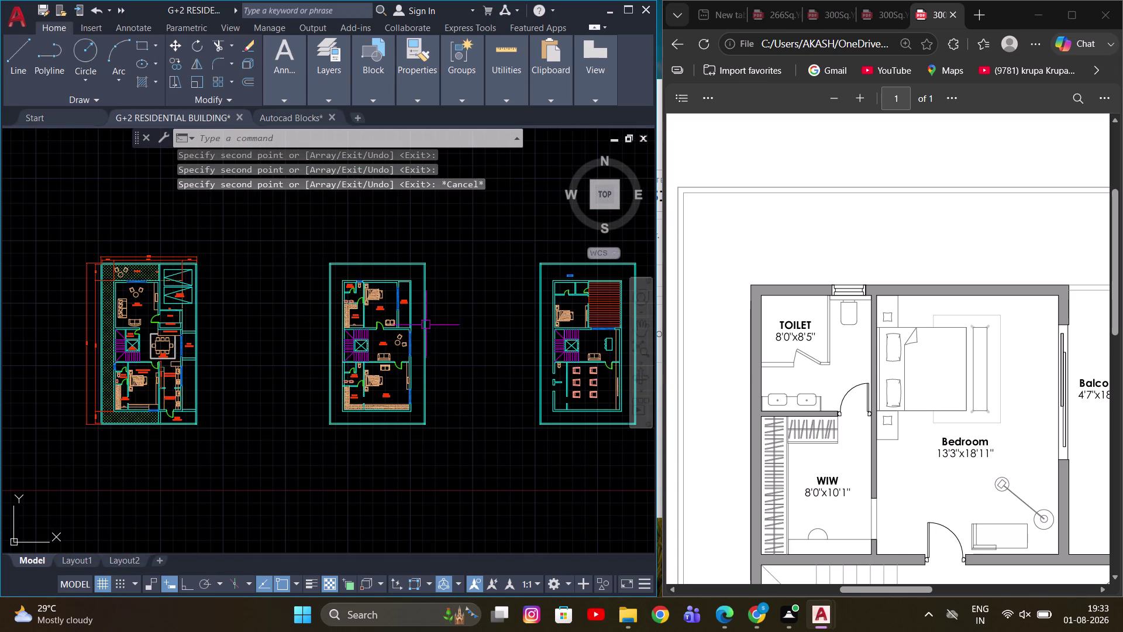
scroll(up, 3)
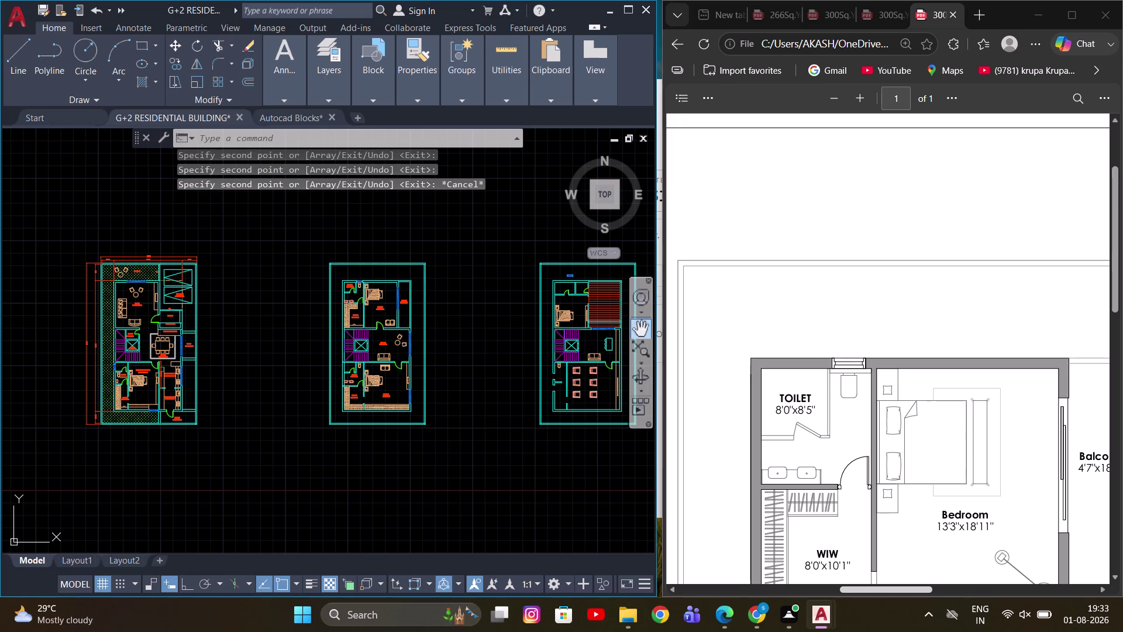
drag(879, 592, 908, 588)
scroll(down, 3)
drag(889, 589, 878, 590)
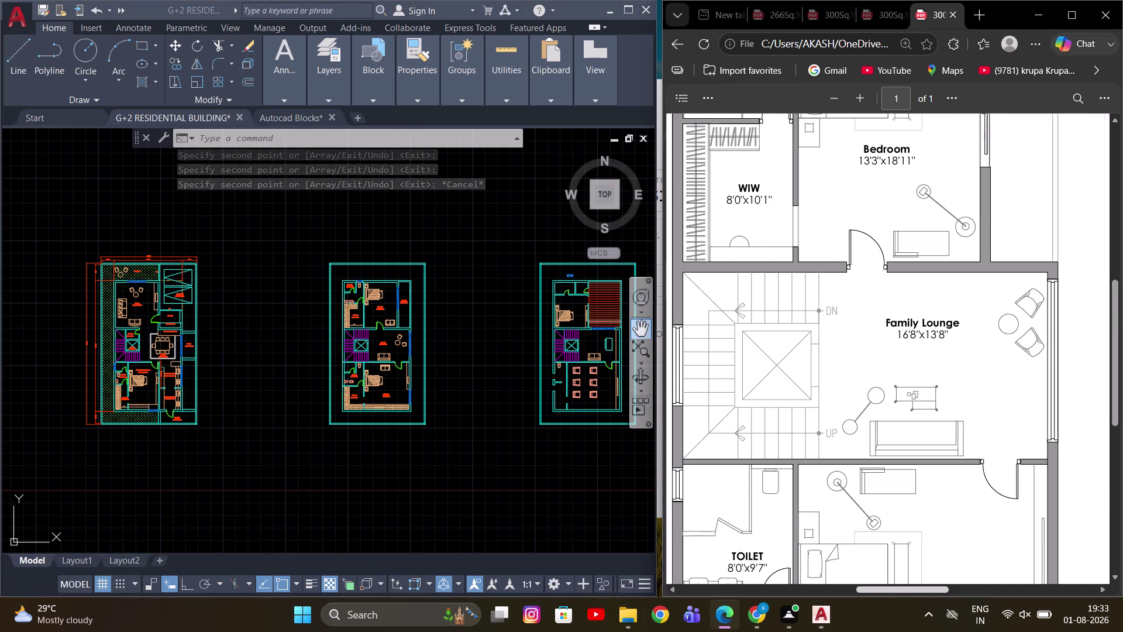
drag(878, 590, 851, 589)
scroll(up, 3)
click(492, 314)
scroll(up, 3)
middle_drag(340, 253, 493, 331)
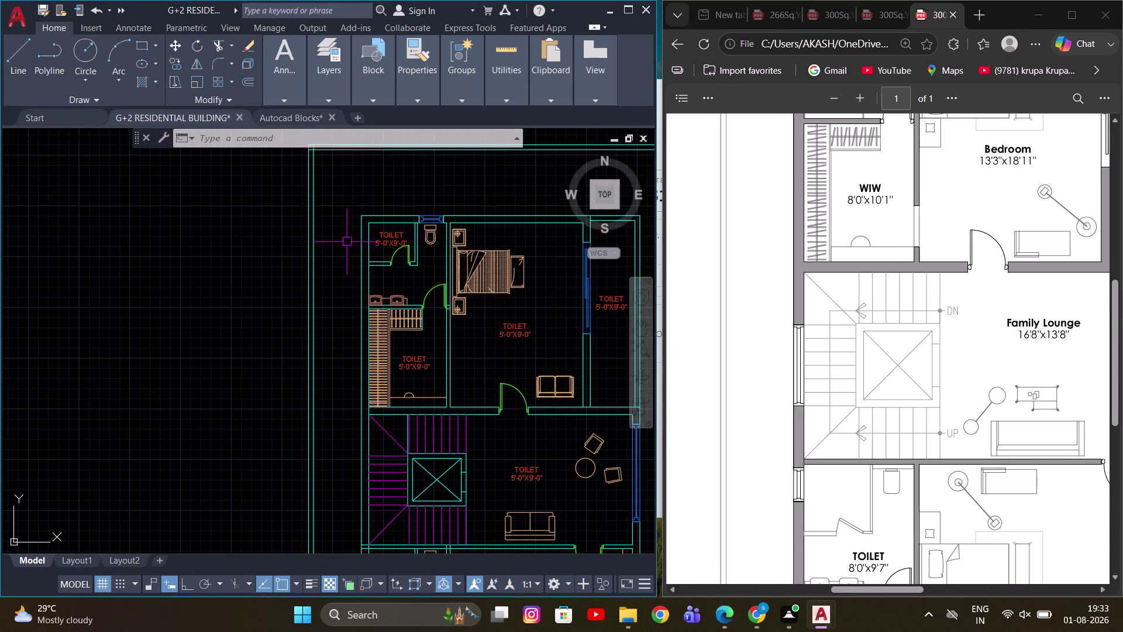
scroll(up, 3)
drag(842, 589, 787, 584)
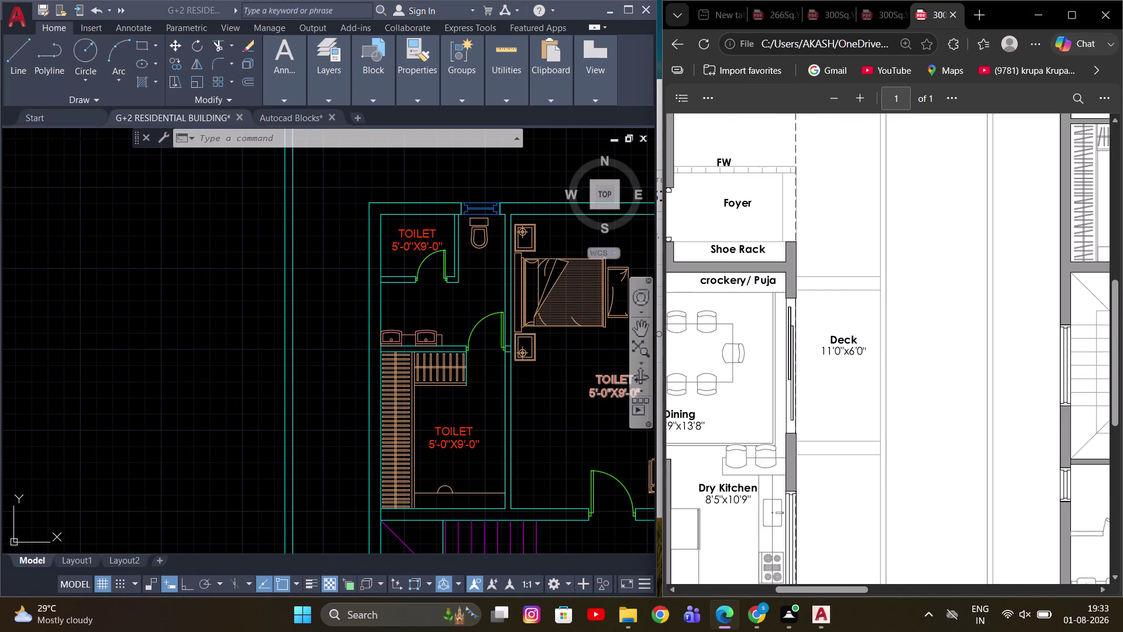
scroll(down, 3)
drag(823, 585, 800, 585)
scroll(down, 3)
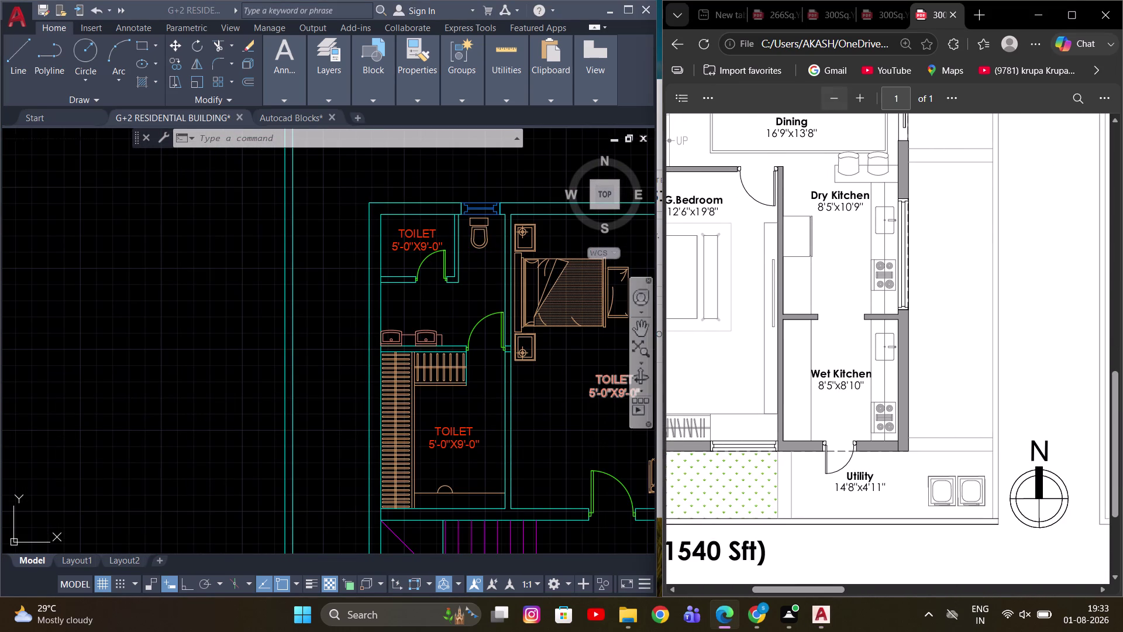
triple_click(841, 91)
Pan and zoom across the floor plans onto the upper floor's top-left toilet.
scroll(up, 3)
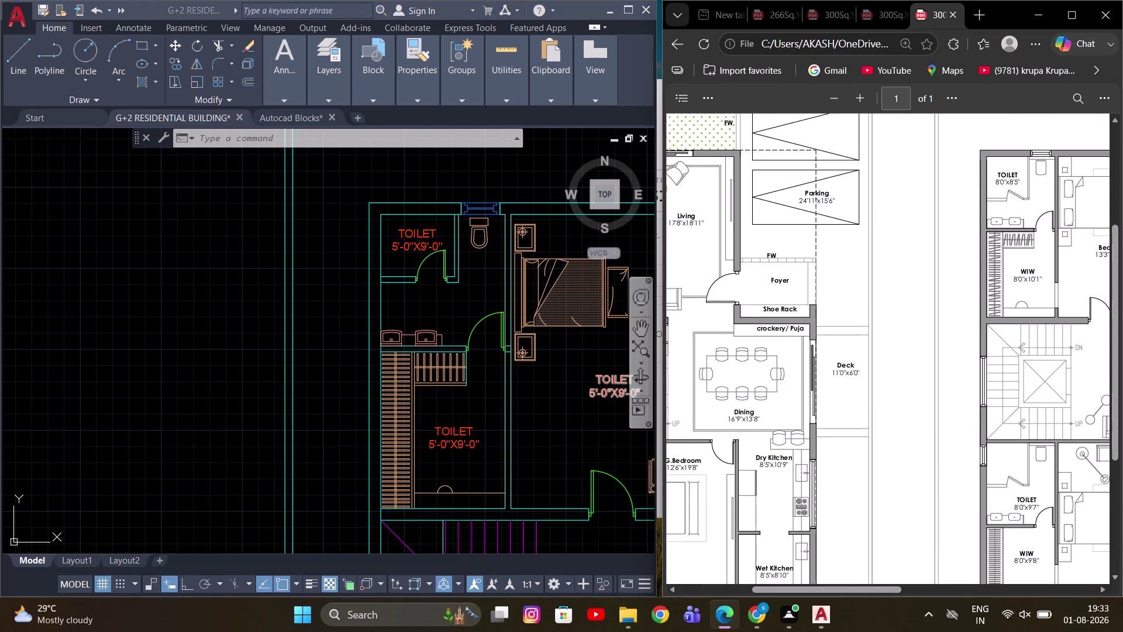
drag(819, 590, 823, 546)
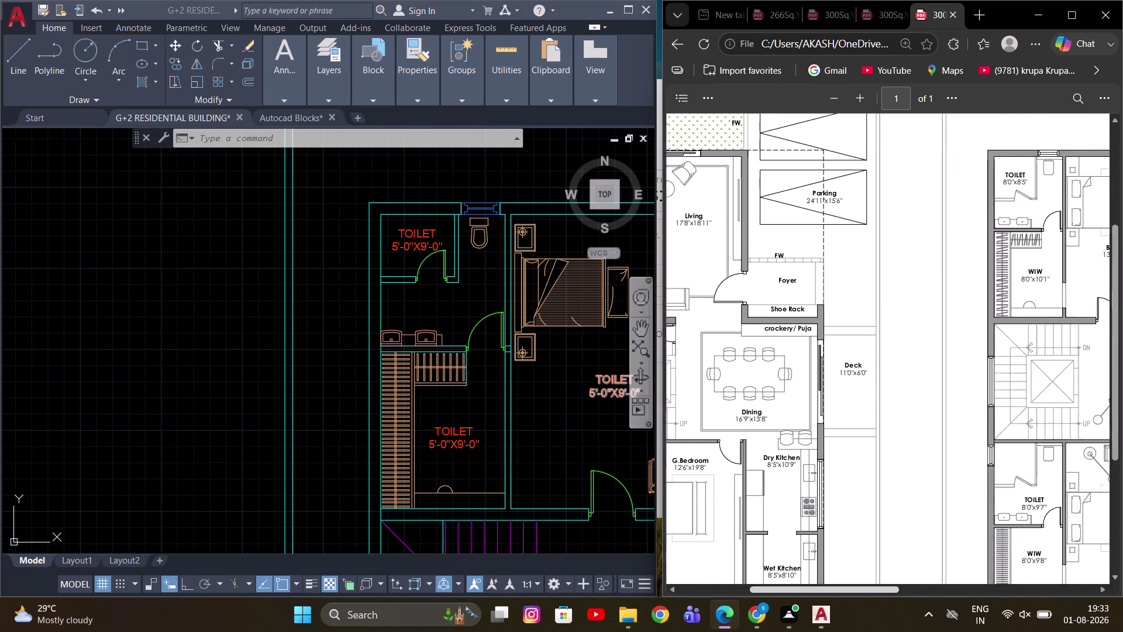
drag(823, 546, 898, 554)
click(447, 300)
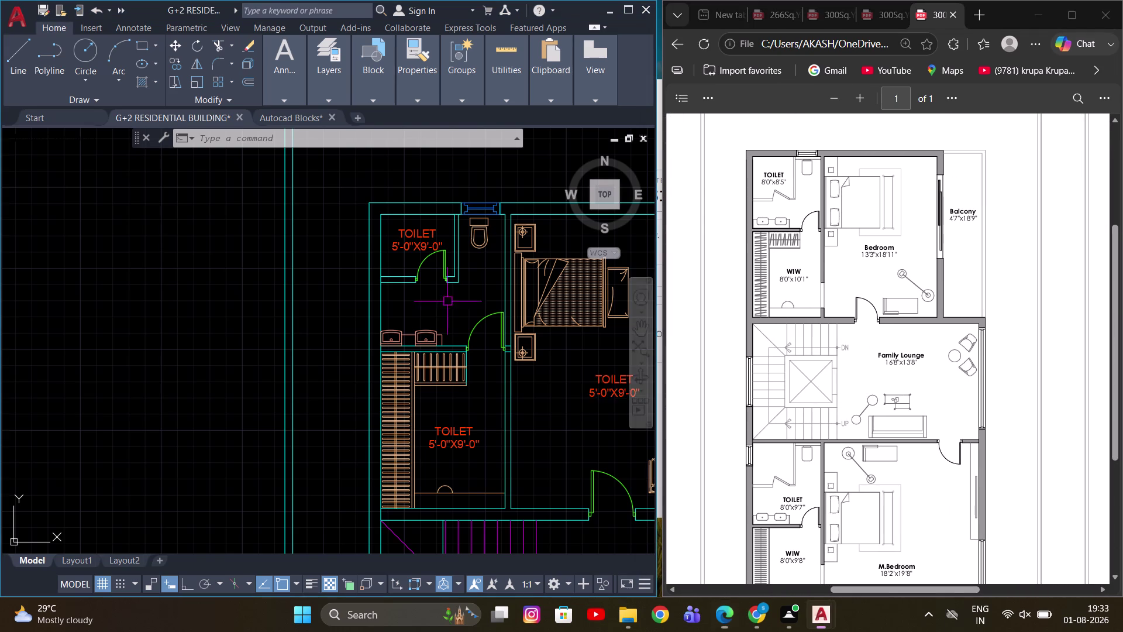
scroll(down, 3)
middle_drag(397, 323, 452, 289)
middle_drag(277, 326, 353, 310)
scroll(up, 3)
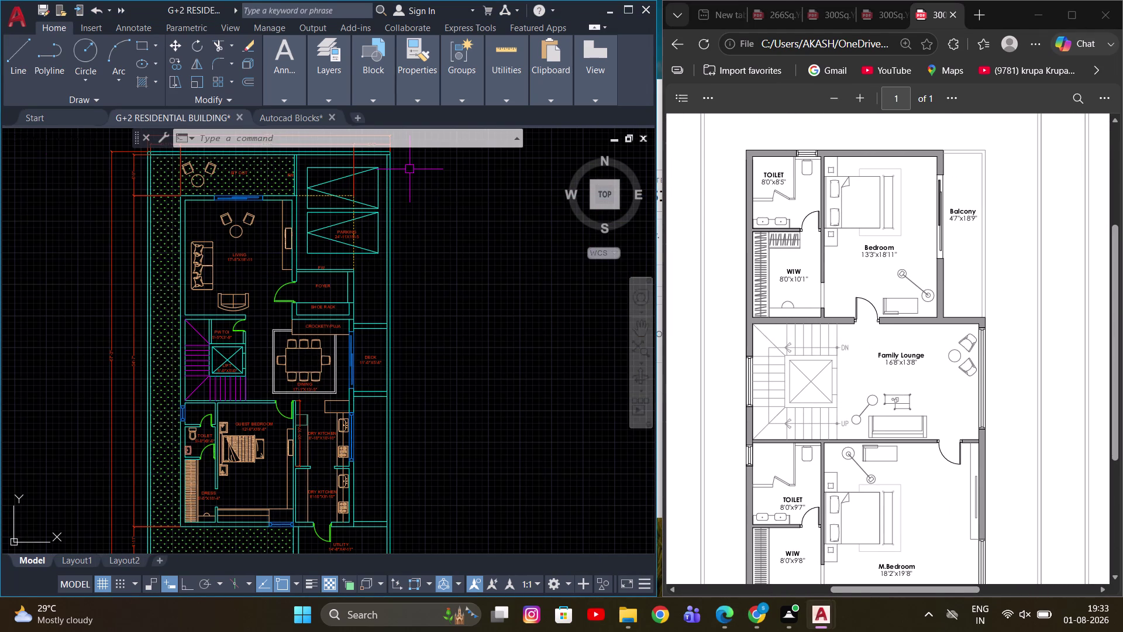
middle_drag(428, 356, 280, 266)
scroll(down, 3)
scroll(up, 3)
scroll(up, 3)
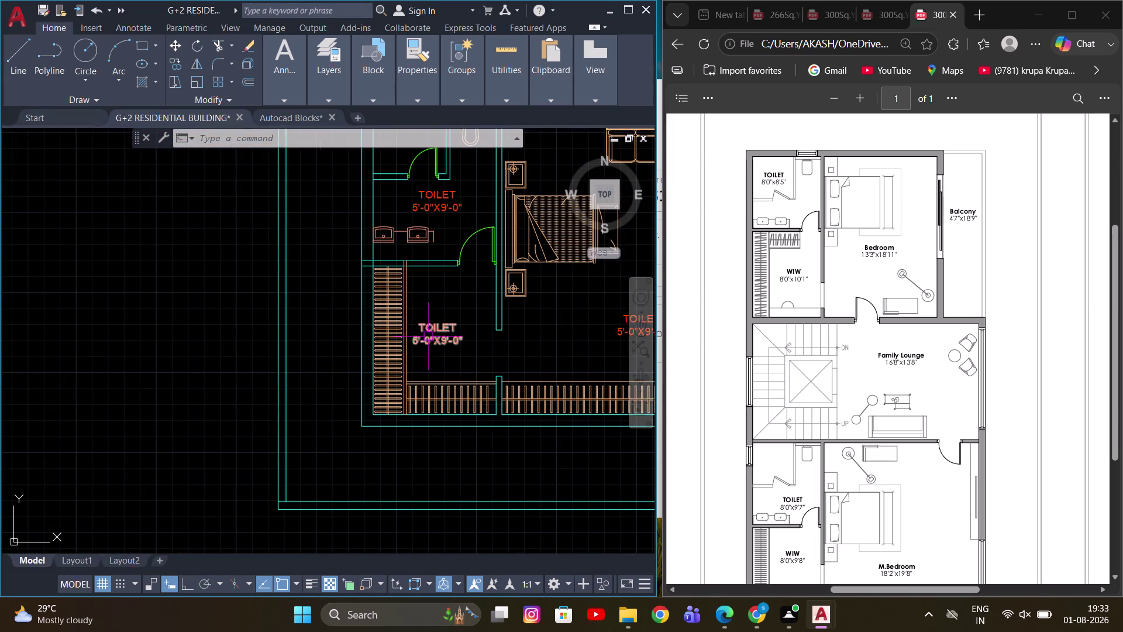
scroll(down, 3)
scroll(up, 3)
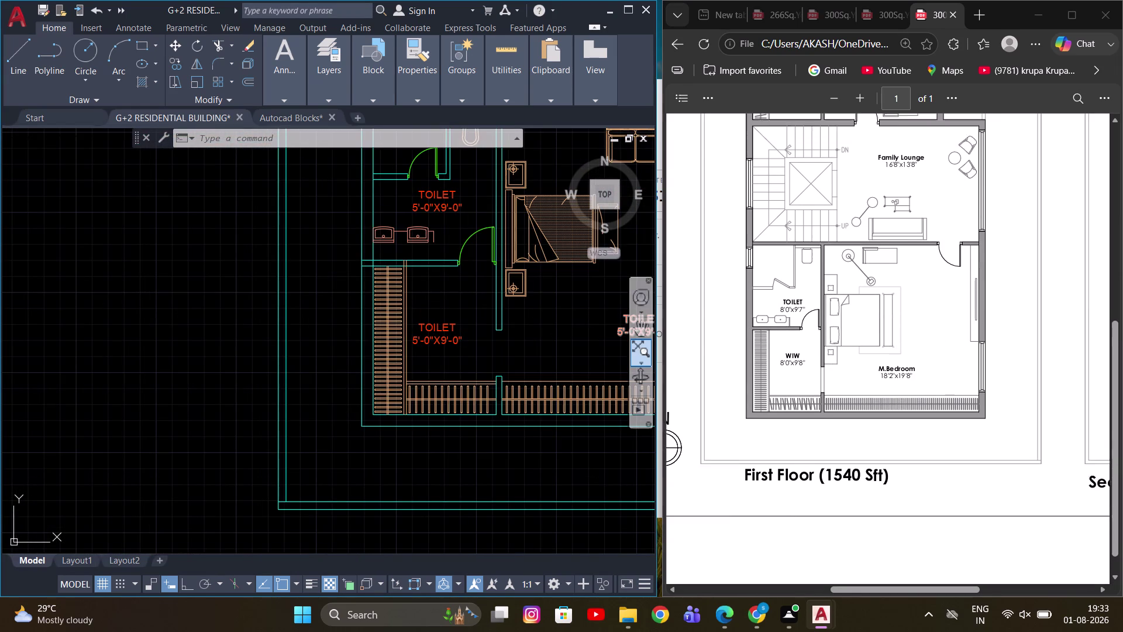
scroll(up, 3)
scroll(up, 3)
scroll(down, 3)
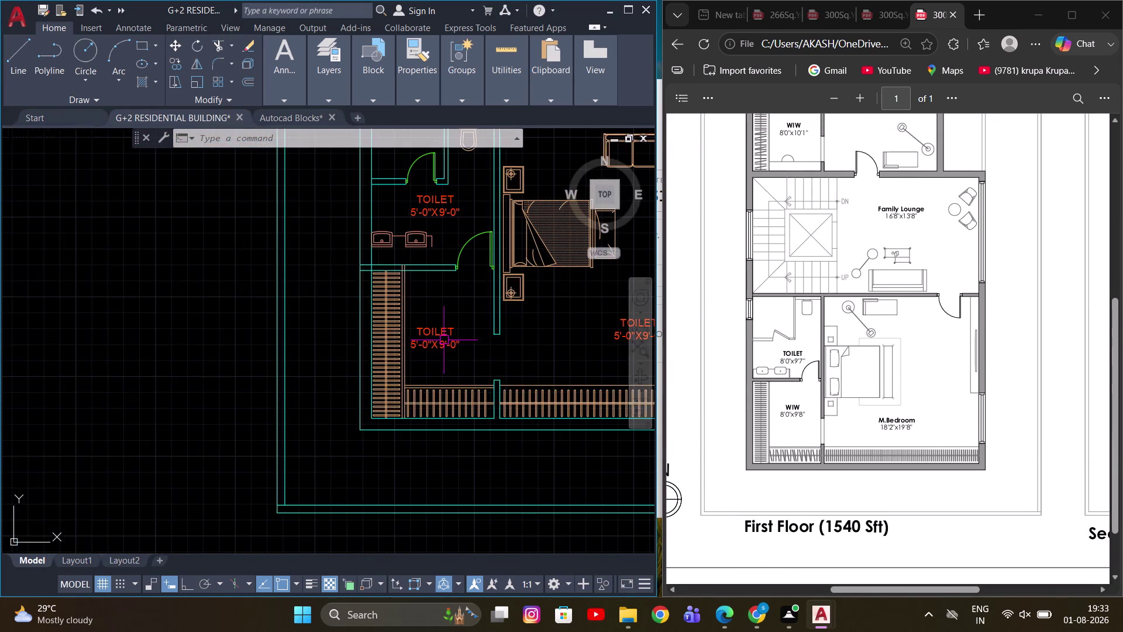
middle_drag(441, 300, 434, 388)
scroll(up, 3)
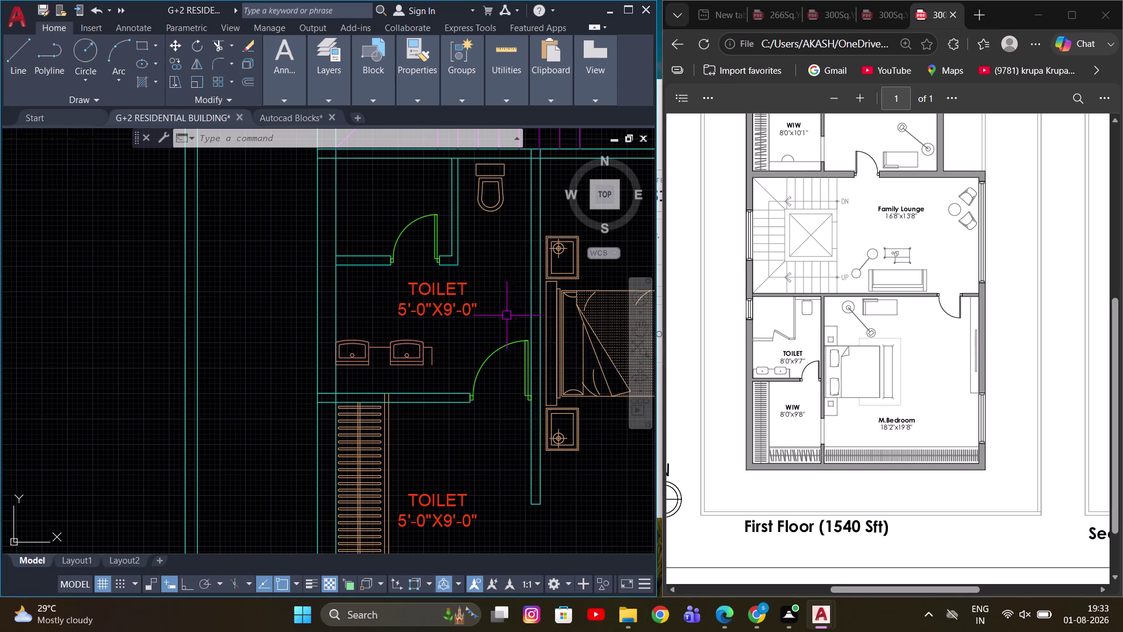
scroll(up, 3)
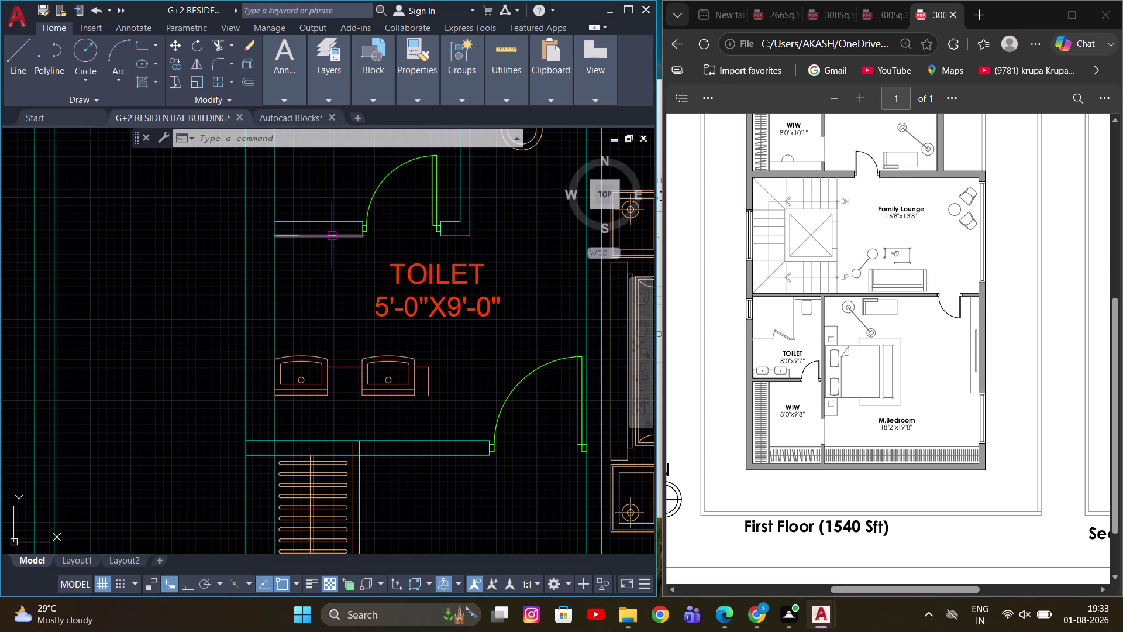
Dimension the upper toilet's width as 8'-0" with a linear dimension.
text(DLI)
key(Return)
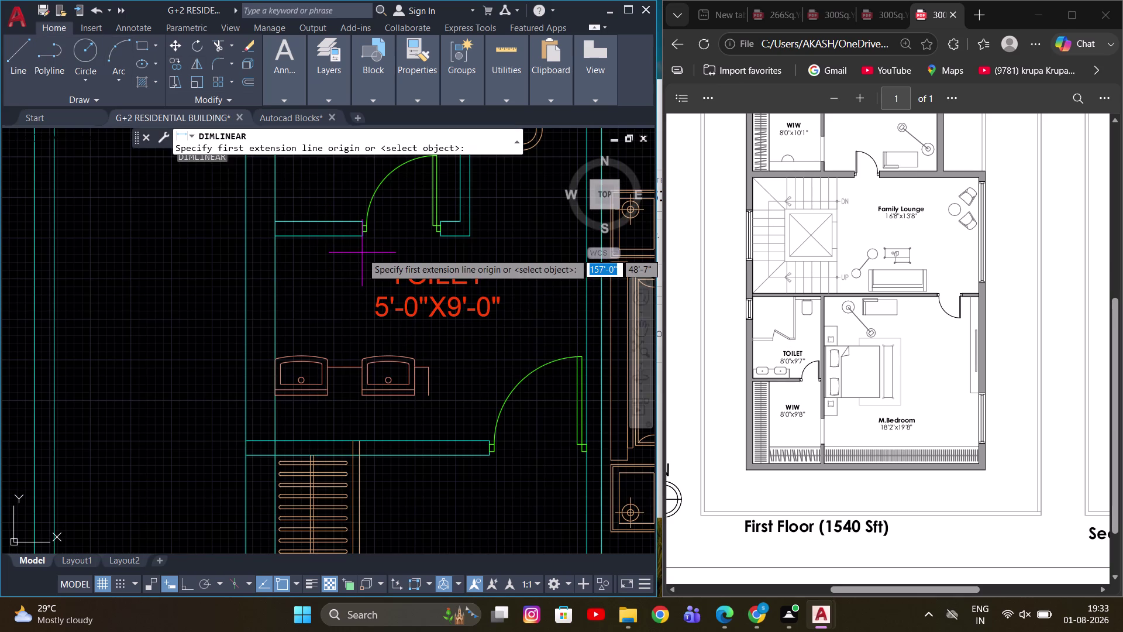
click(276, 321)
scroll(down, 3)
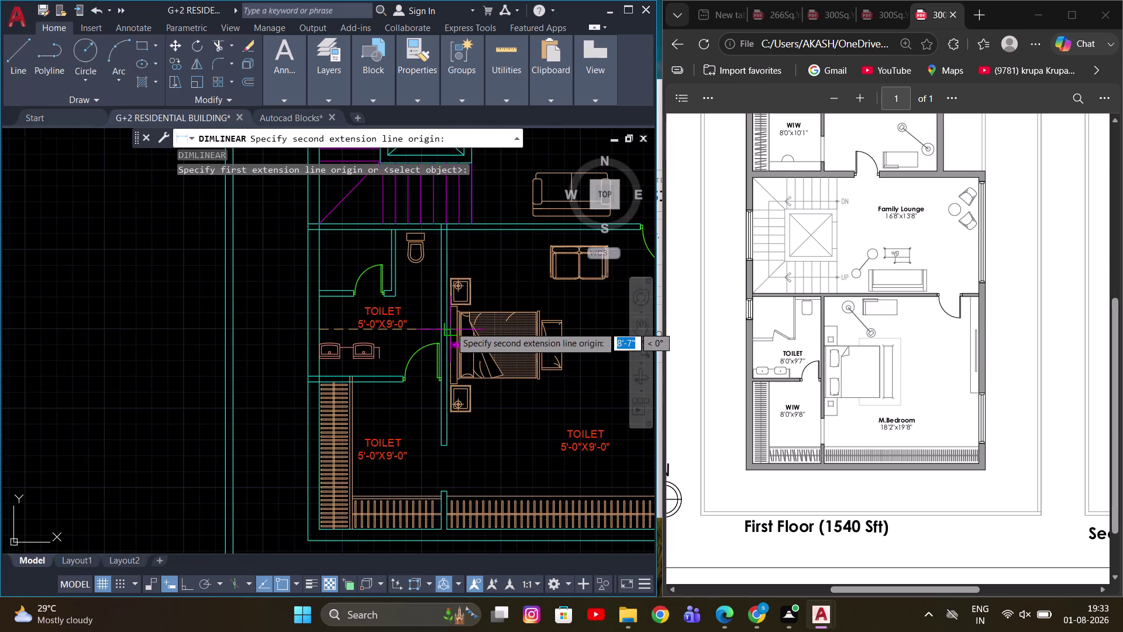
scroll(up, 3)
click(435, 334)
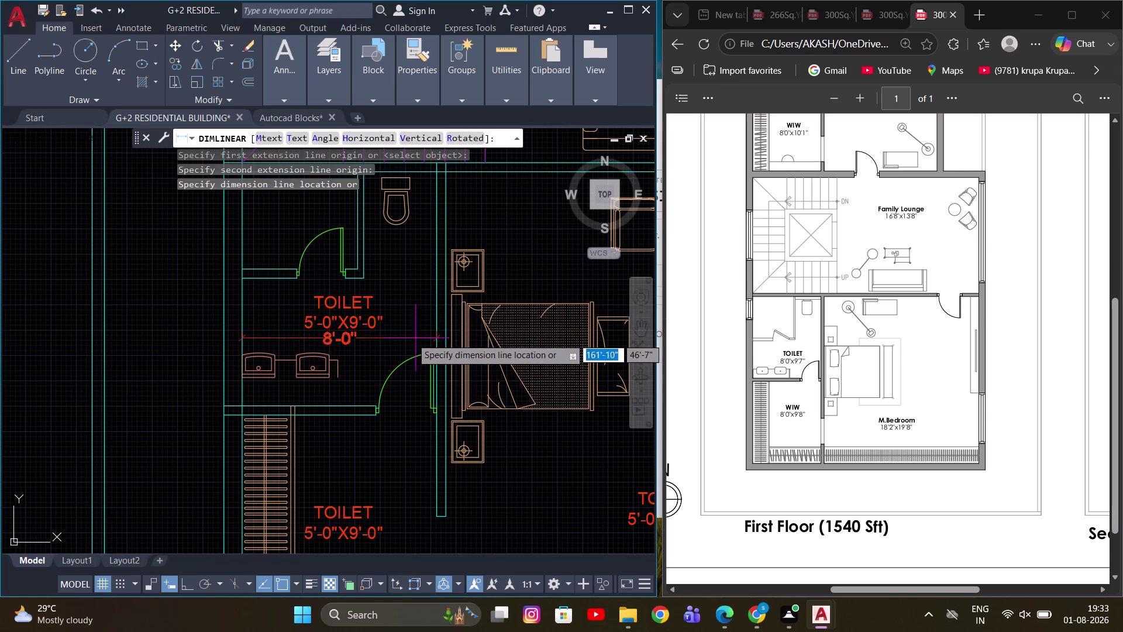
scroll(up, 3)
click(390, 350)
middle_drag(298, 370, 331, 315)
scroll(down, 3)
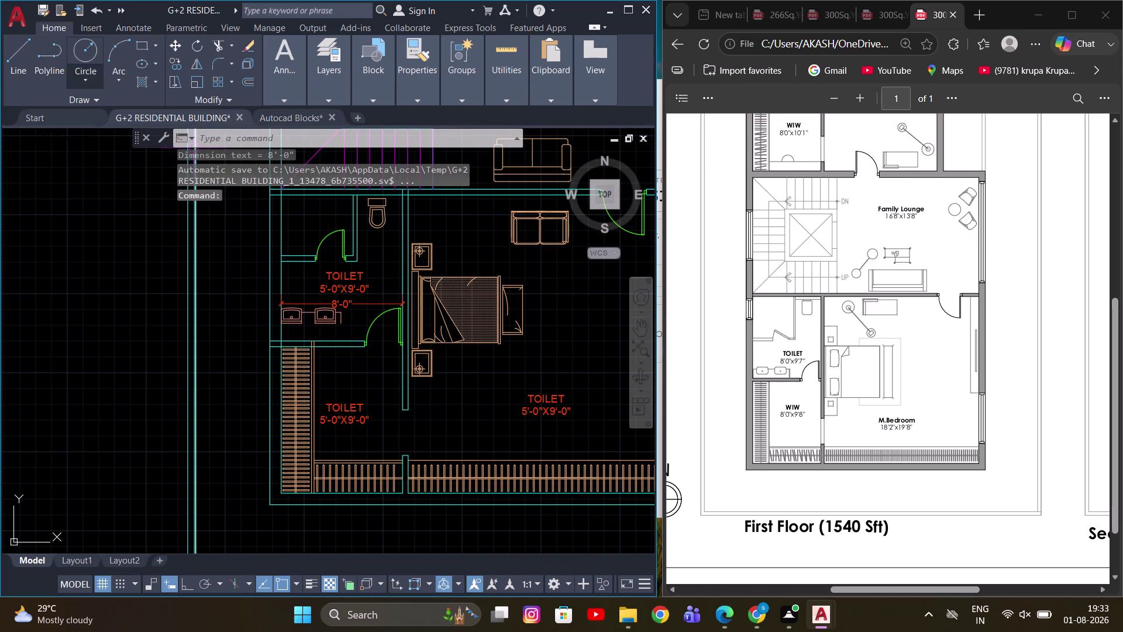
Abandon a second dimension and trim the wall line below the toilet sinks.
key(space)
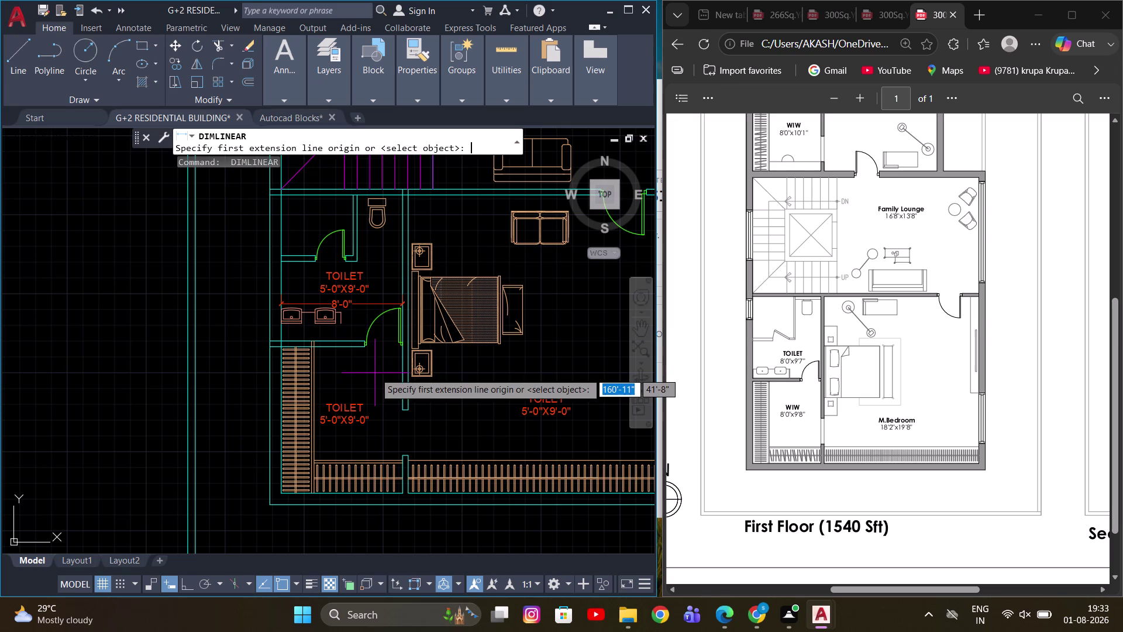
scroll(up, 3)
middle_drag(366, 311, 493, 311)
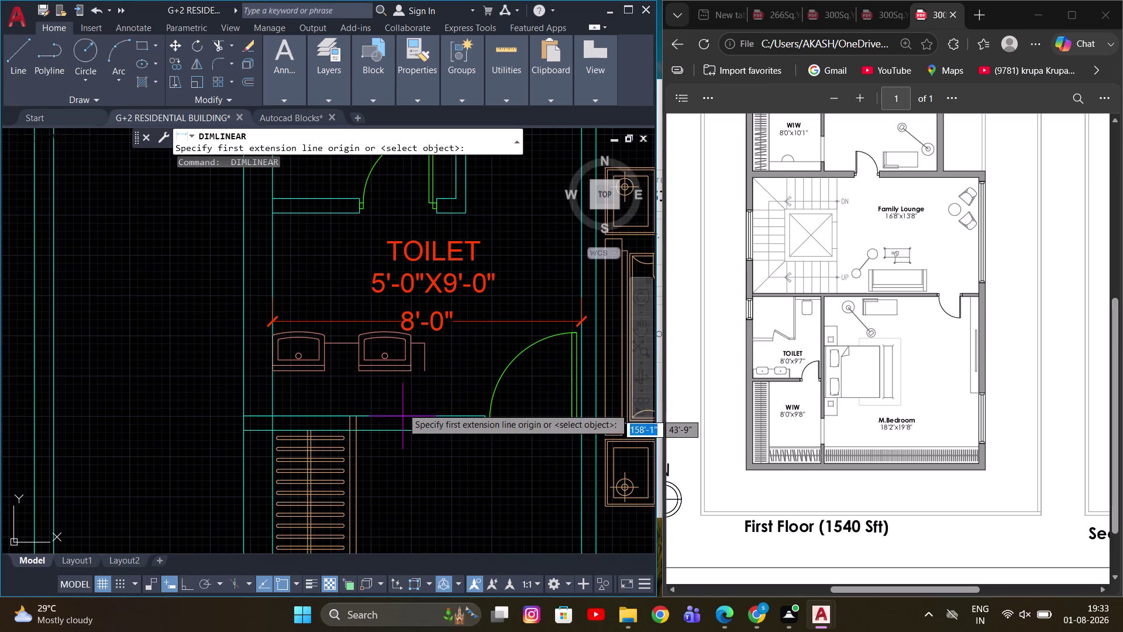
middle_drag(435, 362, 402, 342)
key(Escape)
scroll(up, 3)
middle_click(337, 410)
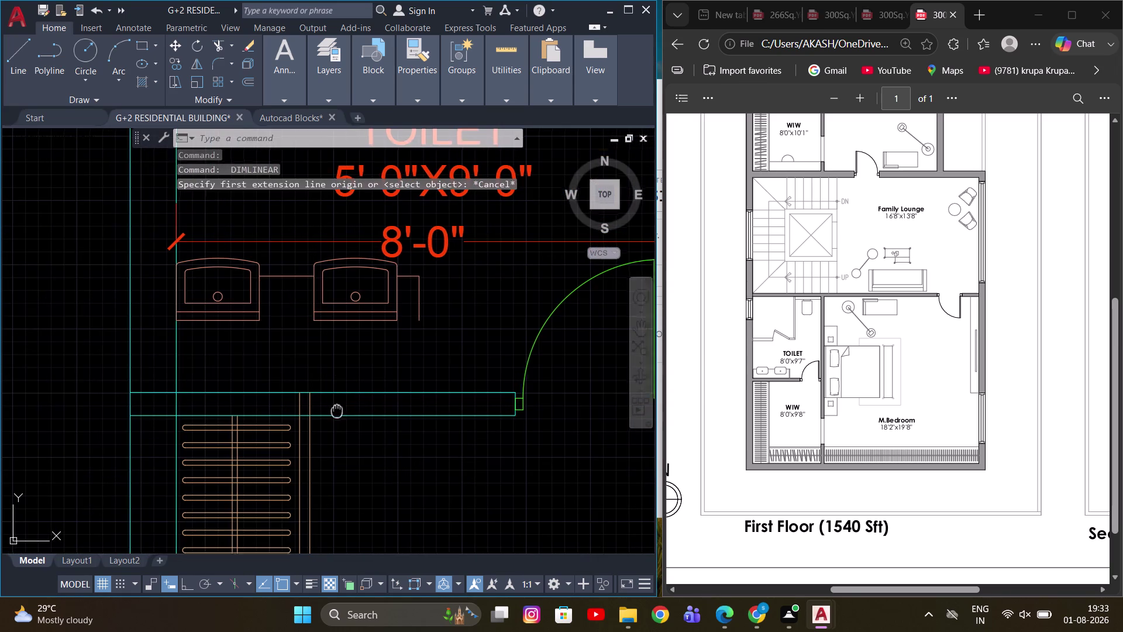
text(TR)
key(space)
click(287, 398)
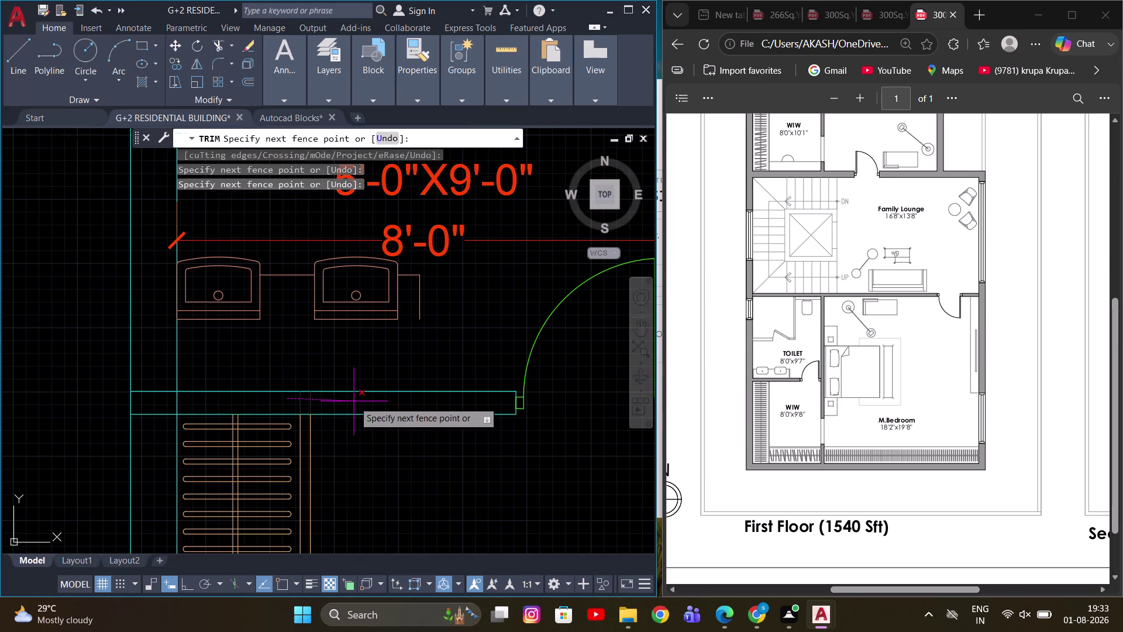
click(354, 402)
key(Escape)
scroll(down, 3)
middle_drag(384, 388, 376, 416)
Start a vertical line across the toilet's depth, then cancel it.
key(d)
text(LI)
key(space)
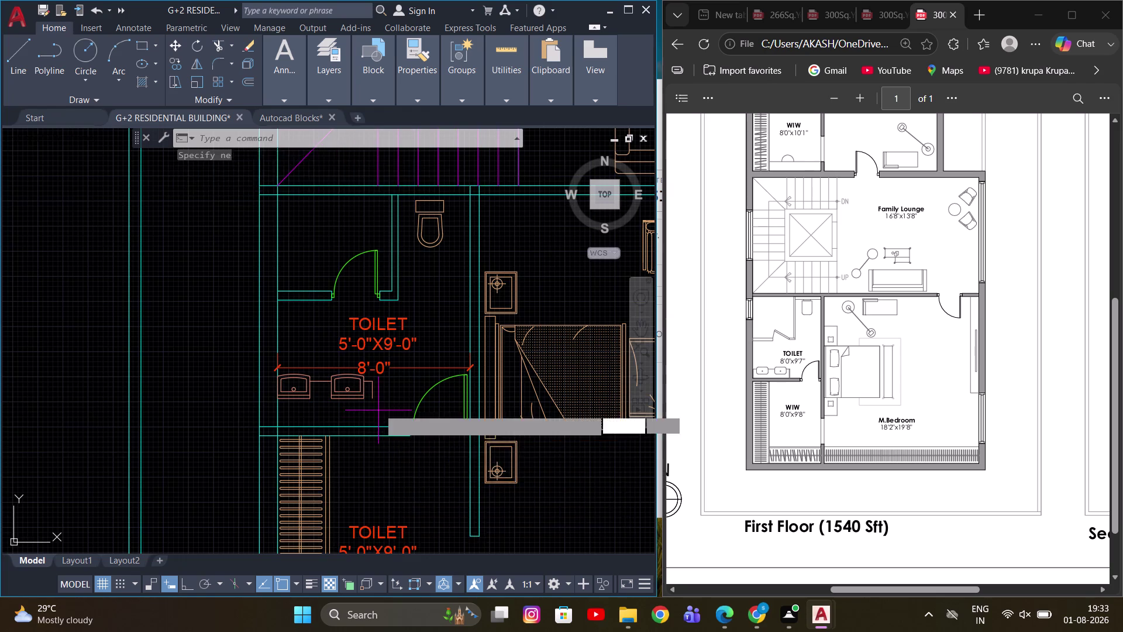
scroll(up, 3)
click(395, 439)
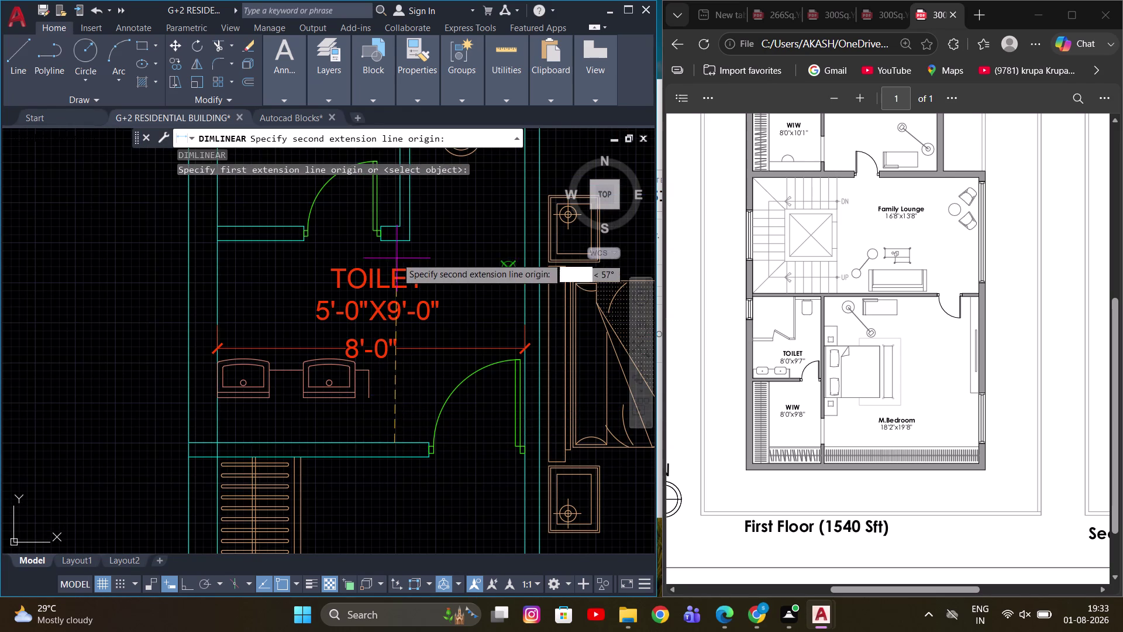
click(394, 243)
scroll(down, 3)
key(Escape)
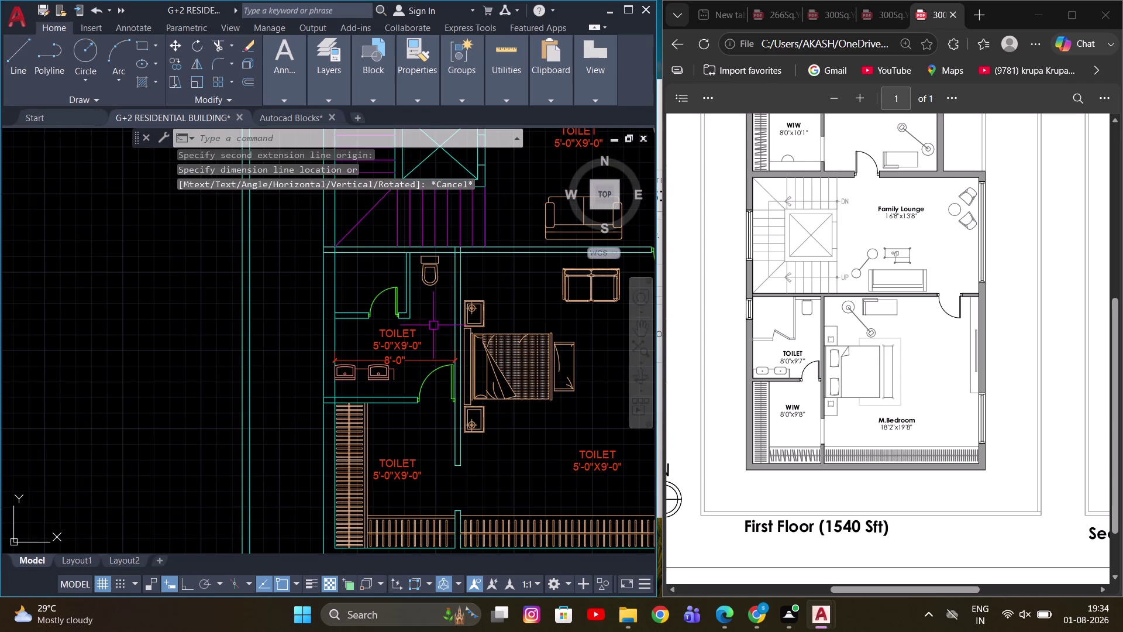
Add the 9'-8" vertical dimension from the toilet's top wall to its bottom wall.
scroll(up, 3)
key(space)
scroll(up, 3)
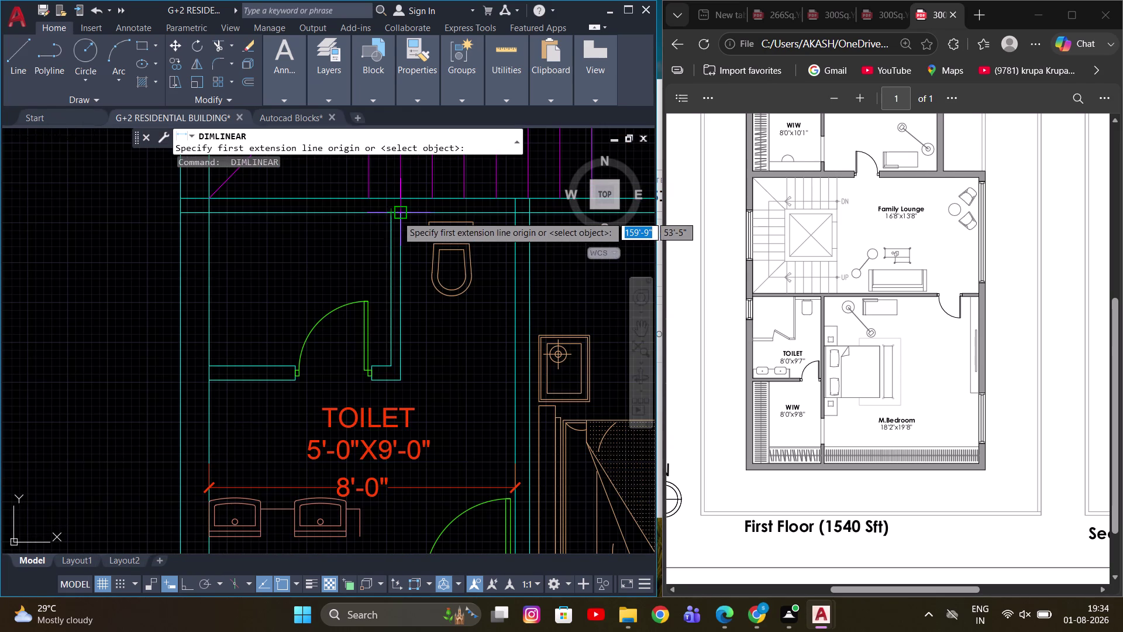
click(389, 218)
scroll(down, 3)
scroll(up, 3)
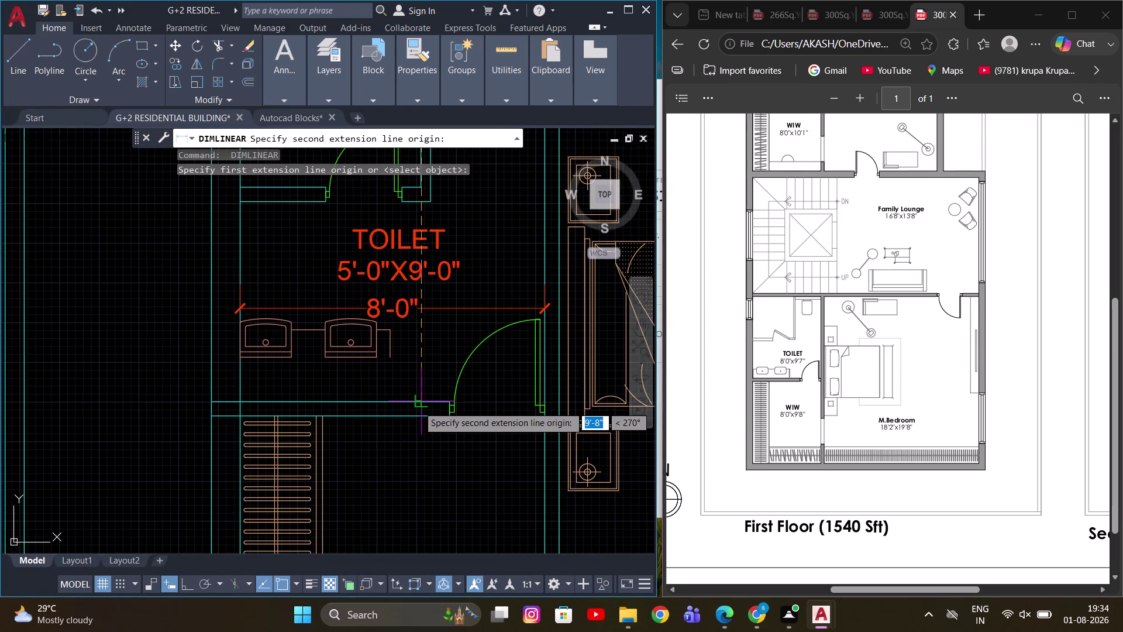
click(418, 406)
scroll(up, 3)
middle_drag(466, 338, 489, 352)
click(516, 342)
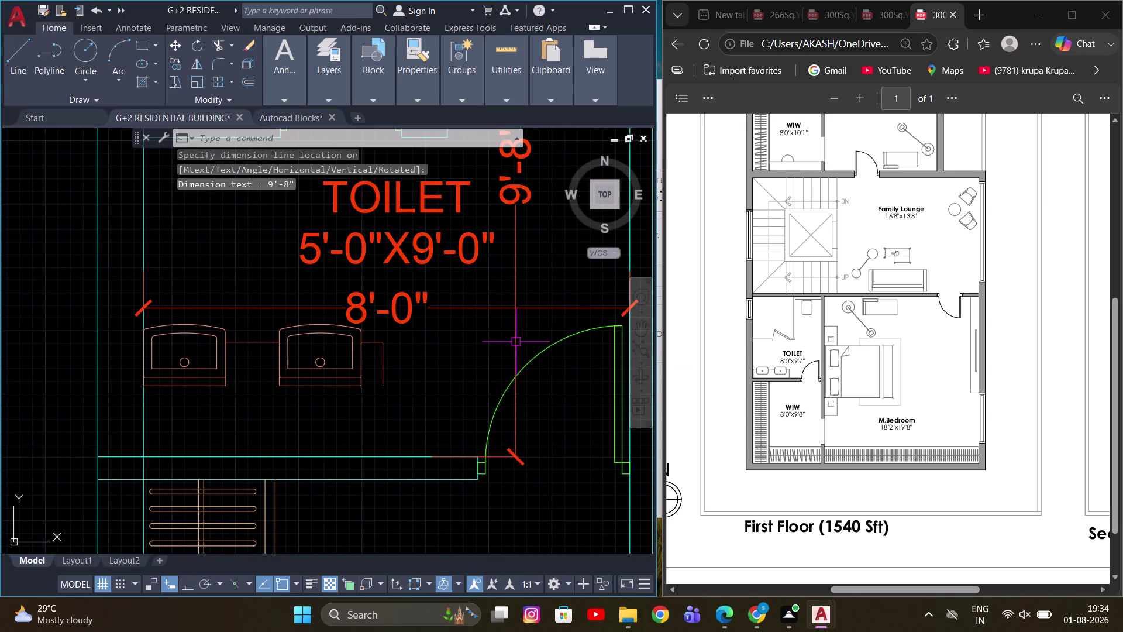
Pan across the floor plan to bring the lower toilet into view.
scroll(down, 3)
middle_drag(480, 337, 405, 302)
middle_drag(436, 376, 435, 309)
middle_drag(408, 404, 413, 323)
scroll(down, 3)
middle_drag(507, 360, 405, 376)
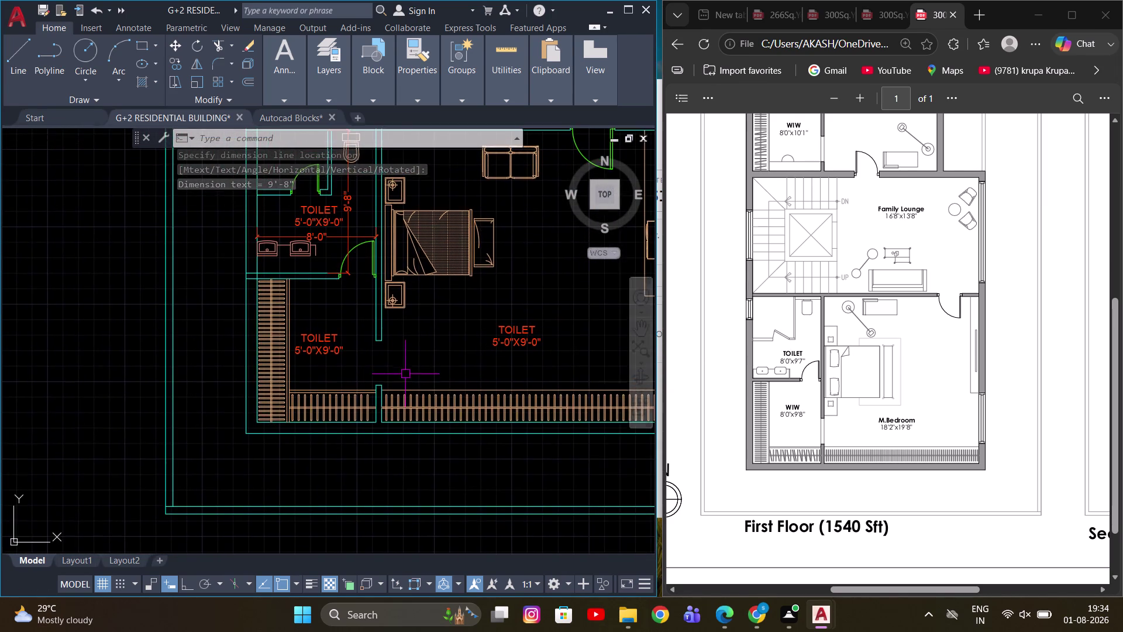
scroll(up, 3)
middle_drag(371, 350, 476, 397)
scroll(down, 3)
scroll(up, 3)
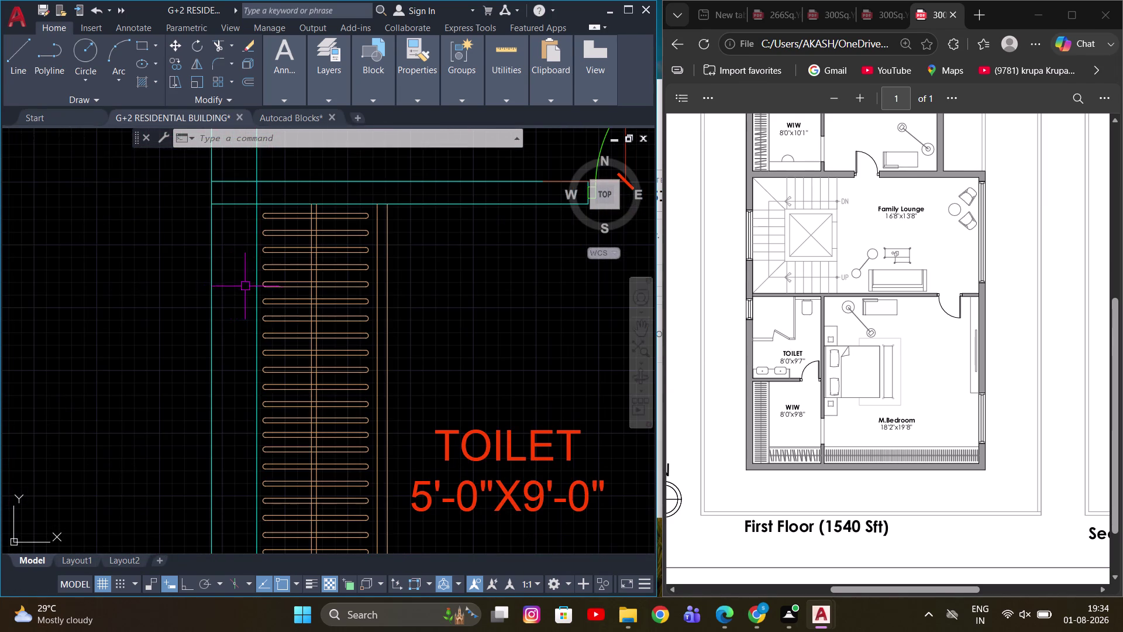
key(space)
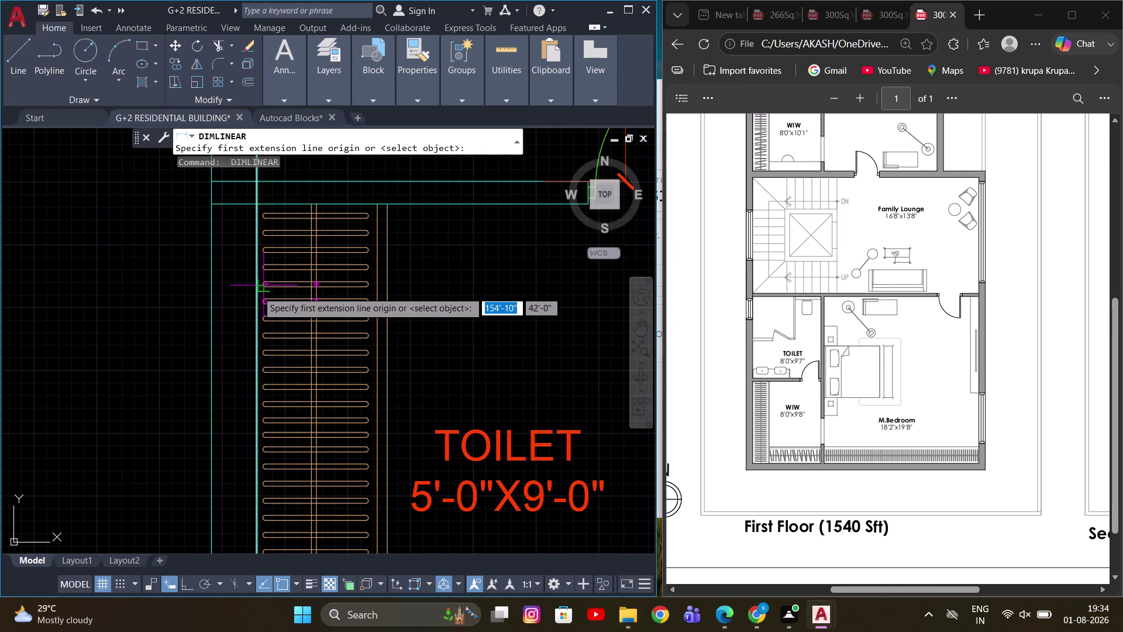
Place the lower toilet's 8'-0" horizontal width dimension.
click(255, 291)
scroll(down, 3)
scroll(up, 3)
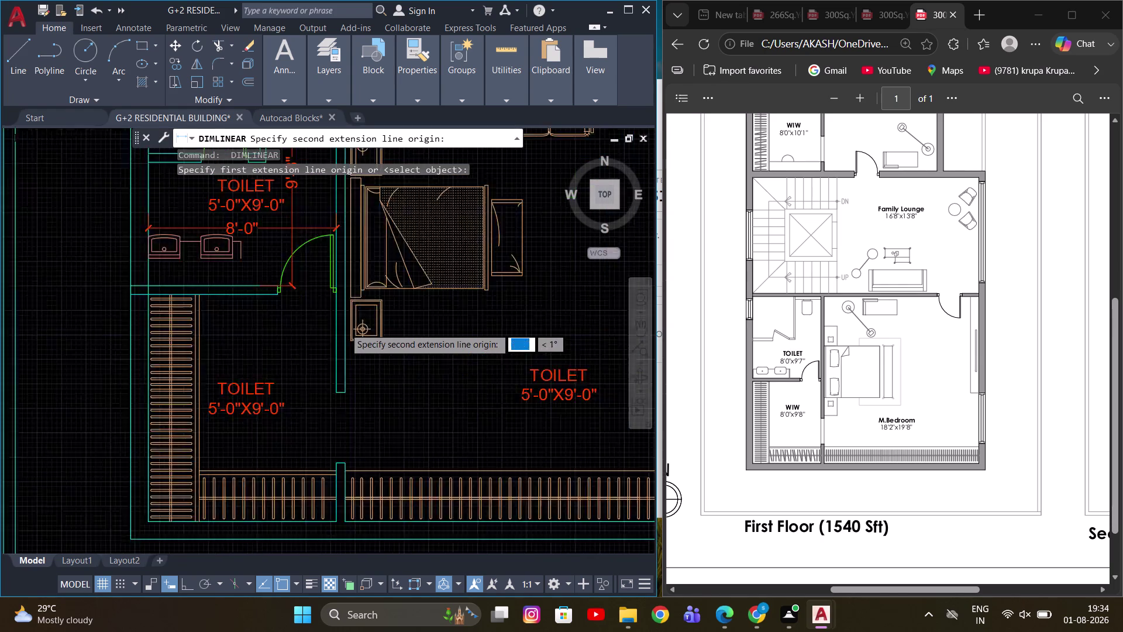
click(331, 329)
click(293, 352)
middle_drag(300, 374, 373, 321)
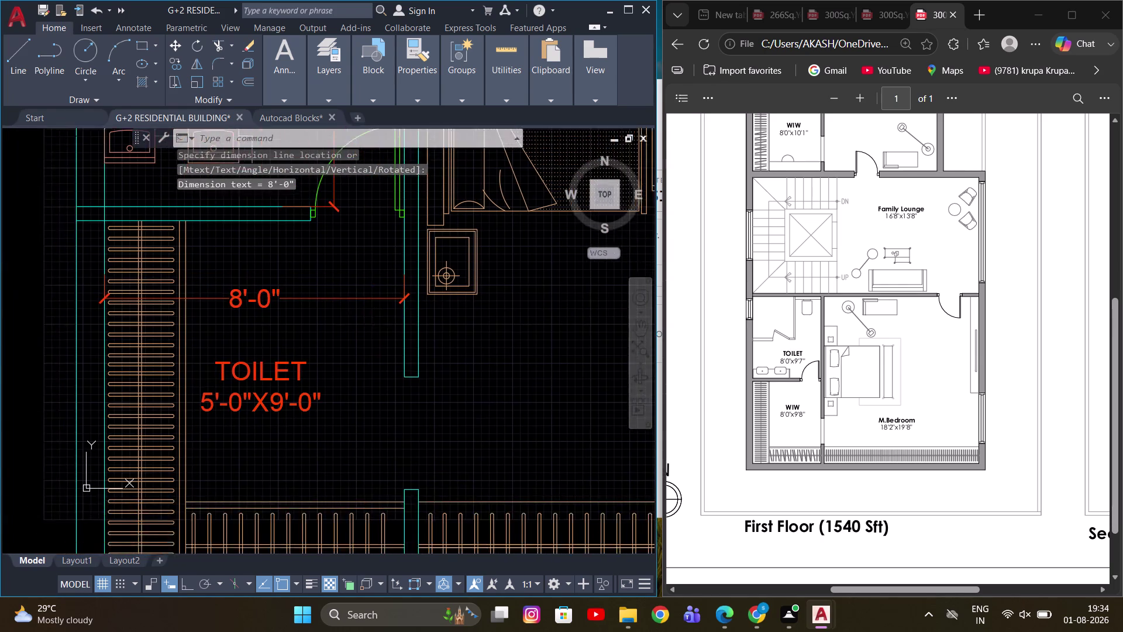
scroll(down, 3)
Add the 9'-7" vertical depth dimension between the lower toilet's top and bottom walls.
key(space)
scroll(up, 3)
click(332, 444)
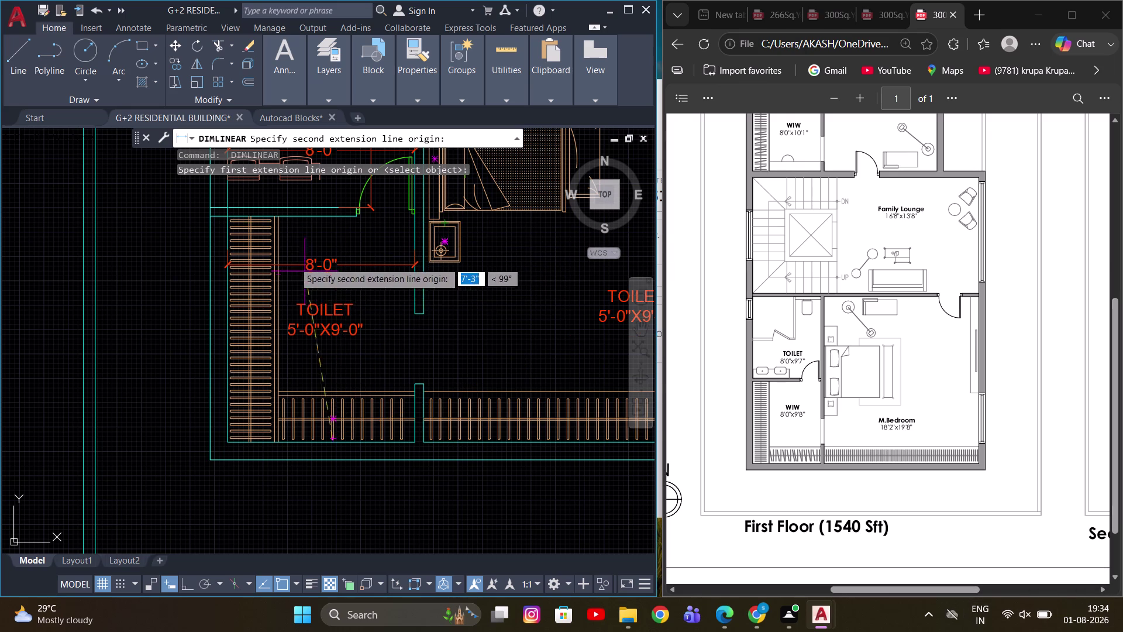
middle_drag(294, 262, 353, 316)
scroll(up, 3)
scroll(up, 3)
scroll(down, 3)
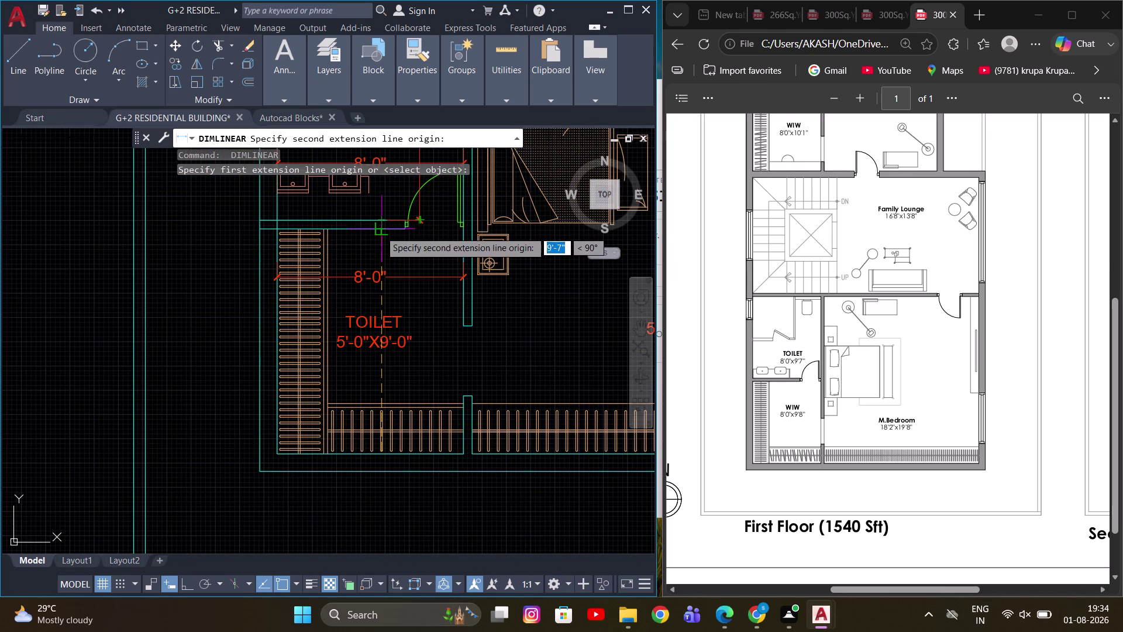
scroll(up, 3)
click(379, 227)
scroll(down, 3)
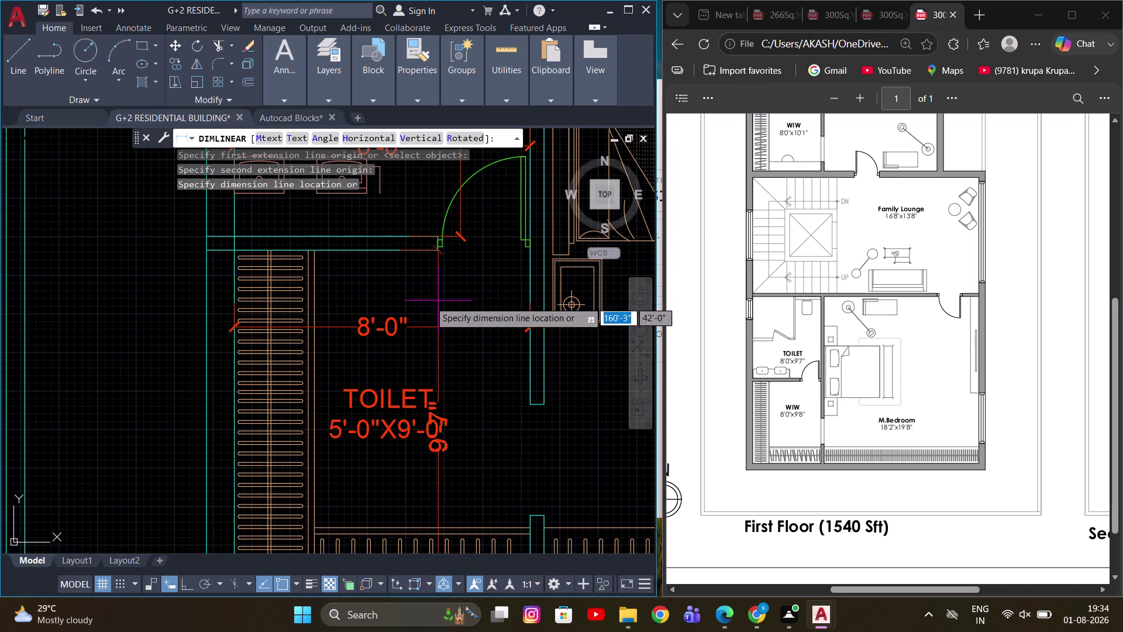
scroll(up, 3)
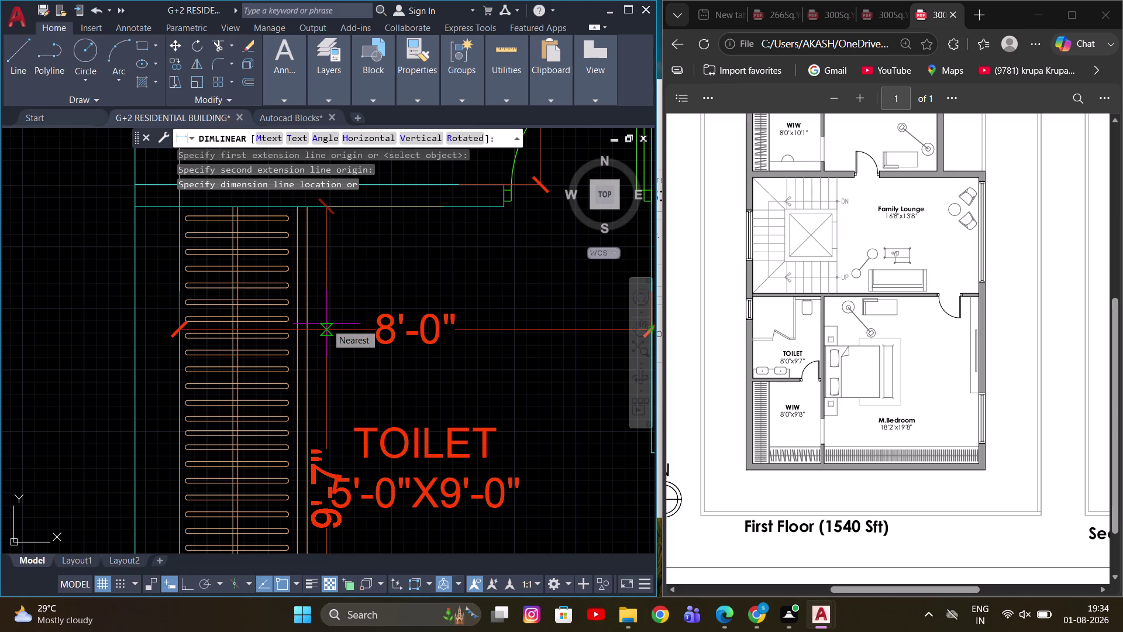
scroll(down, 3)
middle_drag(493, 337, 448, 332)
click(471, 345)
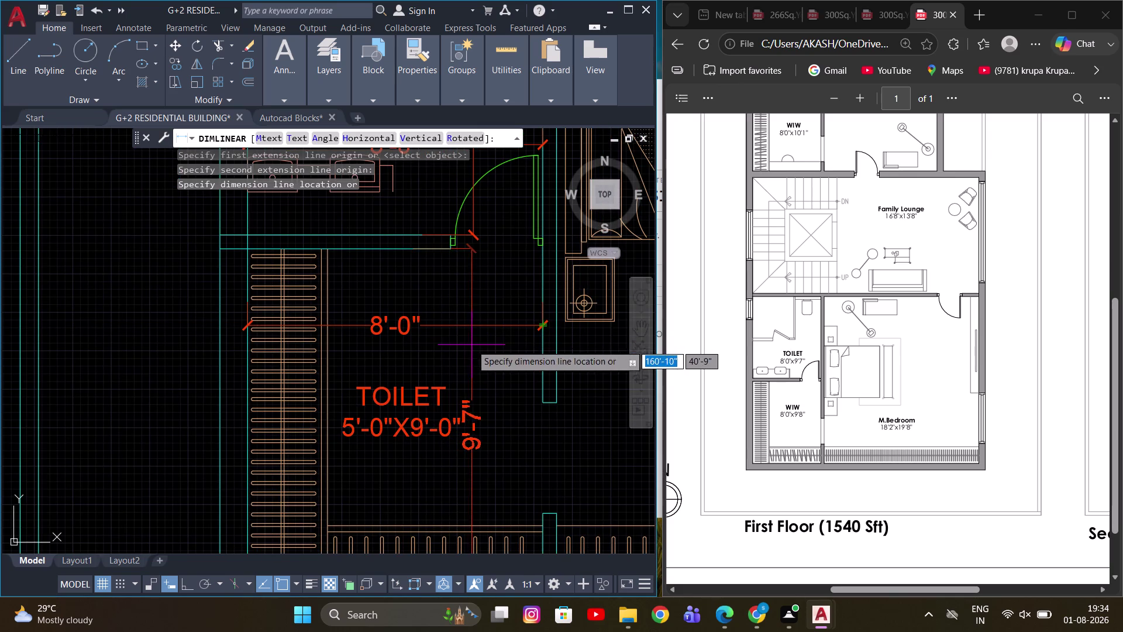
middle_drag(484, 345, 420, 336)
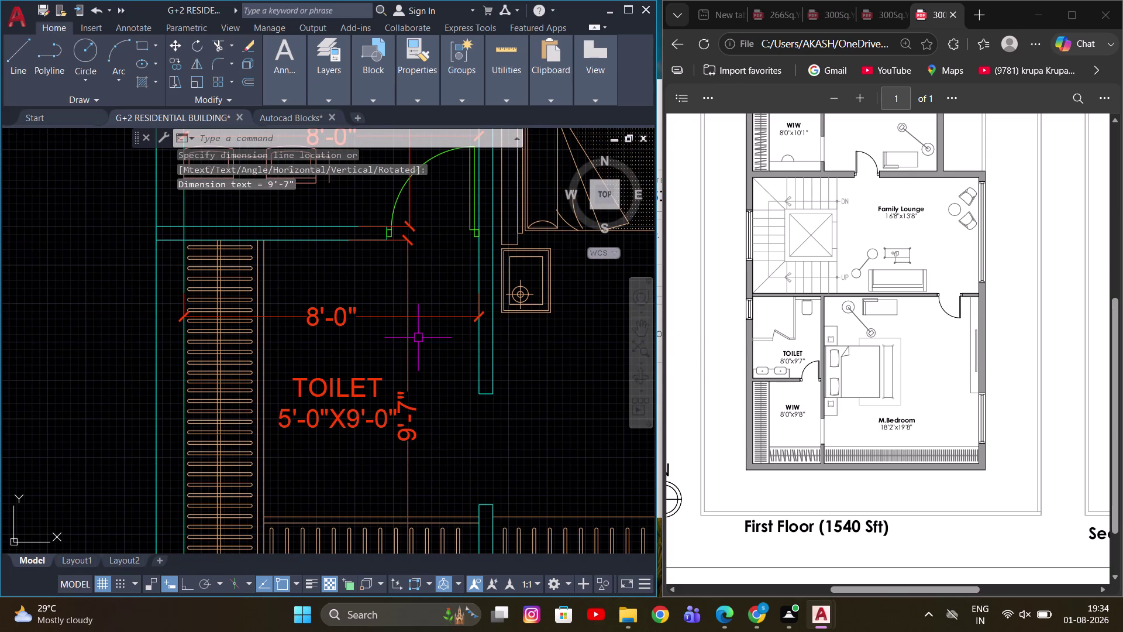
scroll(down, 3)
middle_drag(448, 352, 437, 381)
scroll(down, 3)
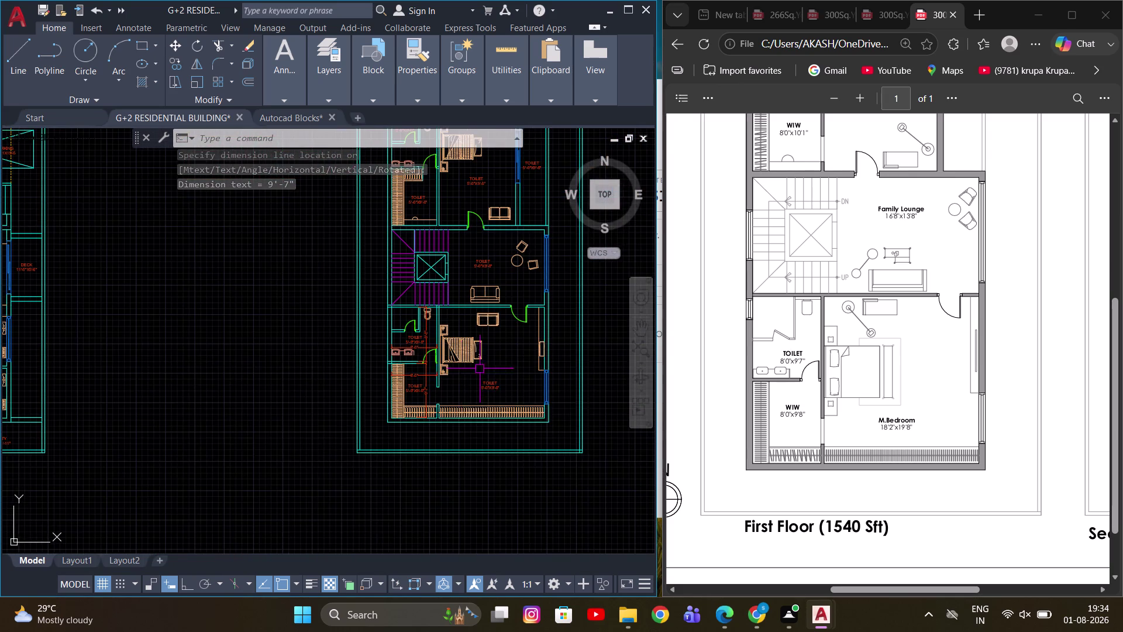
middle_drag(493, 375, 539, 407)
scroll(up, 3)
middle_drag(500, 401, 425, 319)
scroll(up, 3)
middle_drag(493, 340, 390, 303)
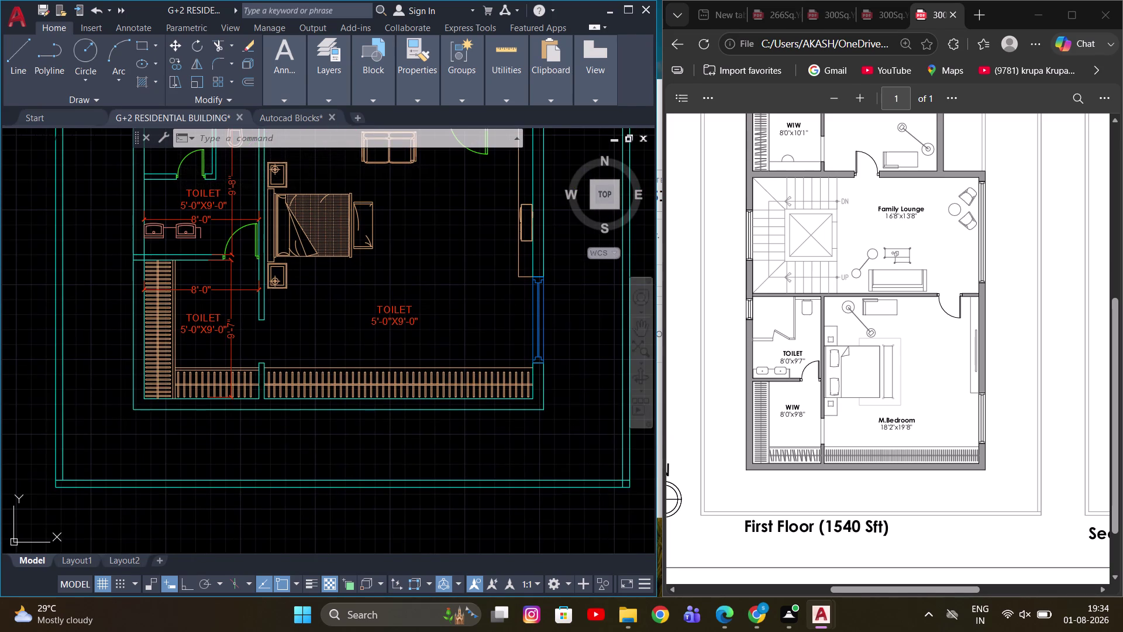
scroll(up, 3)
scroll(up, 3)
middle_drag(380, 326, 523, 354)
middle_drag(440, 364, 342, 321)
scroll(up, 3)
scroll(up, 3)
scroll(up, 3)
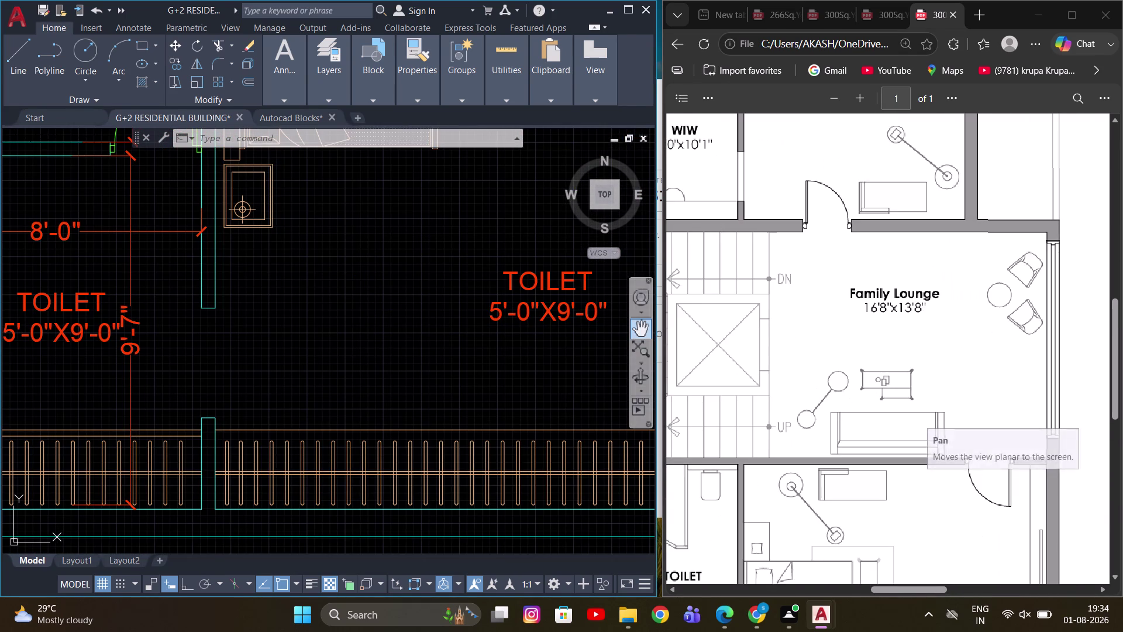
scroll(down, 3)
scroll(up, 3)
scroll(up, 3)
scroll(down, 3)
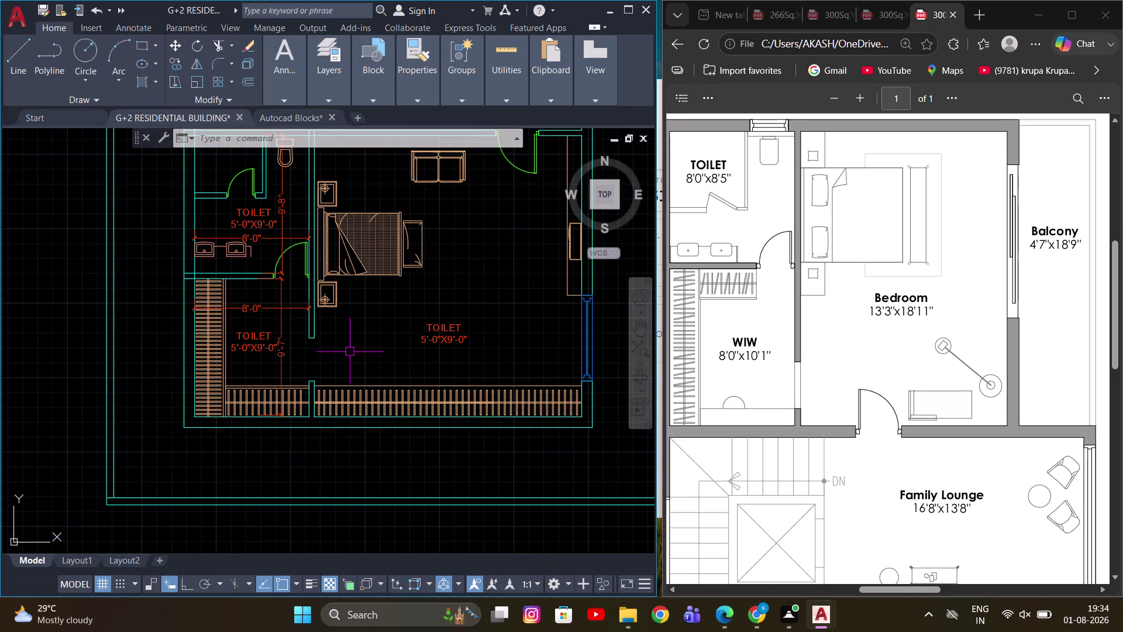
middle_drag(310, 288, 262, 441)
scroll(up, 3)
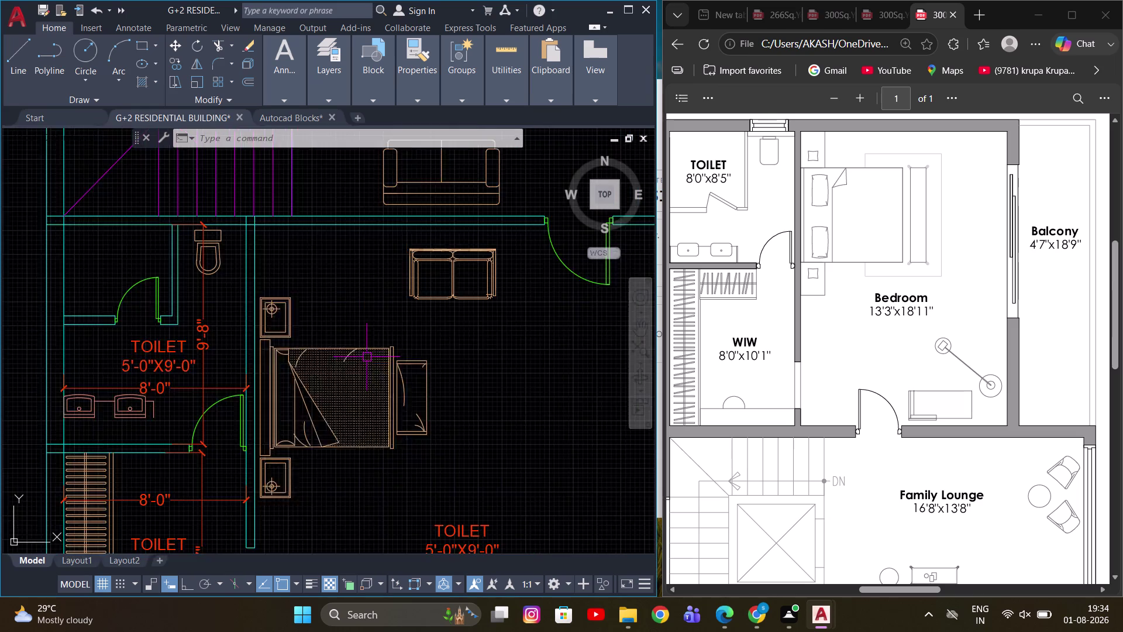
scroll(down, 3)
middle_drag(498, 391, 390, 355)
scroll(down, 3)
middle_drag(535, 389, 319, 361)
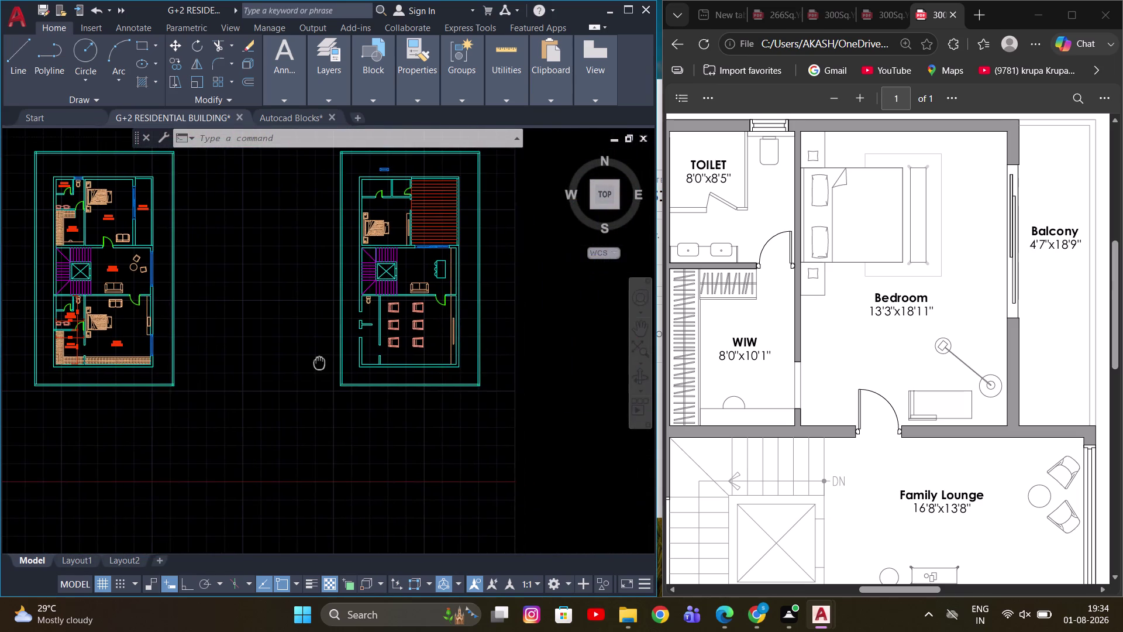
middle_drag(319, 361, 449, 362)
scroll(up, 3)
scroll(up, 3)
middle_drag(421, 349, 360, 290)
scroll(up, 3)
middle_drag(279, 379, 293, 317)
key(space)
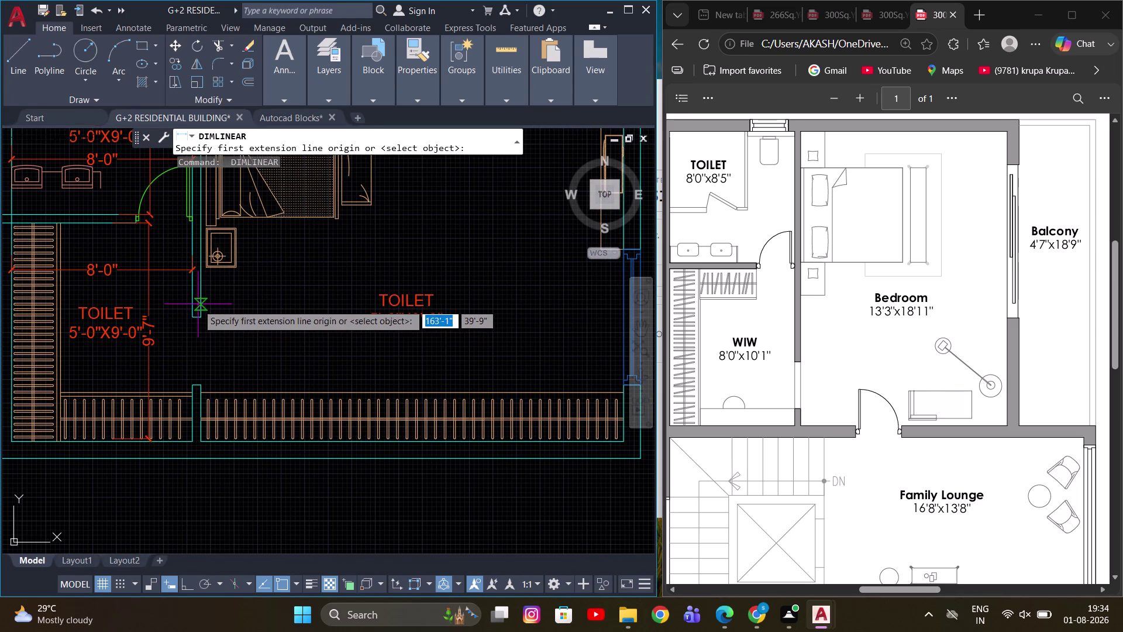
Dimension the large room's 18'-9" width between its left and right walls.
click(197, 305)
scroll(down, 3)
scroll(up, 3)
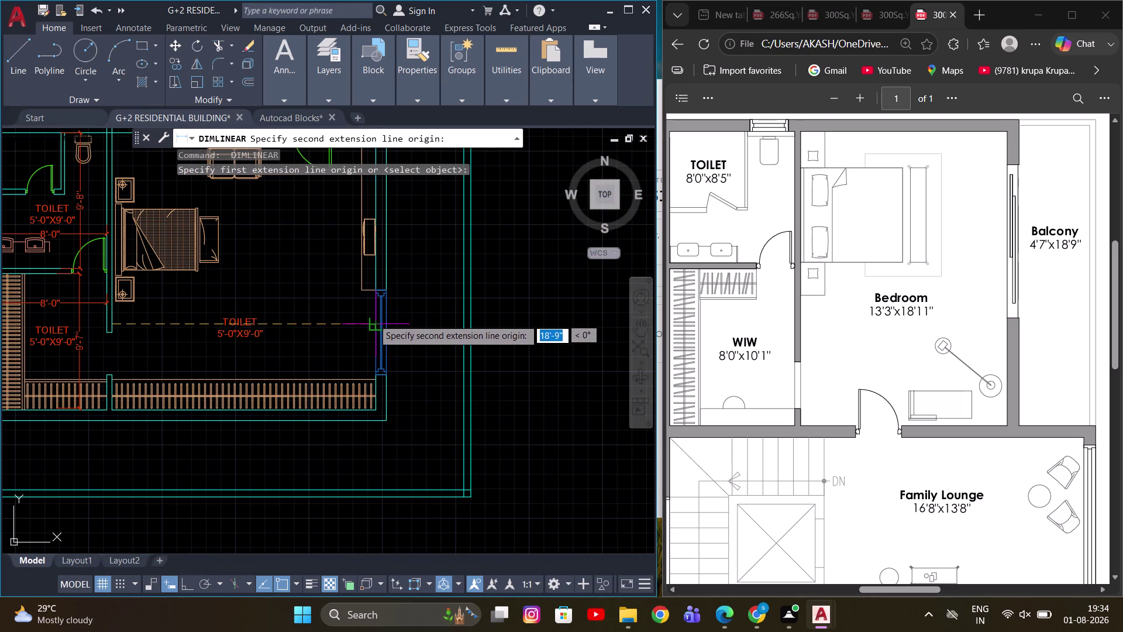
click(373, 321)
click(327, 298)
middle_drag(318, 345, 324, 390)
scroll(down, 3)
Add the large room's 19'-8" depth dimension between its top and bottom walls.
key(space)
scroll(up, 3)
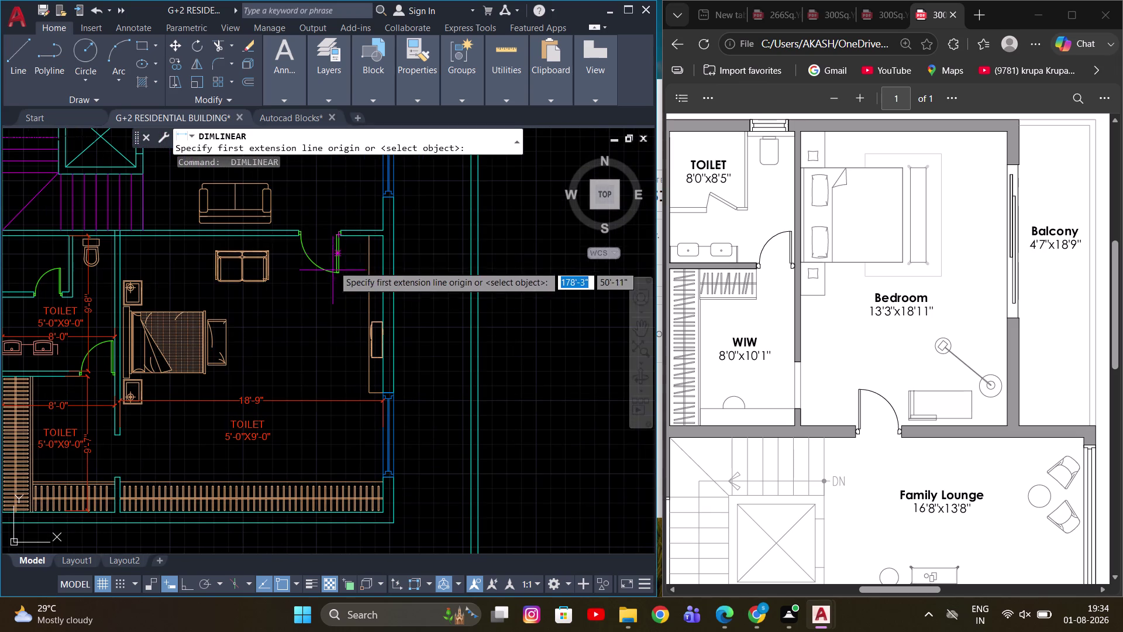
click(355, 237)
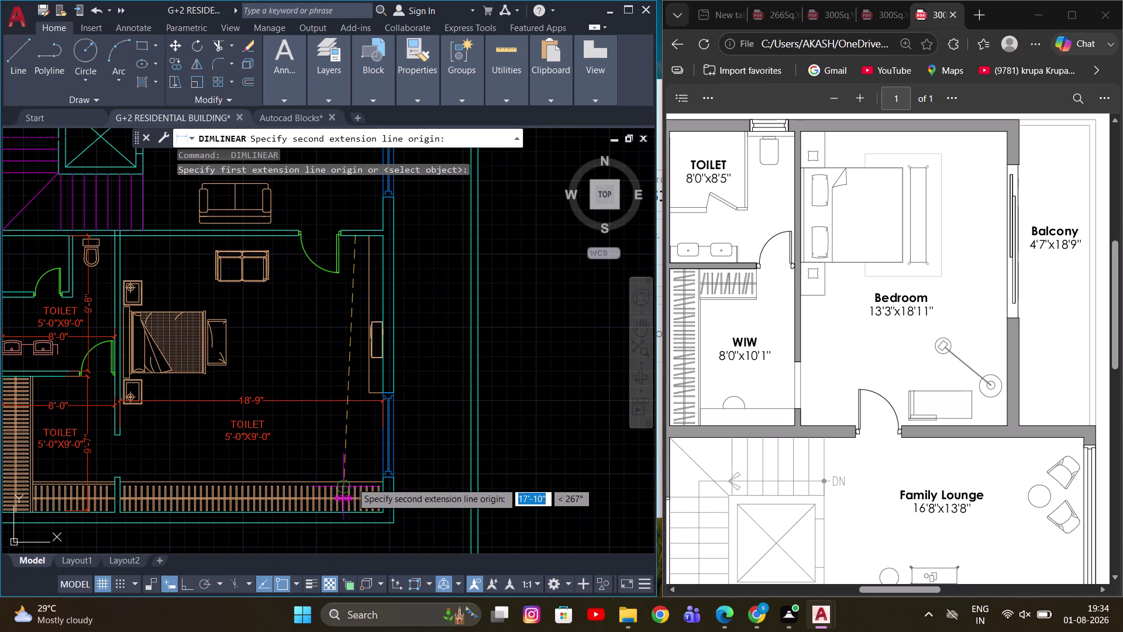
scroll(up, 3)
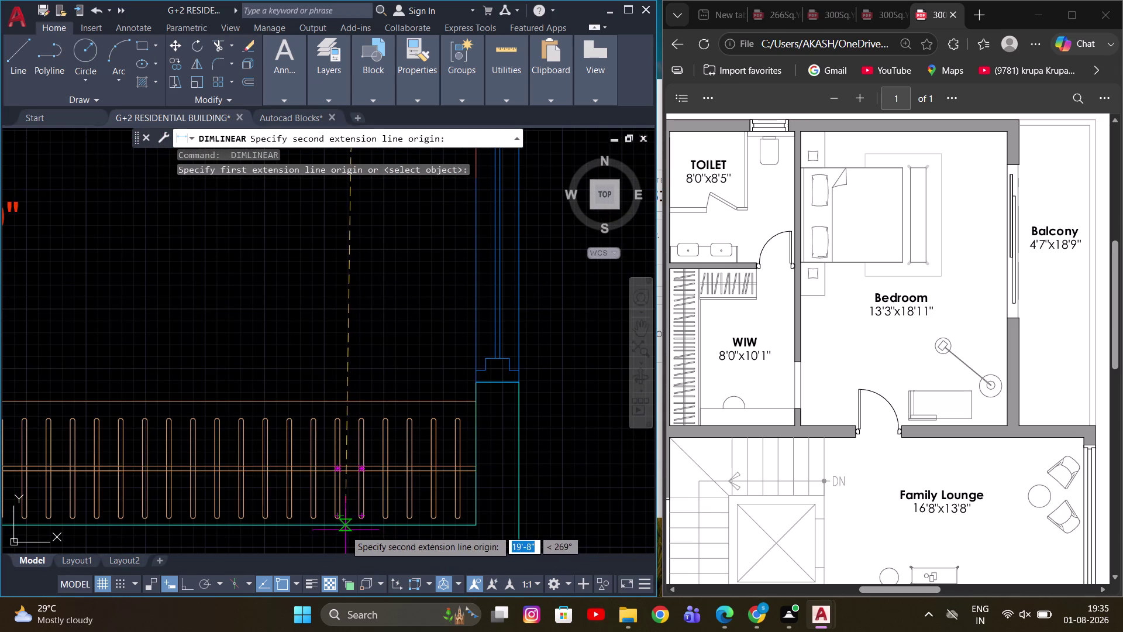
click(362, 529)
click(358, 326)
scroll(down, 3)
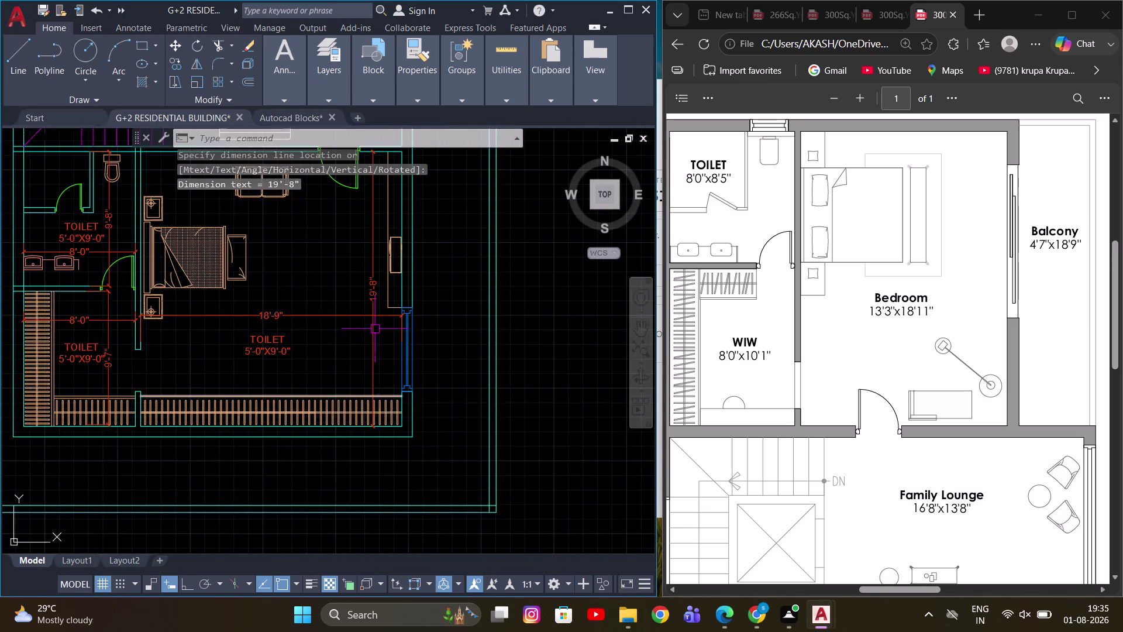
middle_drag(374, 320, 489, 439)
scroll(up, 3)
middle_drag(377, 438, 393, 413)
scroll(down, 3)
middle_drag(423, 343, 419, 348)
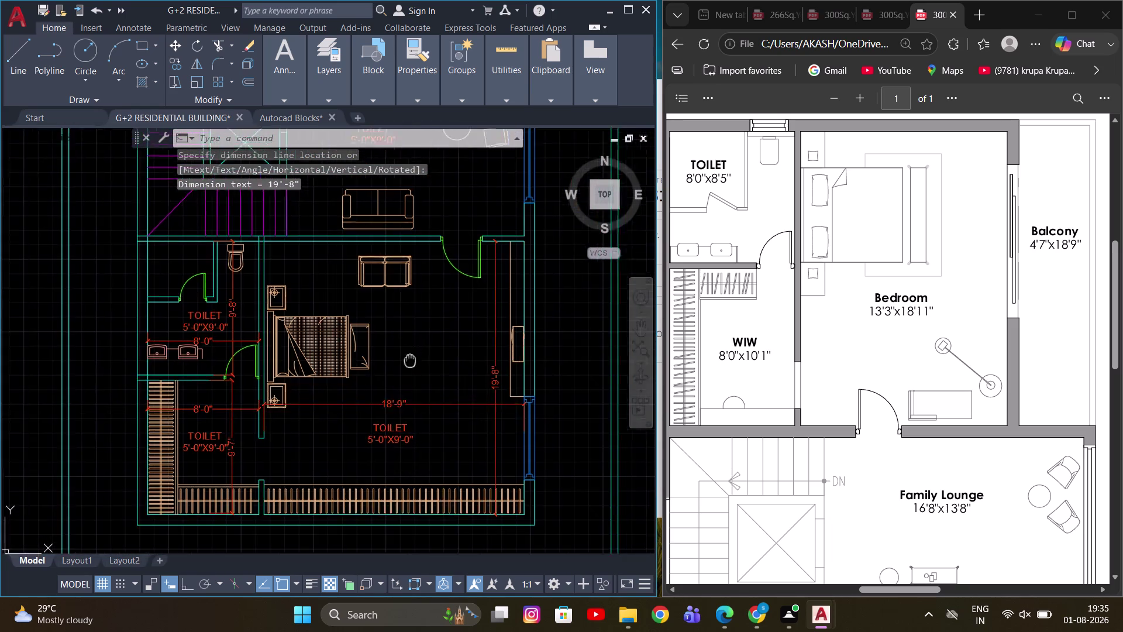
middle_drag(418, 348, 372, 436)
scroll(down, 3)
scroll(up, 3)
scroll(down, 3)
middle_drag(396, 332, 390, 292)
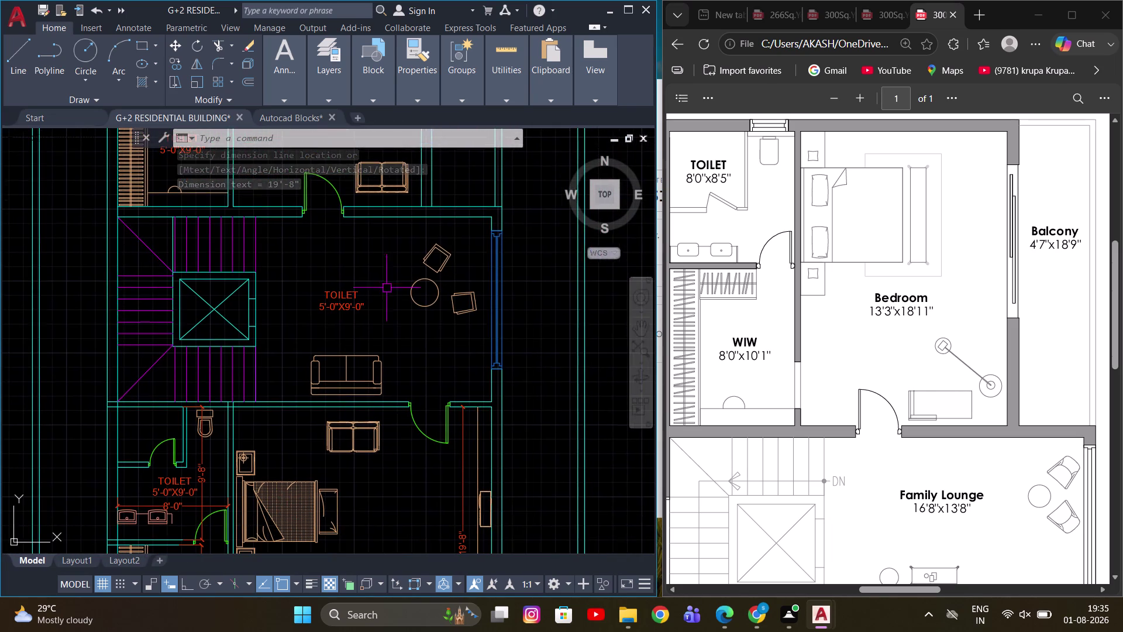
Dimension the stair-side room at 13'-5" and 17'-1".
key(space)
click(388, 218)
click(388, 401)
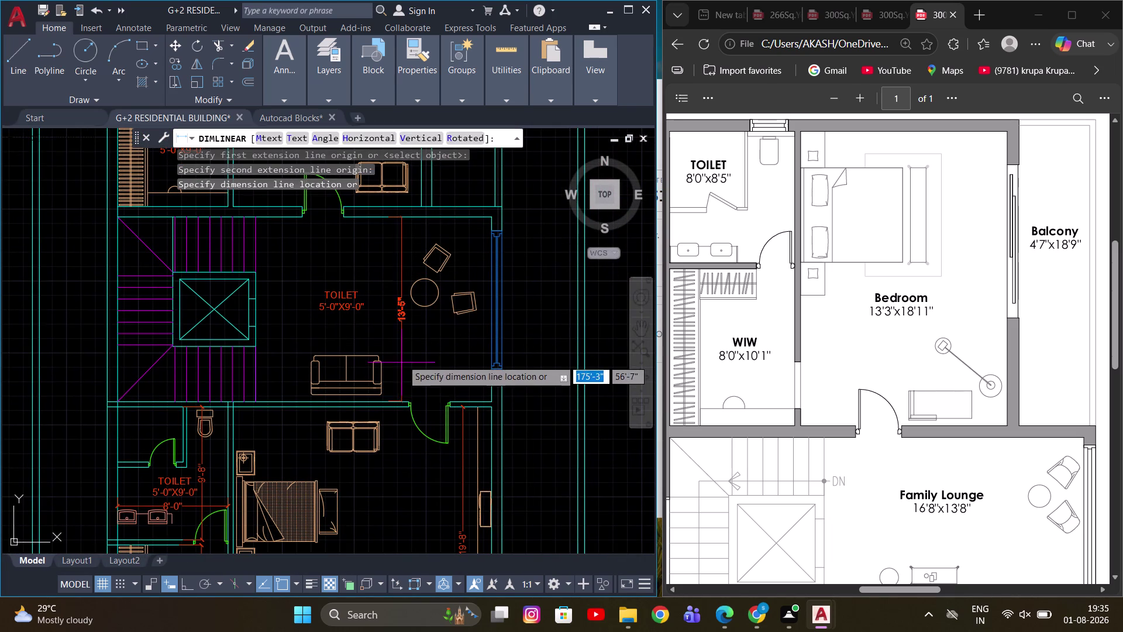
click(389, 337)
key(space)
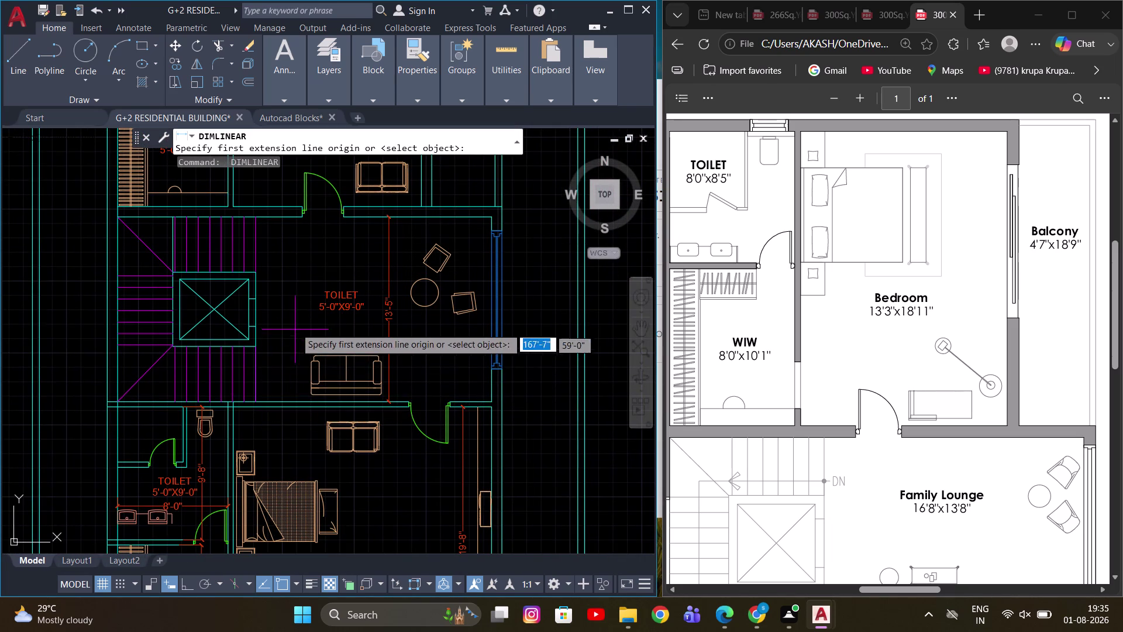
scroll(up, 3)
click(234, 329)
scroll(down, 3)
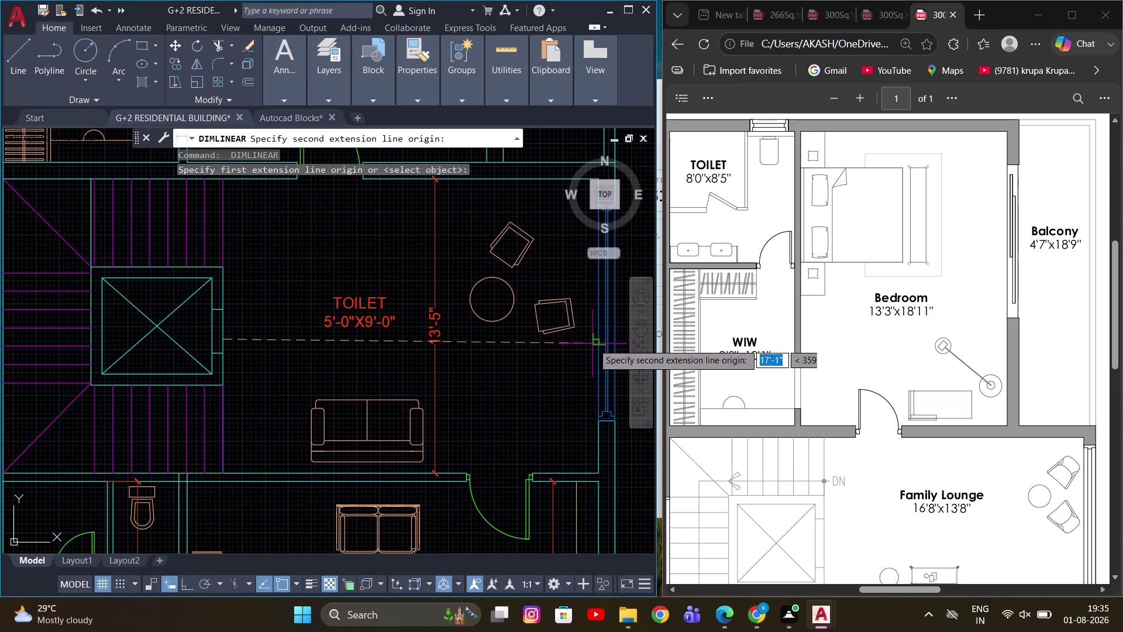
click(595, 342)
click(545, 369)
scroll(down, 3)
middle_drag(334, 331, 456, 411)
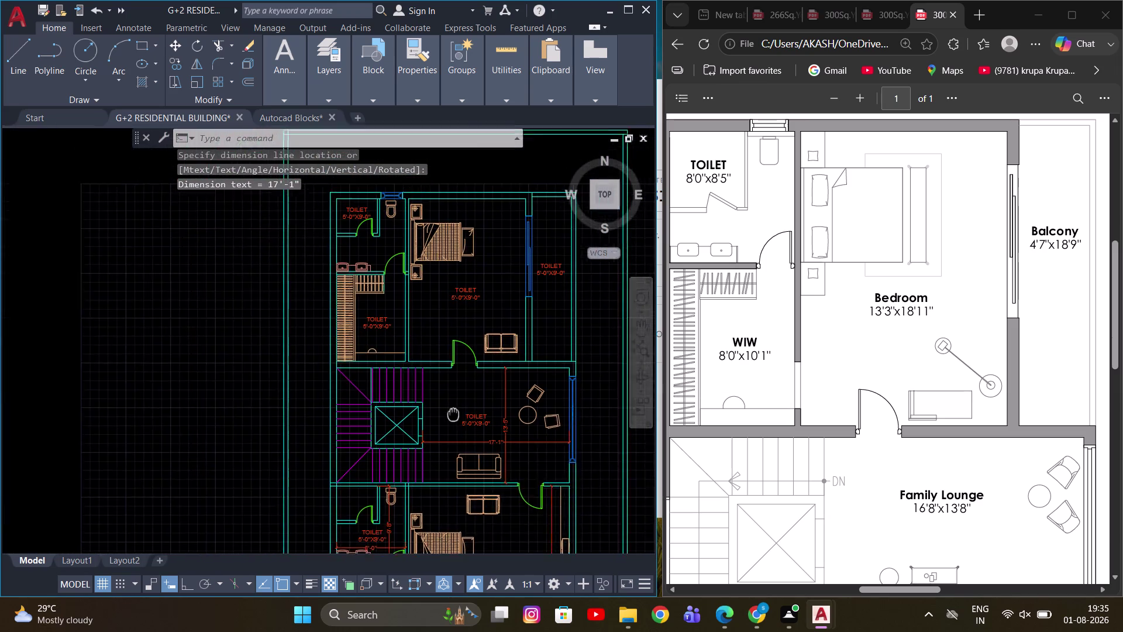
middle_drag(455, 410, 371, 430)
scroll(up, 3)
Add an 8'-0" width dimension to the upper-left room.
key(space)
middle_drag(260, 336, 333, 331)
scroll(up, 3)
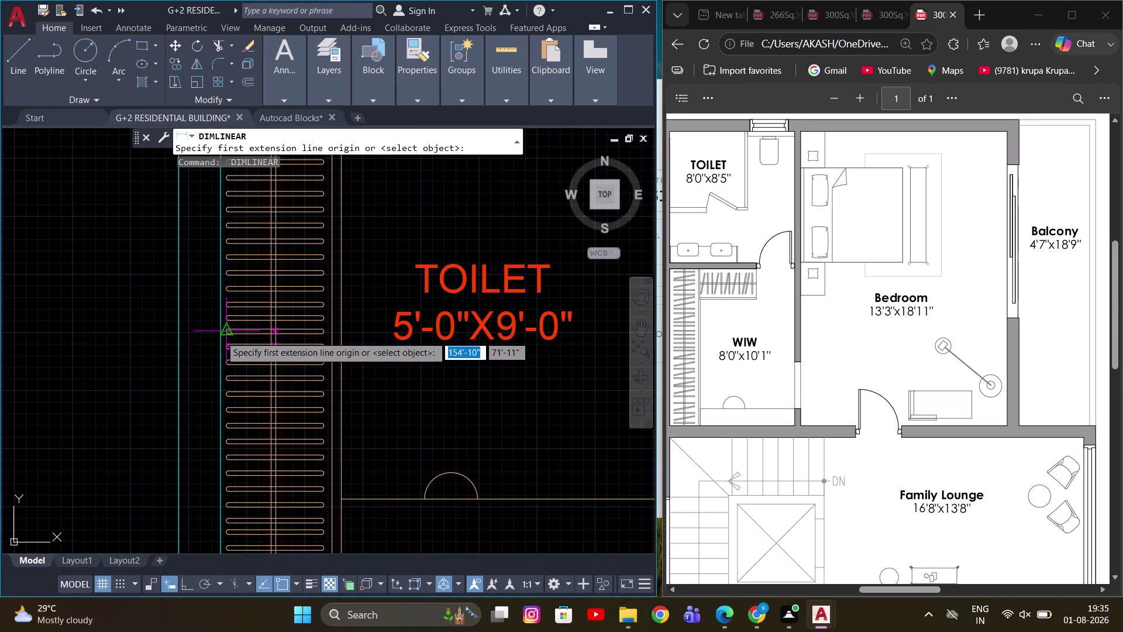
click(219, 339)
scroll(down, 3)
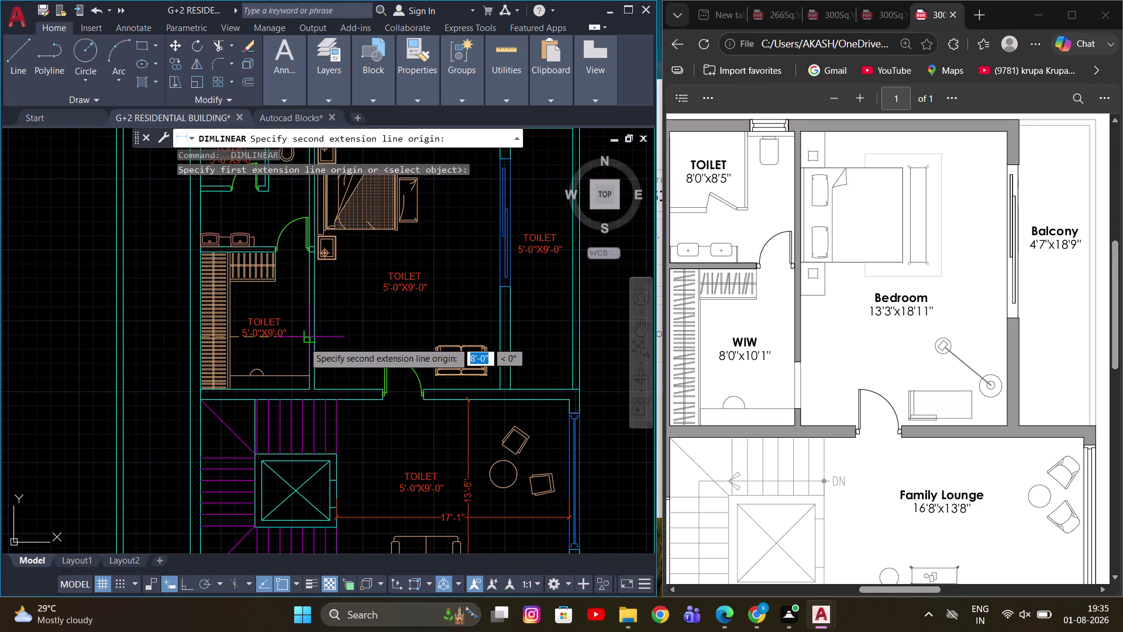
scroll(up, 3)
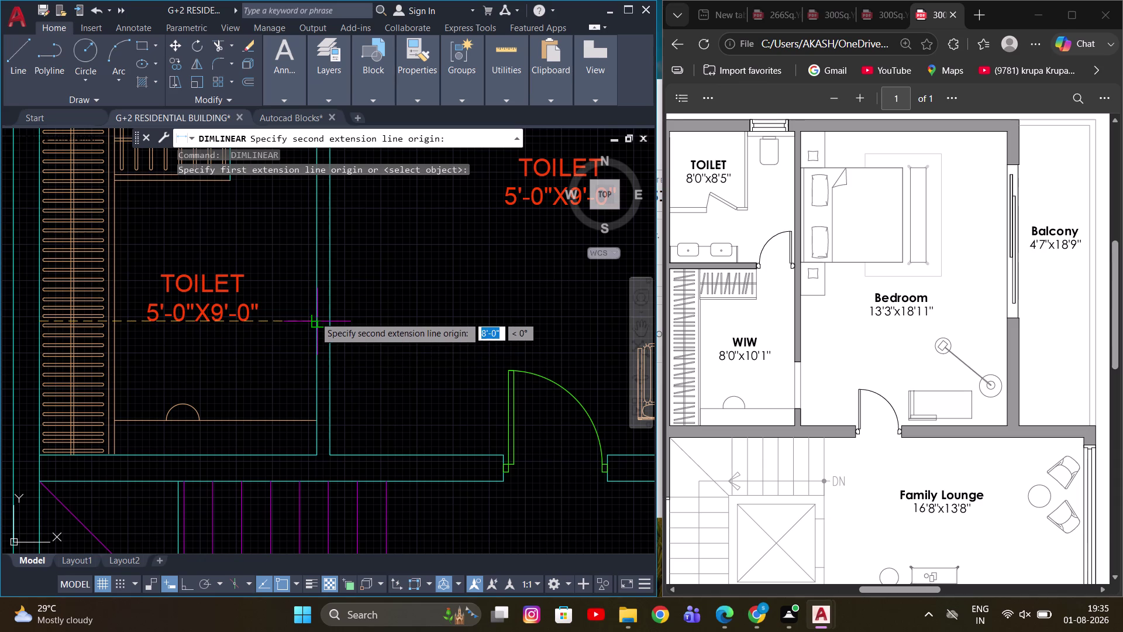
click(314, 317)
click(297, 360)
scroll(down, 3)
middle_drag(295, 333, 341, 411)
middle_drag(290, 274, 309, 308)
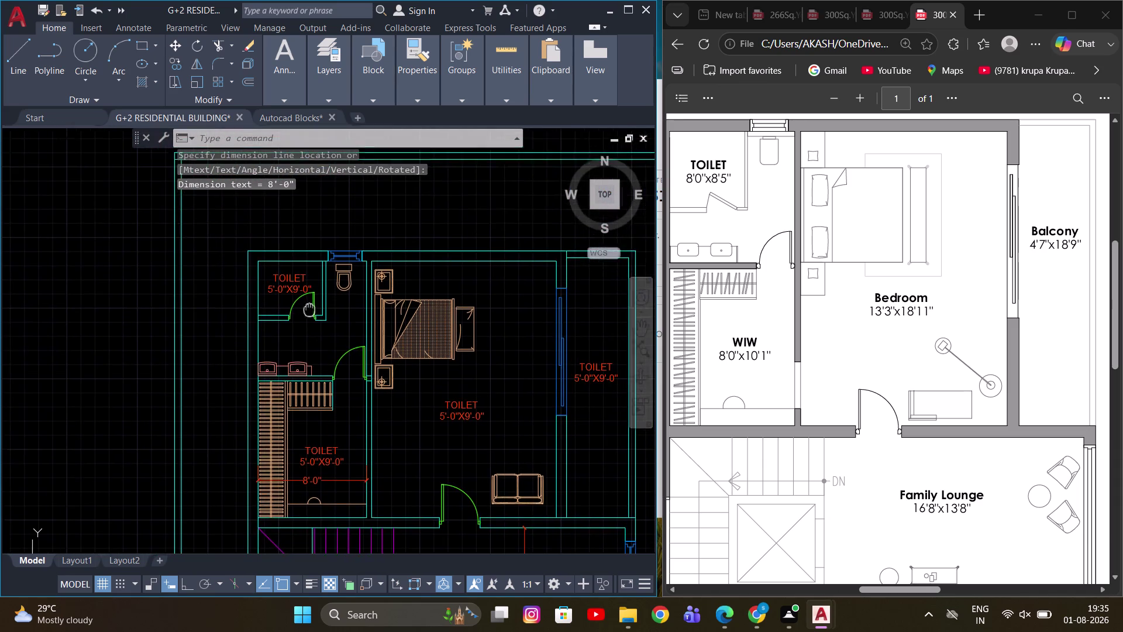
middle_drag(309, 308, 311, 313)
scroll(up, 3)
Add a 9'-1" depth dimension to the upper-left room.
key(space)
scroll(down, 3)
middle_drag(280, 407, 252, 292)
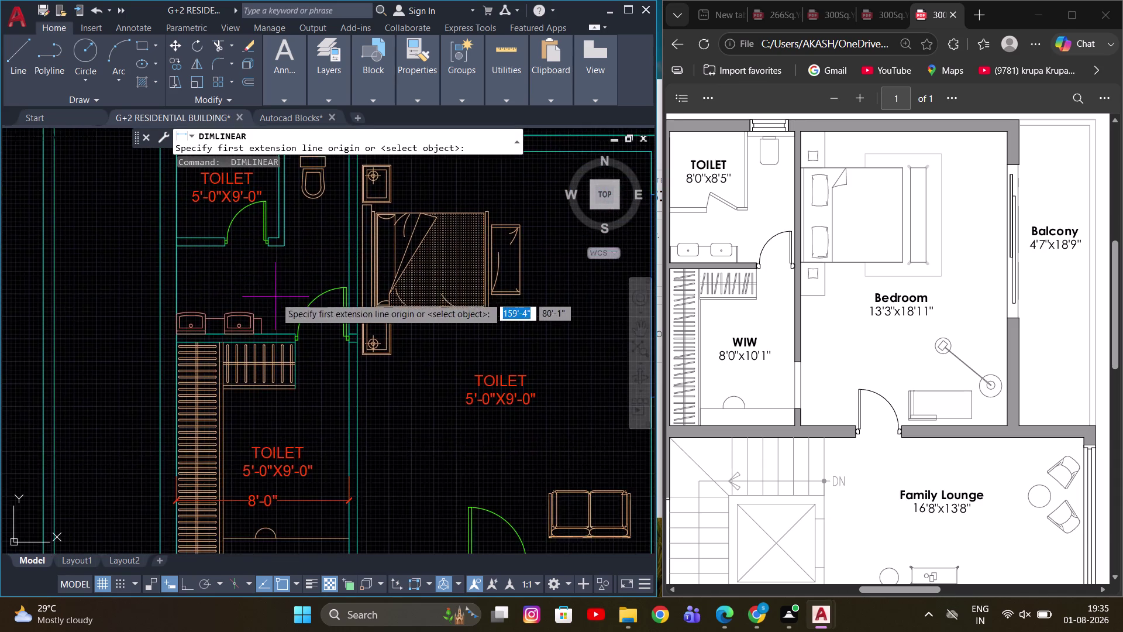
scroll(down, 3)
scroll(up, 3)
scroll(up, 3)
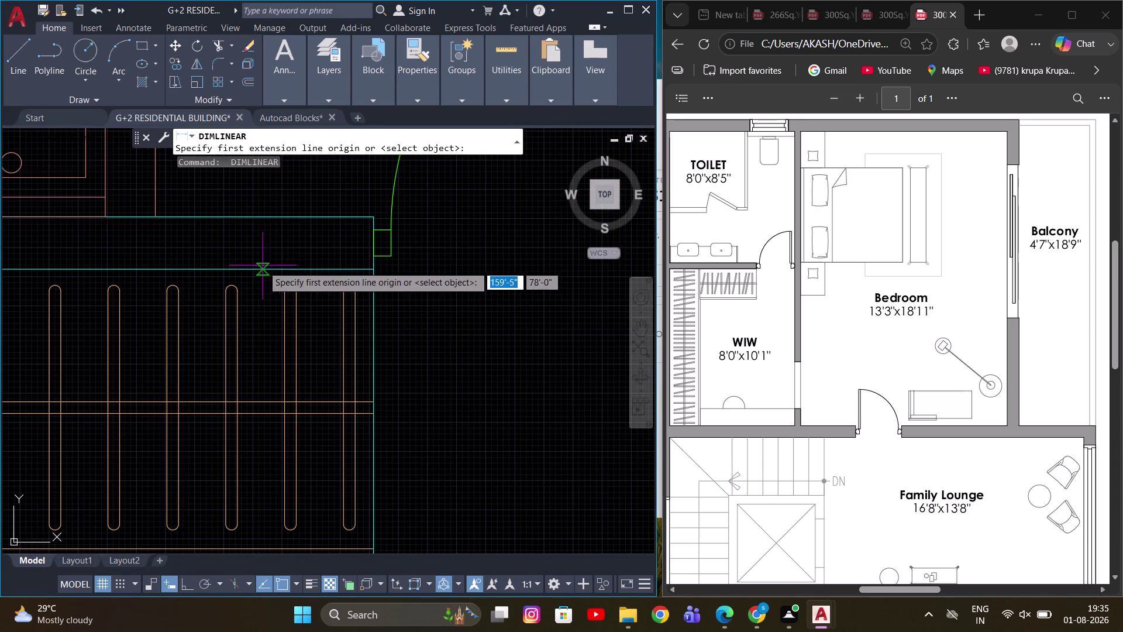
click(260, 268)
scroll(down, 3)
middle_drag(295, 414, 293, 265)
scroll(down, 3)
scroll(up, 3)
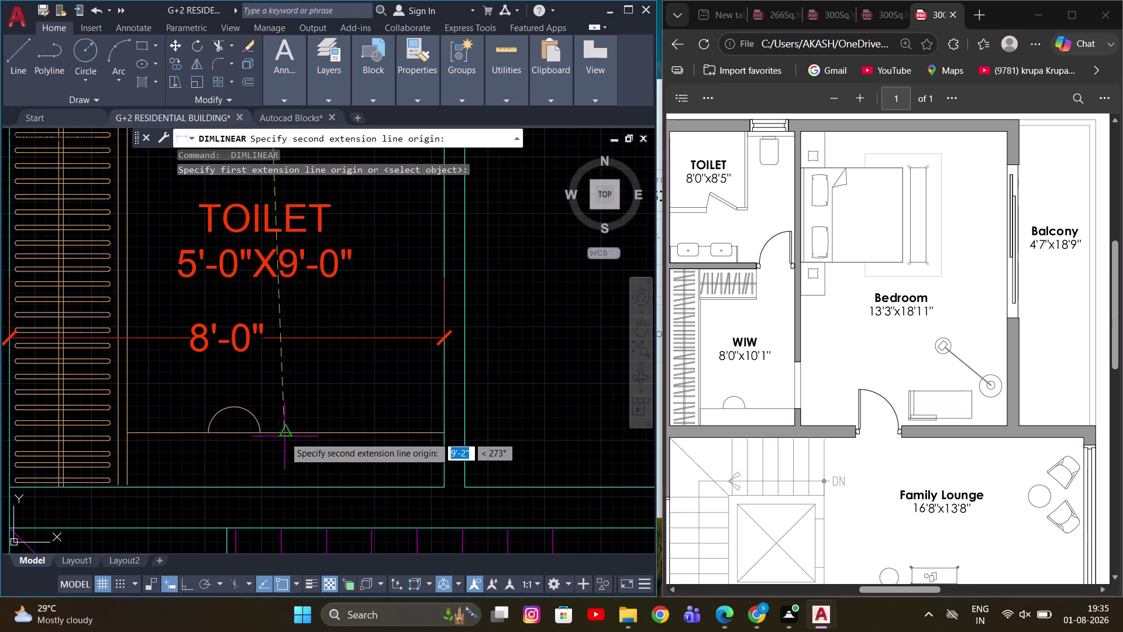
click(266, 438)
scroll(down, 3)
click(354, 371)
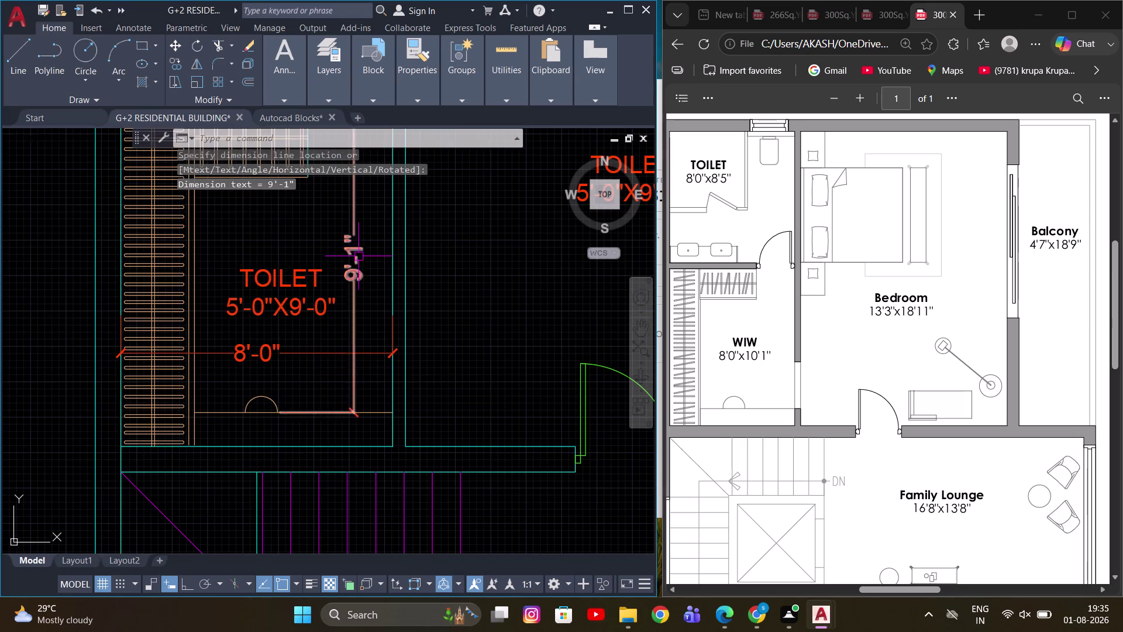
middle_drag(359, 256, 357, 439)
scroll(down, 3)
middle_drag(293, 282, 322, 392)
scroll(up, 3)
Dimension the upper toilet at 8'-6" deep by 8'-0" wide.
key(space)
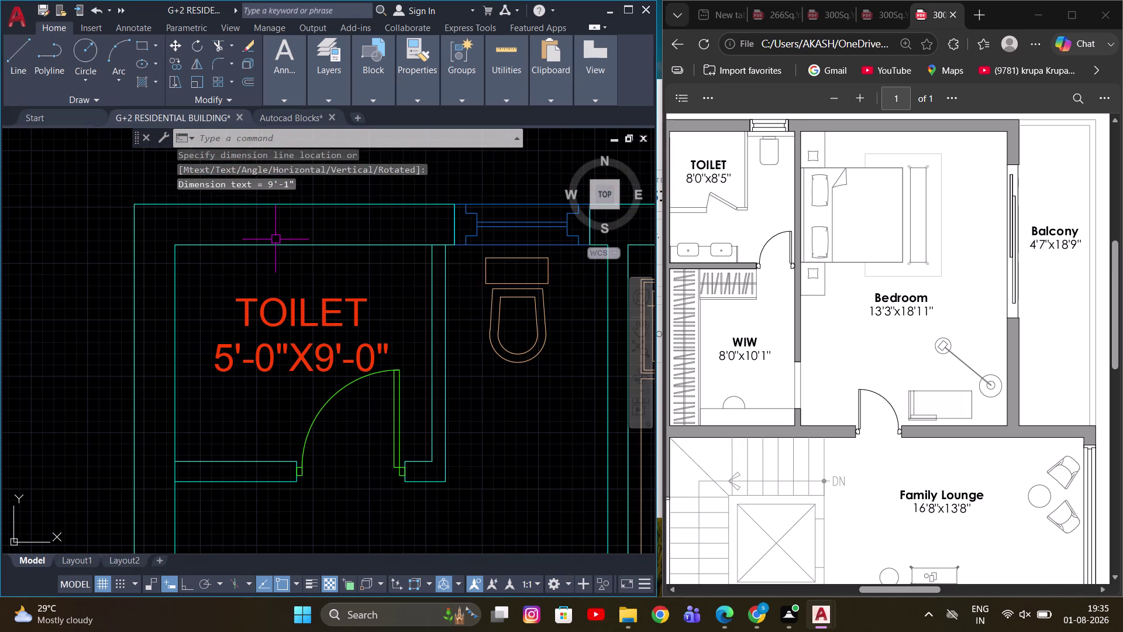
click(282, 245)
scroll(down, 3)
scroll(up, 3)
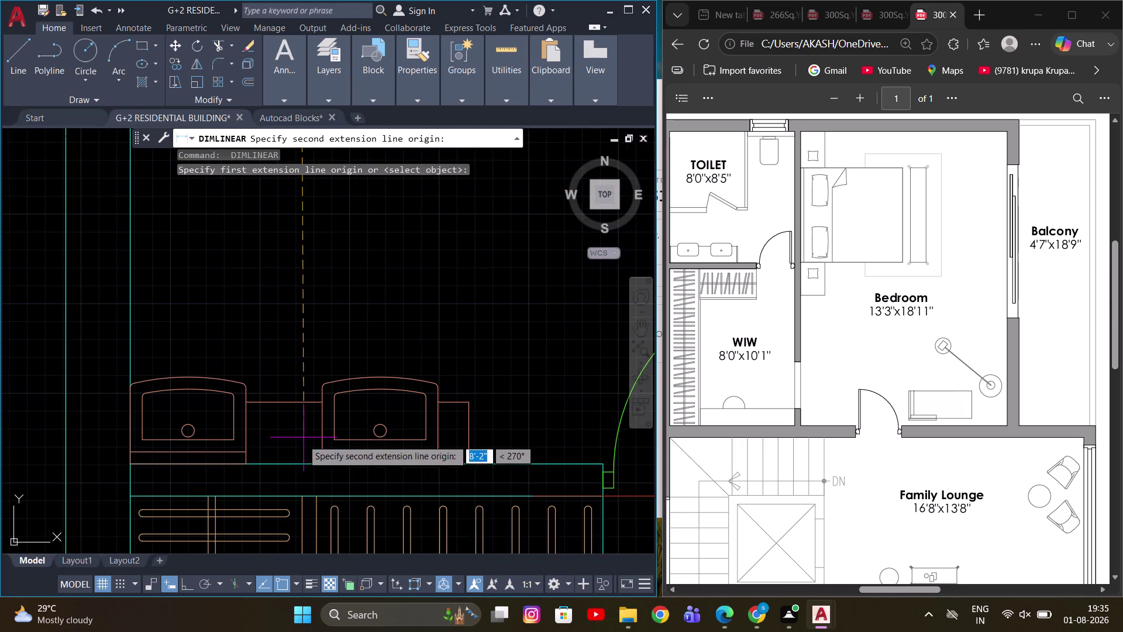
click(301, 463)
scroll(down, 3)
scroll(up, 3)
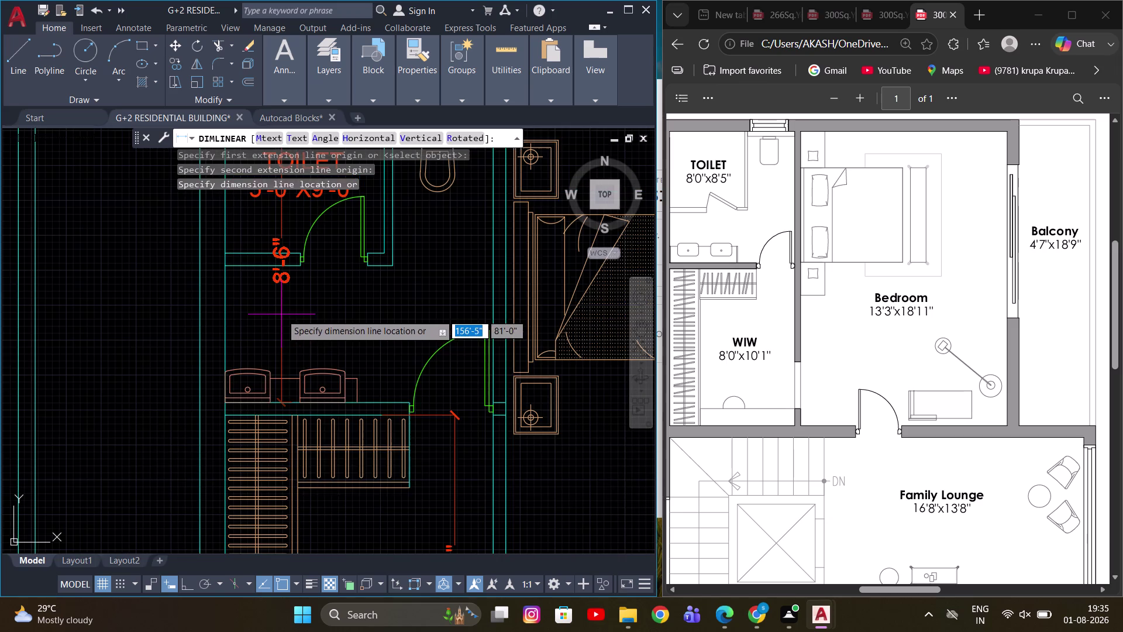
click(263, 323)
middle_drag(393, 289, 359, 341)
key(space)
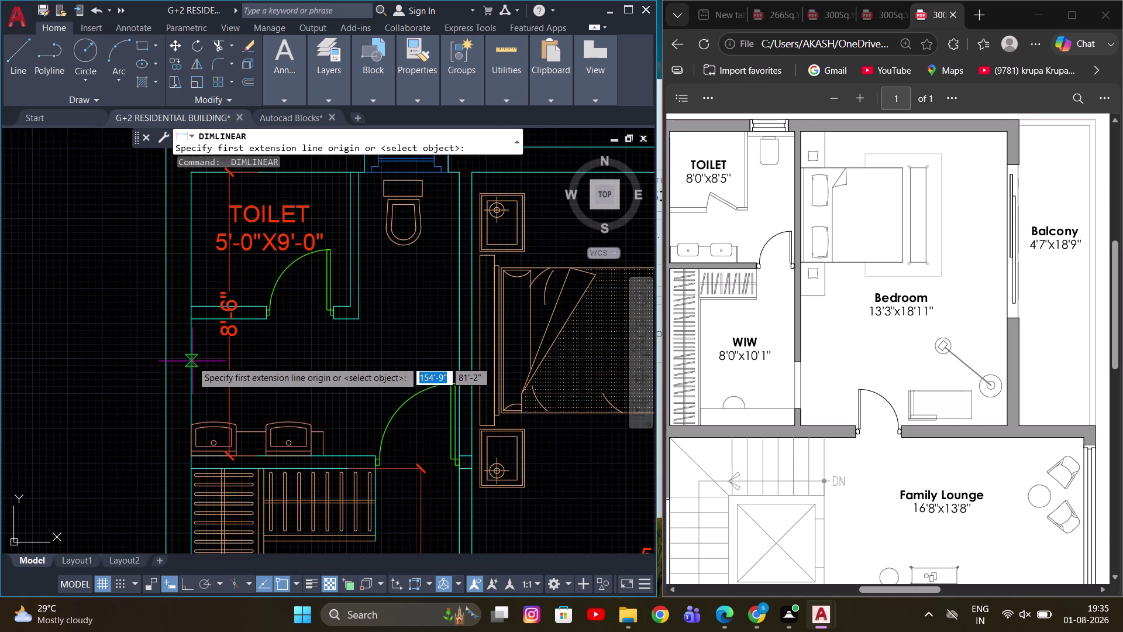
click(192, 361)
click(458, 351)
scroll(up, 3)
click(358, 358)
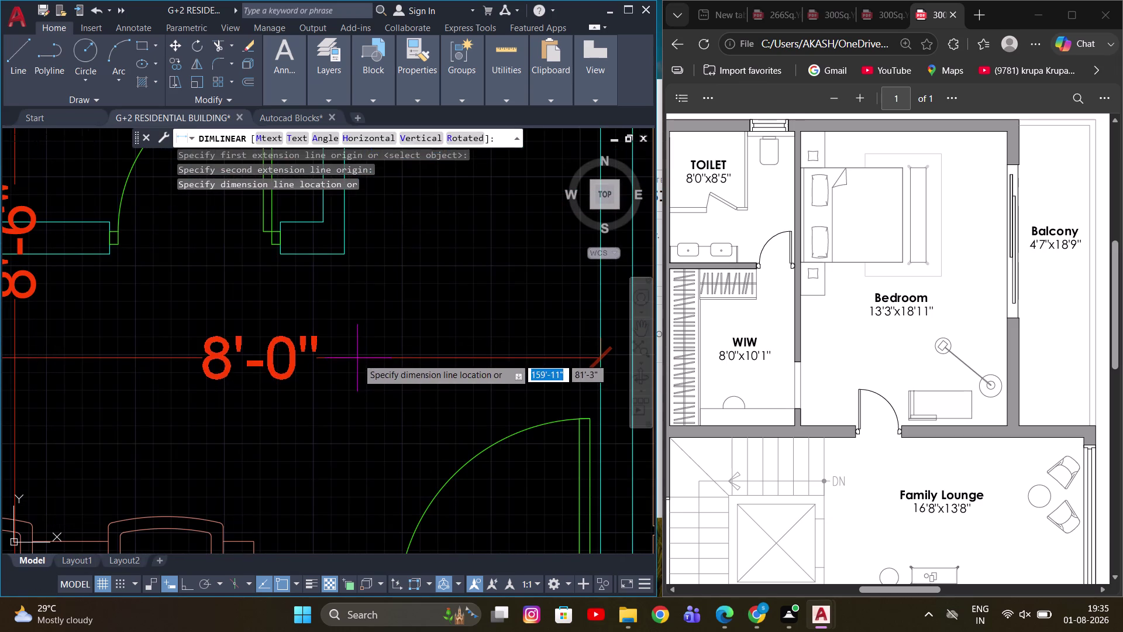
scroll(down, 3)
middle_drag(540, 365, 353, 316)
scroll(down, 3)
scroll(up, 3)
key(space)
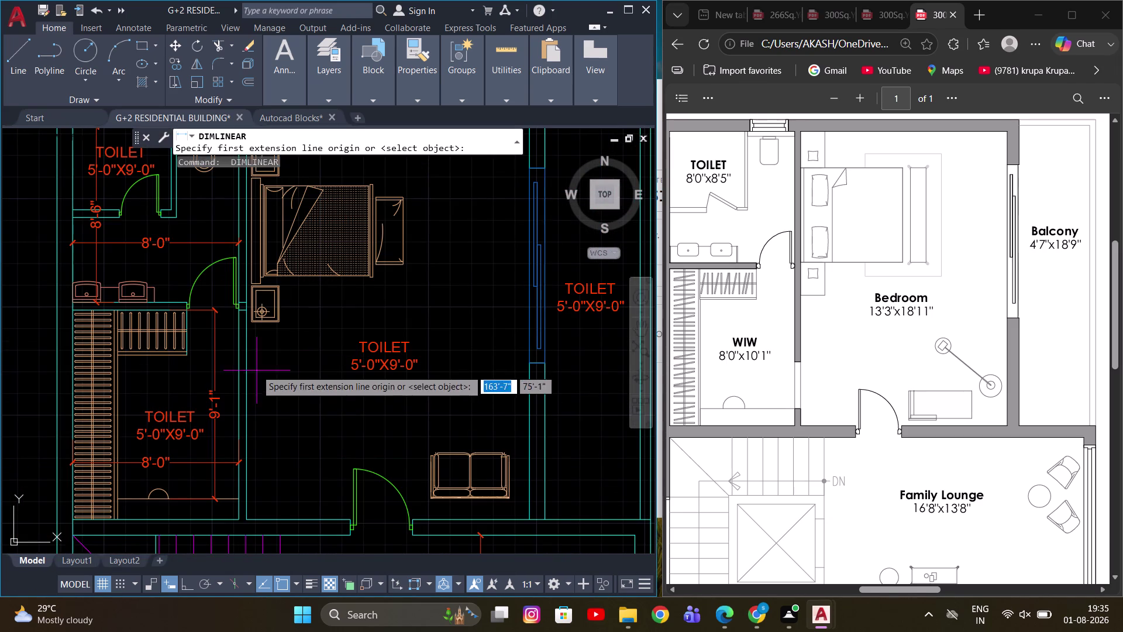
Dimension the central room at 13'-8" wide by 18'-11" deep.
click(251, 360)
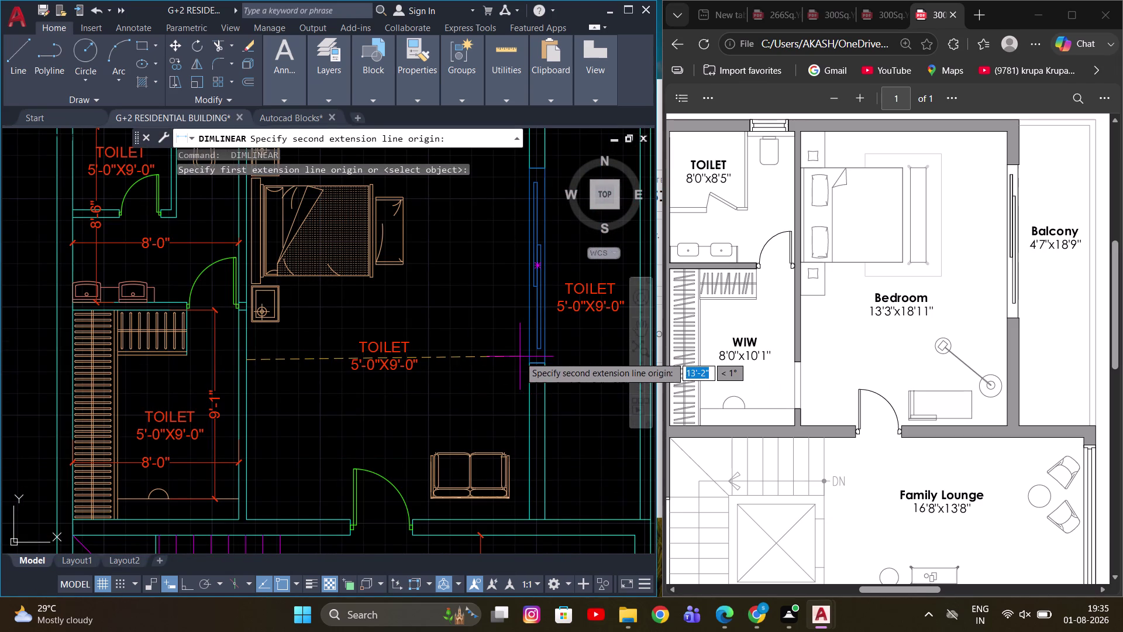
click(531, 357)
click(444, 406)
middle_drag(481, 376, 407, 344)
scroll(down, 3)
key(space)
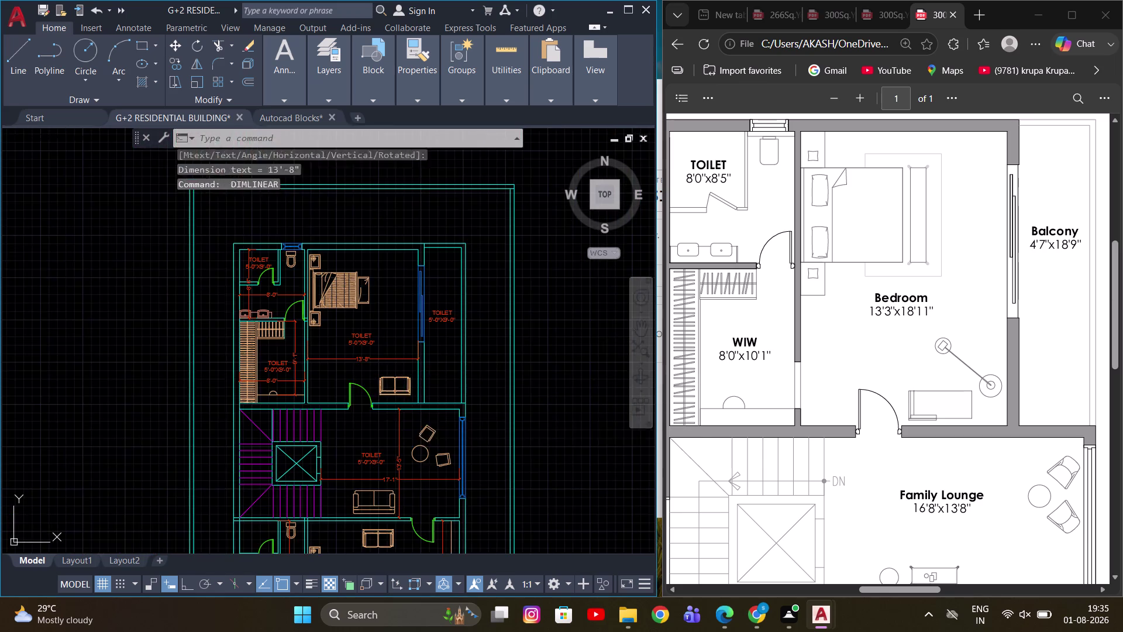
scroll(up, 3)
click(417, 399)
middle_drag(423, 254, 428, 403)
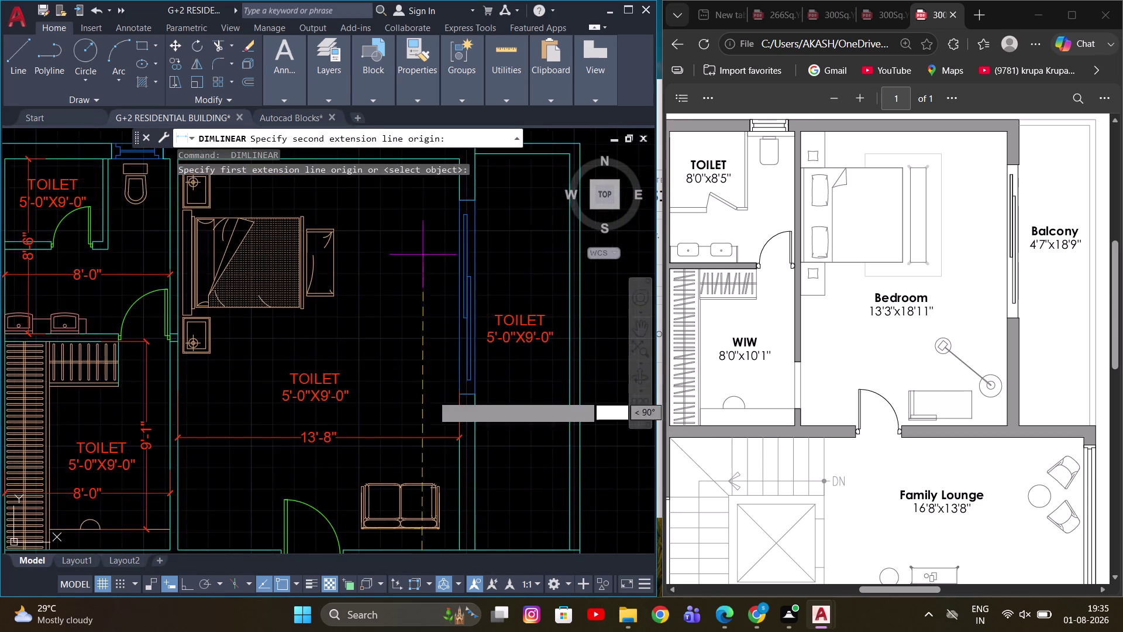
scroll(down, 3)
click(423, 290)
scroll(up, 3)
middle_drag(419, 353, 402, 339)
click(394, 334)
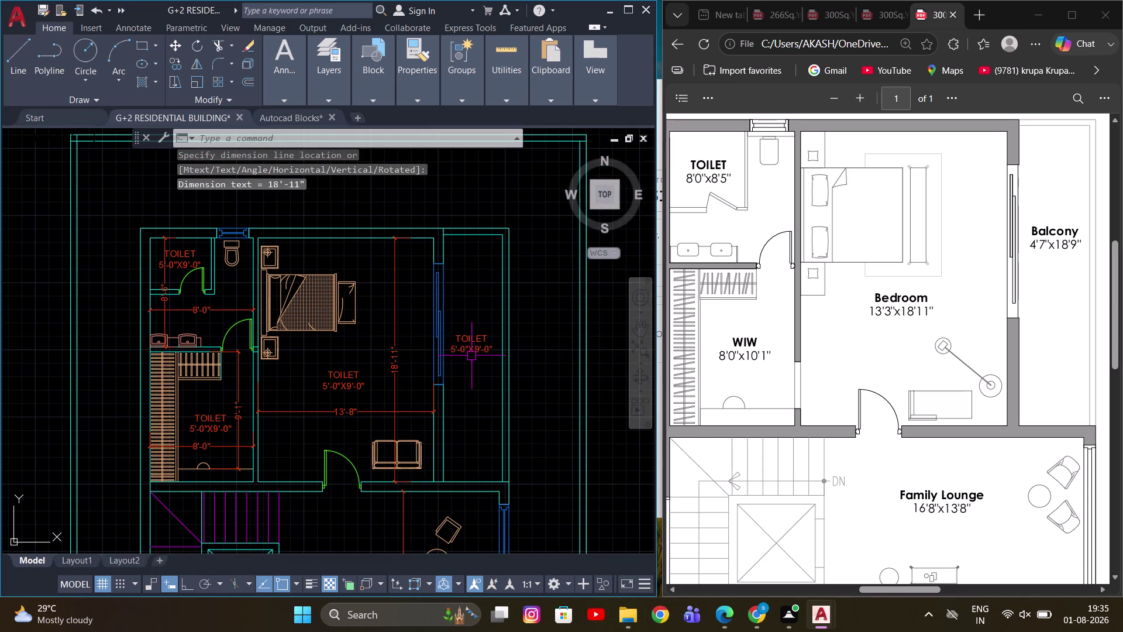
Dimension the narrow right-hand room at 4'-7" wide by 19'-2" deep.
middle_drag(471, 356, 413, 309)
scroll(up, 3)
key(space)
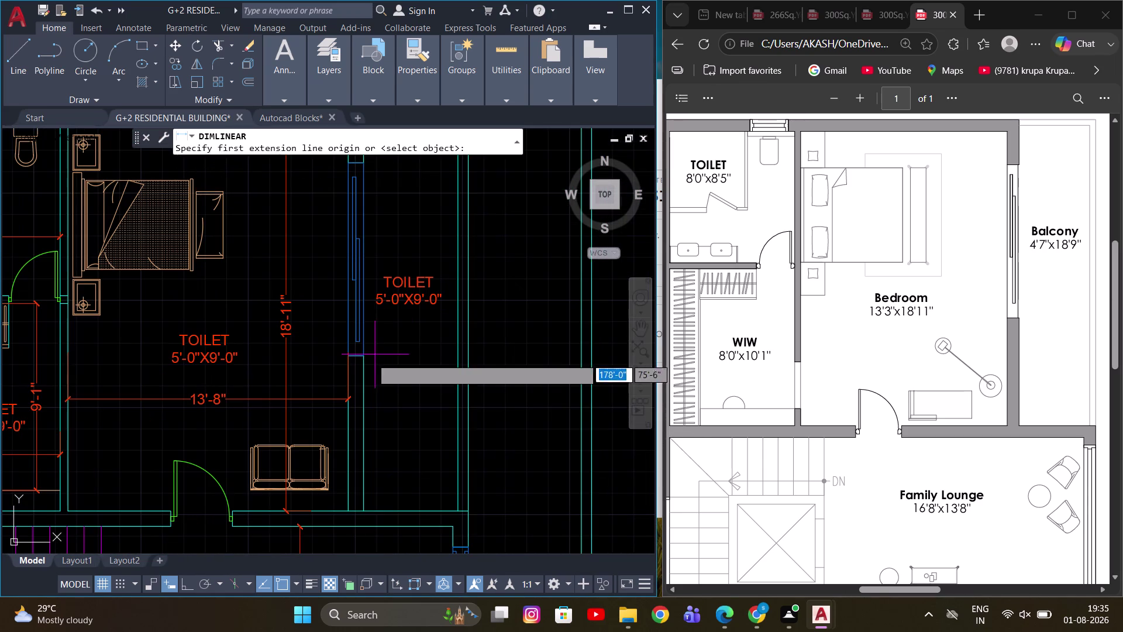
click(362, 383)
click(453, 381)
click(420, 388)
middle_drag(422, 330, 420, 338)
key(space)
scroll(down, 3)
middle_drag(411, 228, 412, 240)
click(408, 200)
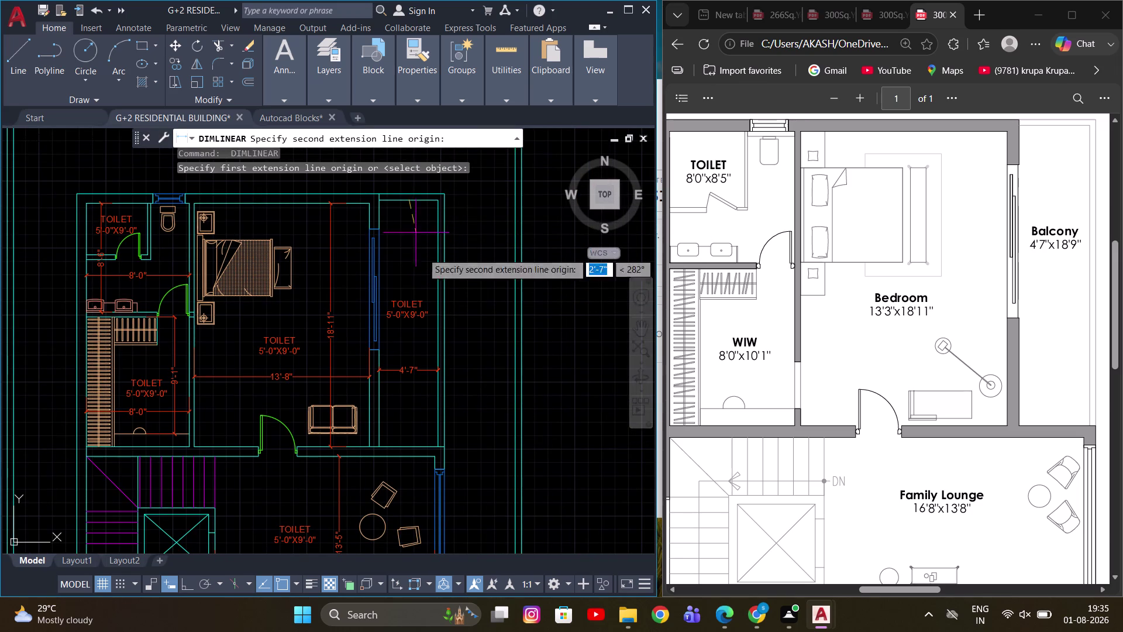
click(413, 446)
scroll(up, 3)
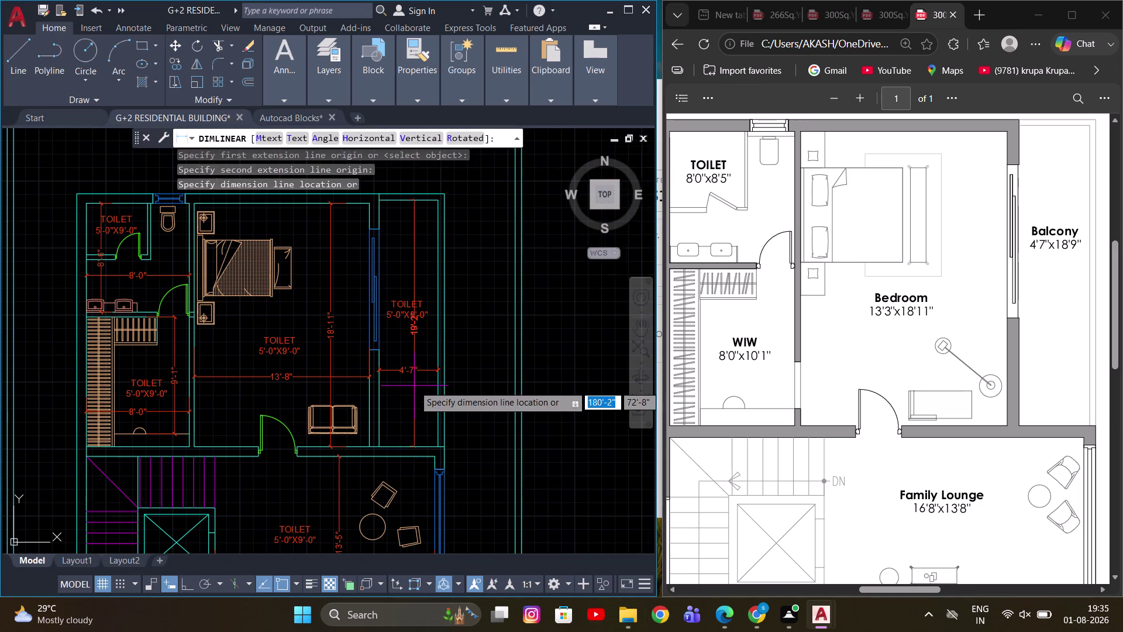
click(434, 412)
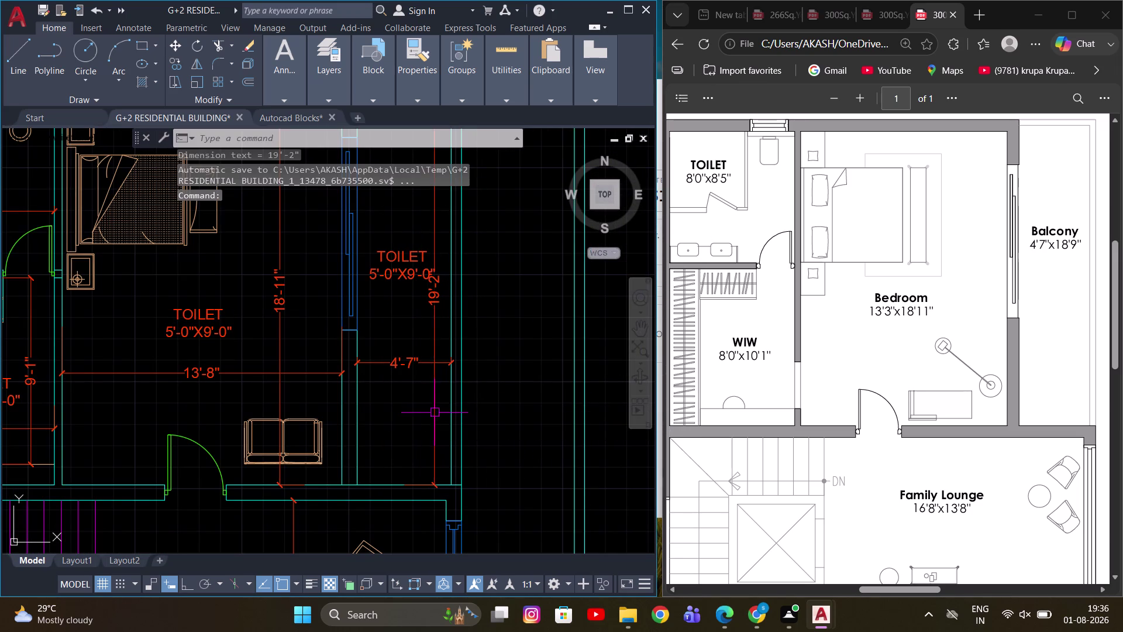
Pan and zoom out across the whole plan toward the other floor plans.
middle_drag(464, 314, 401, 328)
scroll(down, 3)
middle_drag(410, 391, 464, 317)
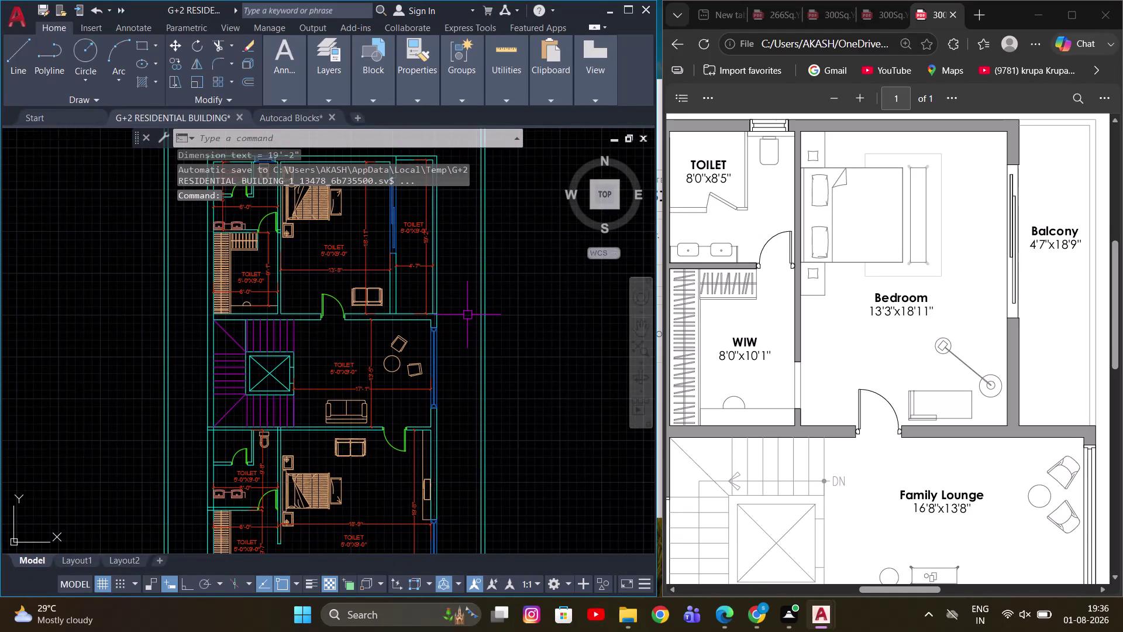
scroll(down, 3)
middle_drag(459, 364, 447, 334)
scroll(down, 3)
middle_drag(462, 352, 430, 376)
scroll(up, 3)
middle_drag(368, 393, 455, 466)
scroll(down, 3)
middle_drag(494, 441, 412, 318)
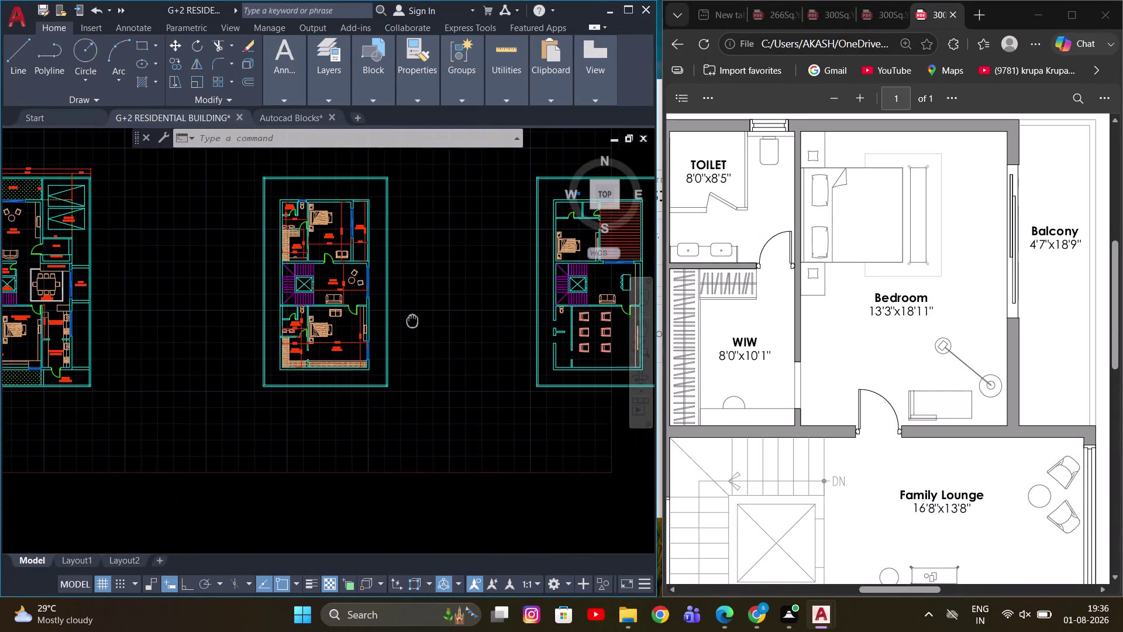
Pan and zoom across the floor plans to frame the wall corner, clearing pending commands.
middle_drag(411, 319, 410, 319)
middle_drag(378, 326, 230, 333)
scroll(up, 3)
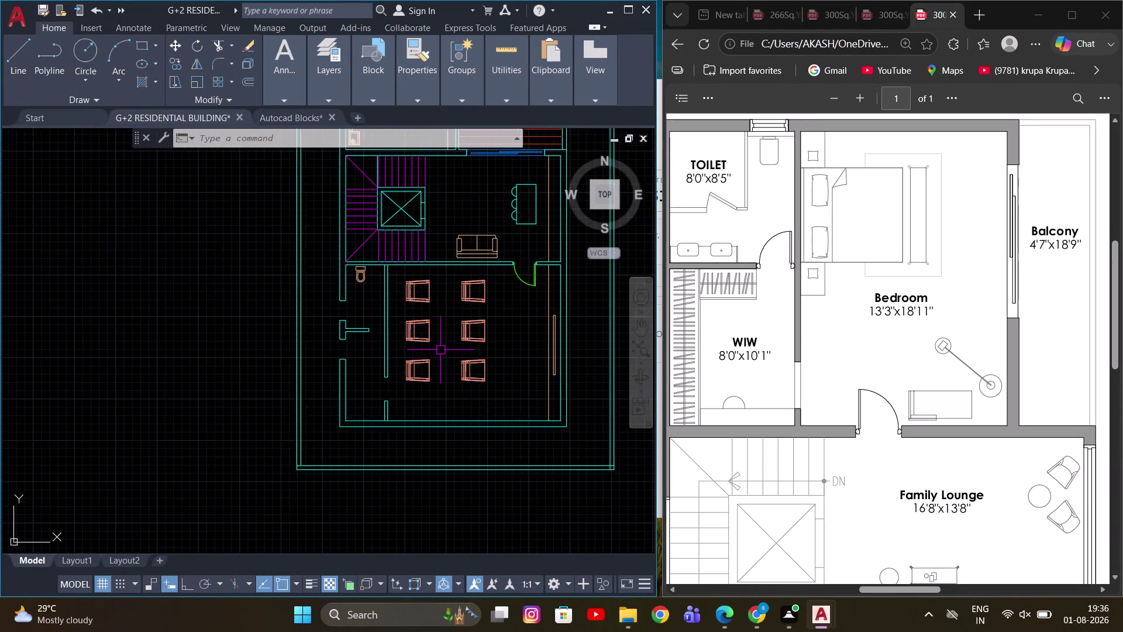
scroll(up, 3)
middle_drag(352, 318, 360, 355)
scroll(down, 3)
scroll(up, 3)
middle_drag(309, 263, 382, 262)
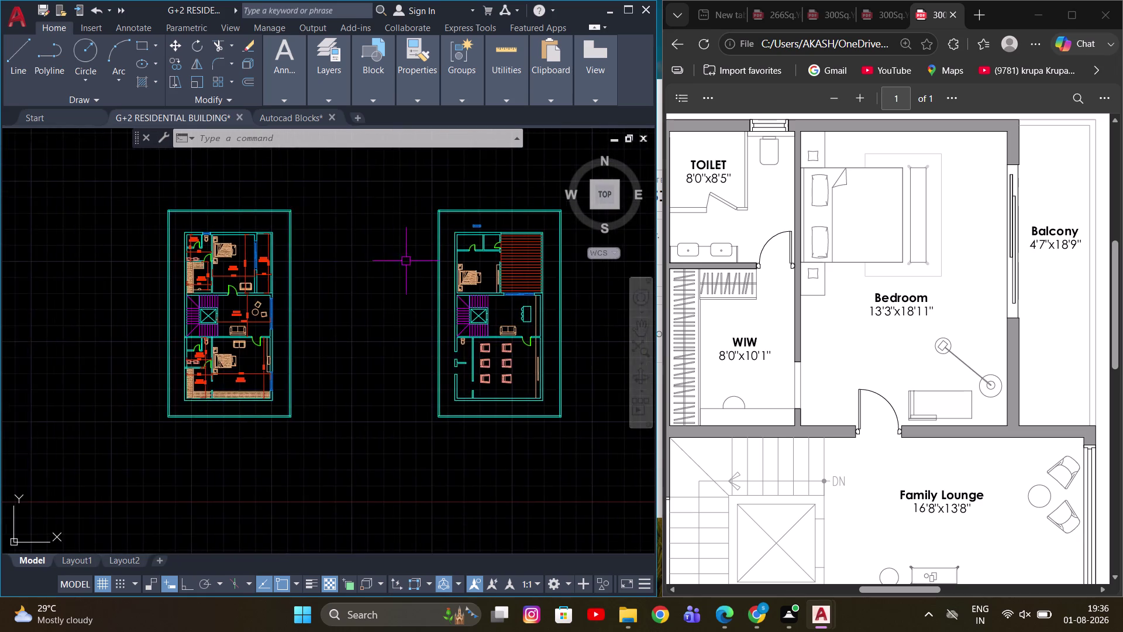
scroll(up, 3)
middle_drag(244, 314, 471, 302)
scroll(up, 3)
middle_click(327, 449)
scroll(down, 3)
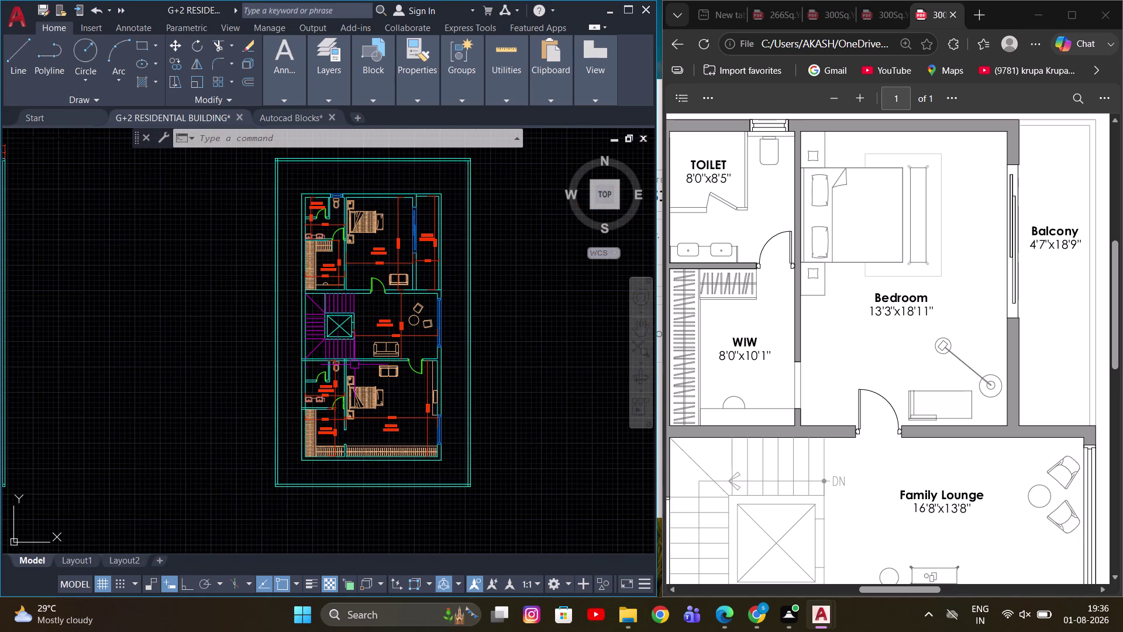
scroll(up, 3)
key(Escape)
key(r)
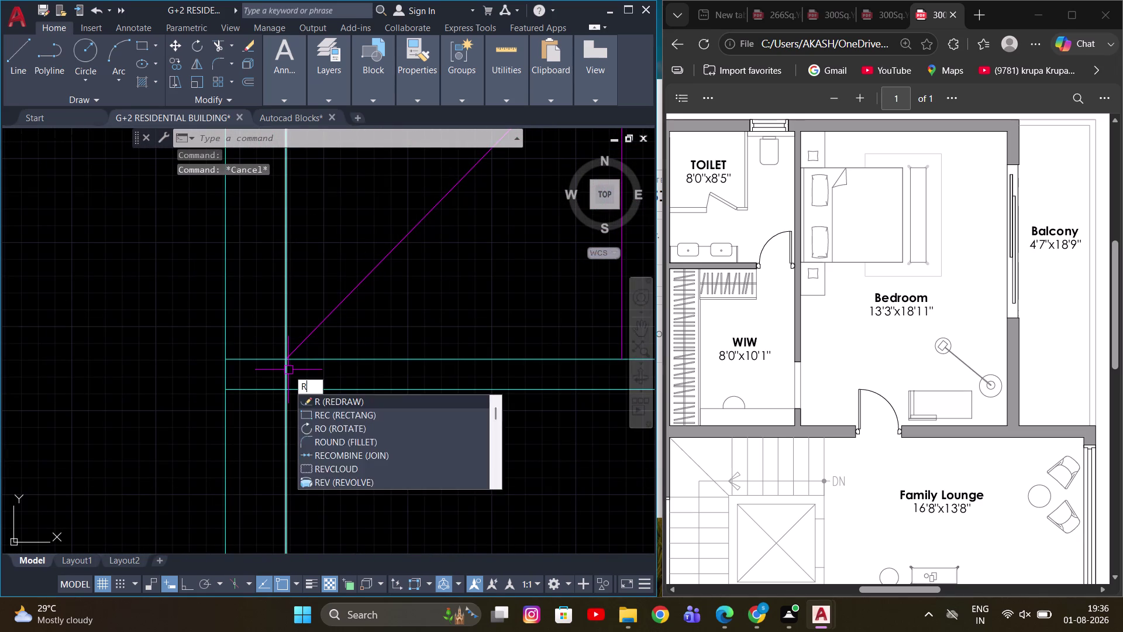
key(Escape)
Trim the overhanging line ends at the corner with fence drags.
text(TR)
key(space)
drag(246, 325, 252, 403)
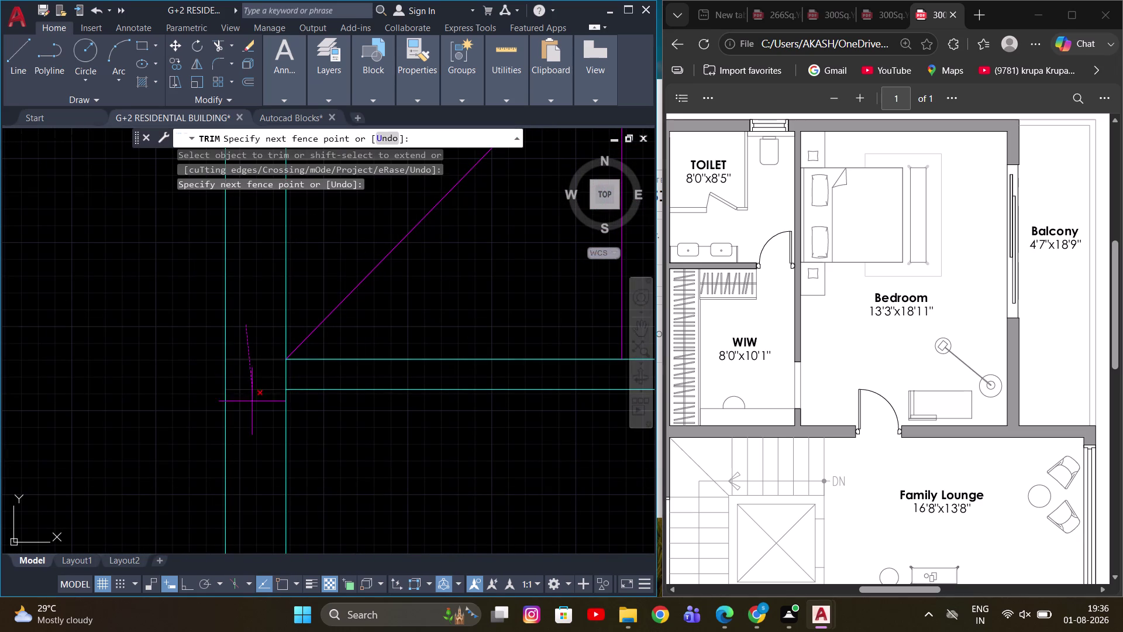
drag(252, 403, 292, 388)
key(ctrl+z)
drag(258, 339, 251, 406)
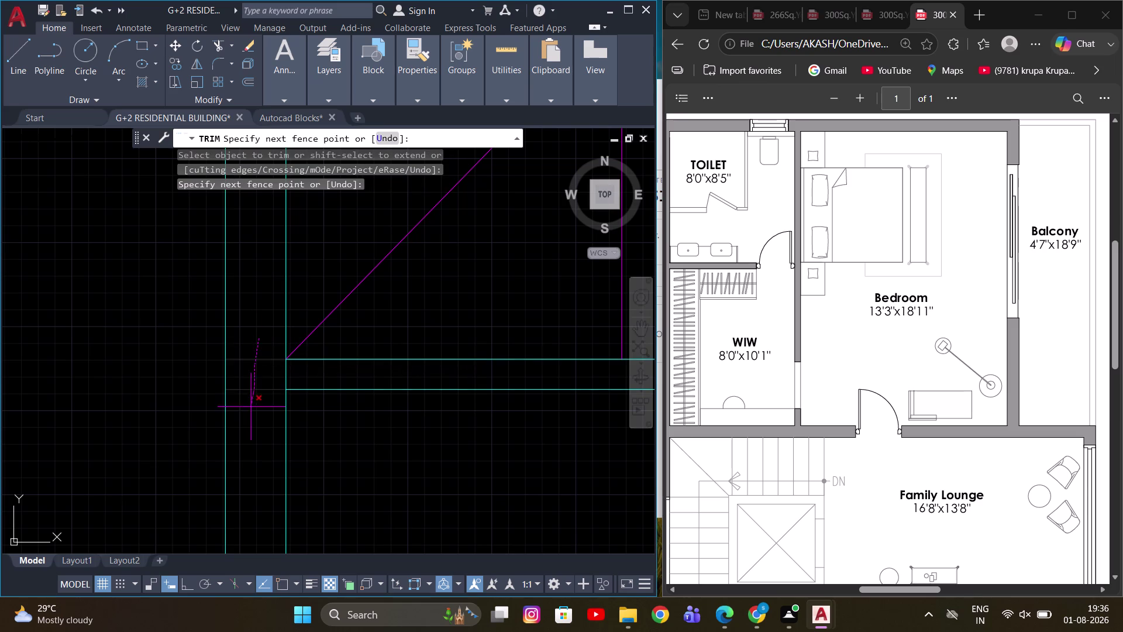
drag(251, 406, 313, 374)
scroll(down, 3)
key(Escape)
scroll(up, 3)
scroll(up, 3)
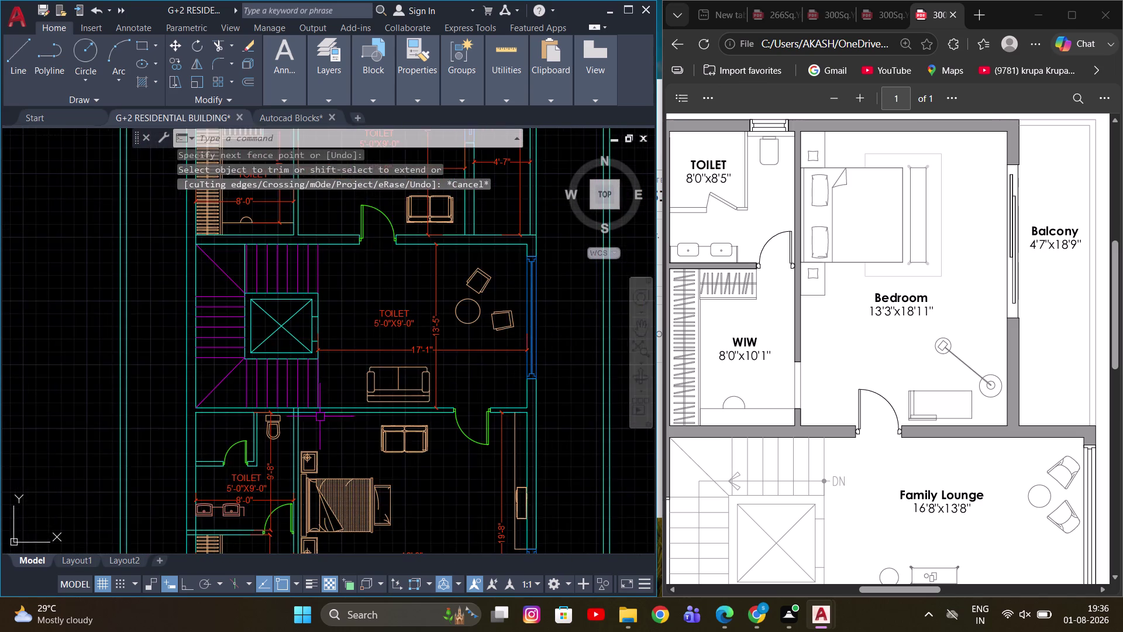
scroll(up, 3)
Restart TR and fence-trim the line end at the wall junction.
key(Escape)
key(t)
key(r)
key(space)
drag(252, 381, 331, 376)
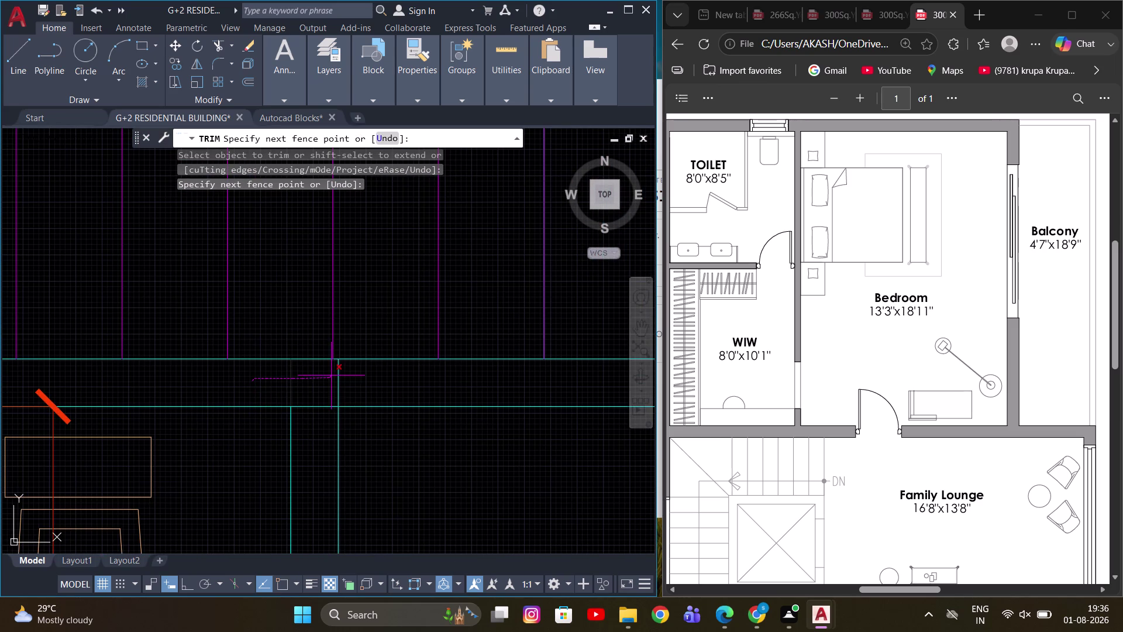
drag(331, 376, 358, 382)
scroll(down, 3)
key(Escape)
key(Escape)
Pan and zoom to centre the window beside the guest bedroom.
middle_drag(491, 407, 291, 373)
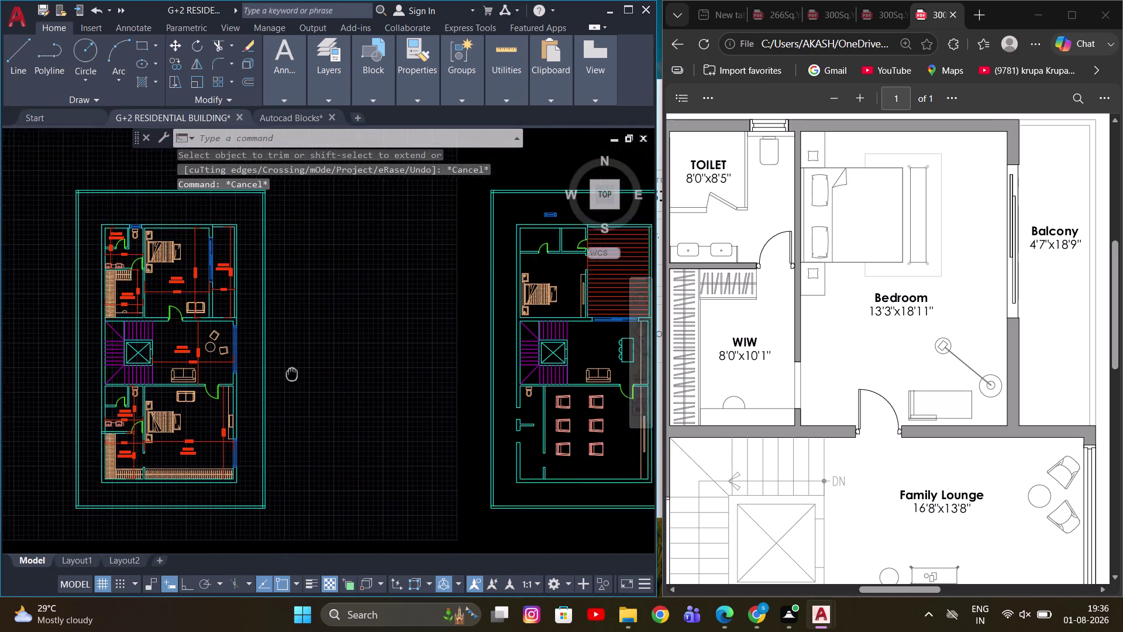
middle_drag(290, 374, 271, 369)
middle_drag(493, 361, 417, 359)
scroll(up, 3)
scroll(down, 3)
scroll(up, 3)
middle_drag(336, 334, 524, 334)
scroll(up, 3)
scroll(up, 3)
middle_drag(115, 382, 200, 366)
scroll(up, 3)
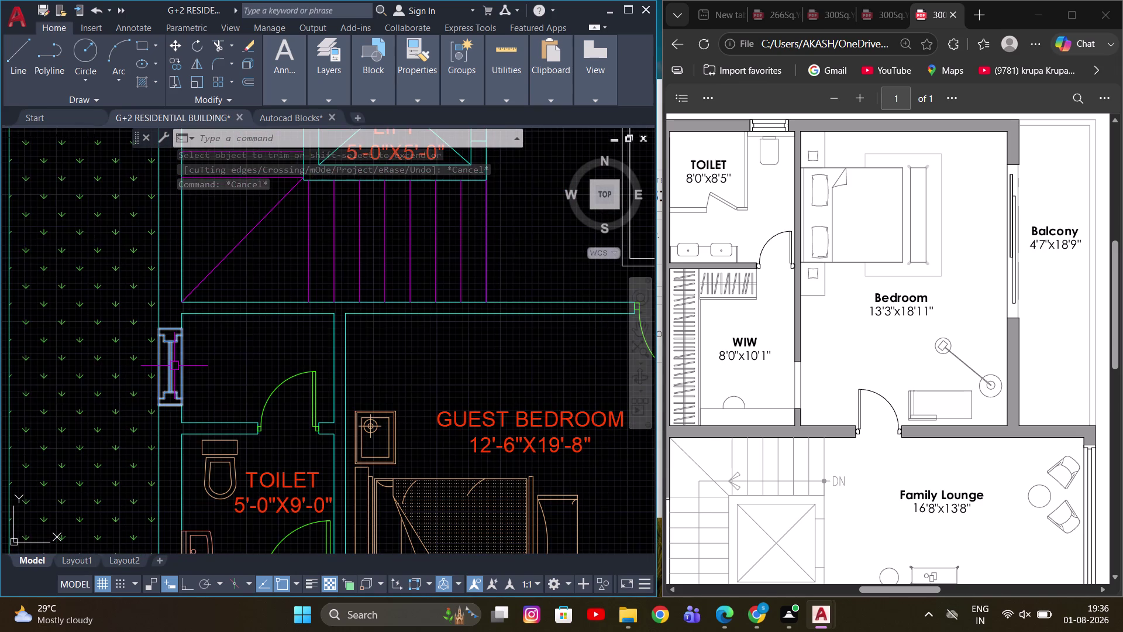
Copy the guest bedroom window with CO into two wall positions on the second floor plan.
click(174, 365)
key(c)
key(o)
key(space)
scroll(up, 3)
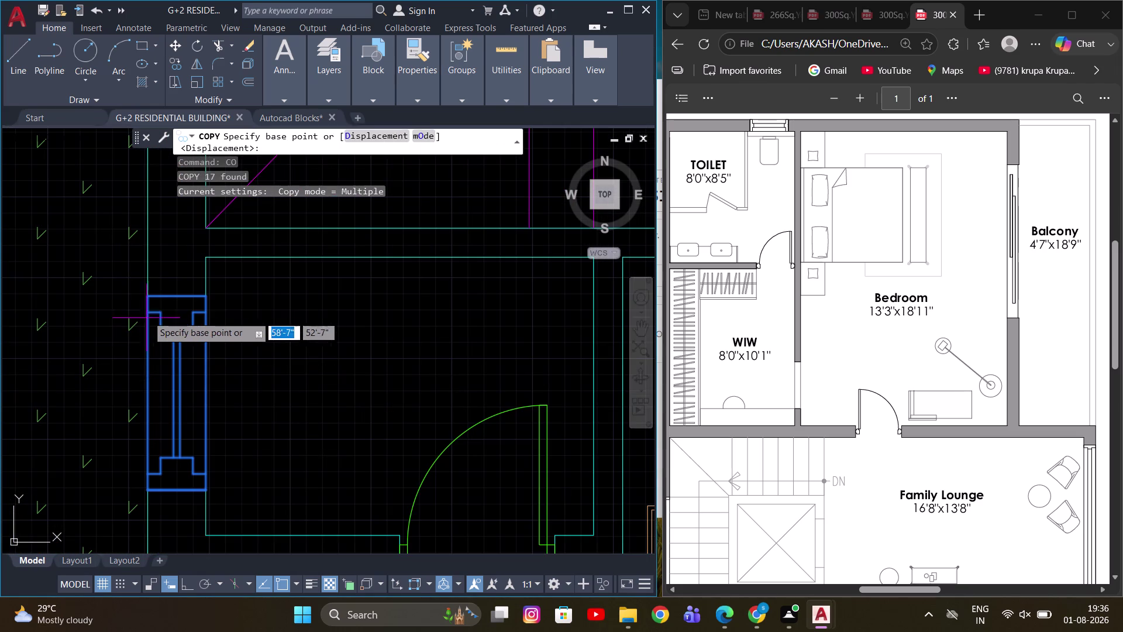
click(145, 296)
scroll(down, 3)
middle_drag(553, 396, 142, 393)
scroll(down, 3)
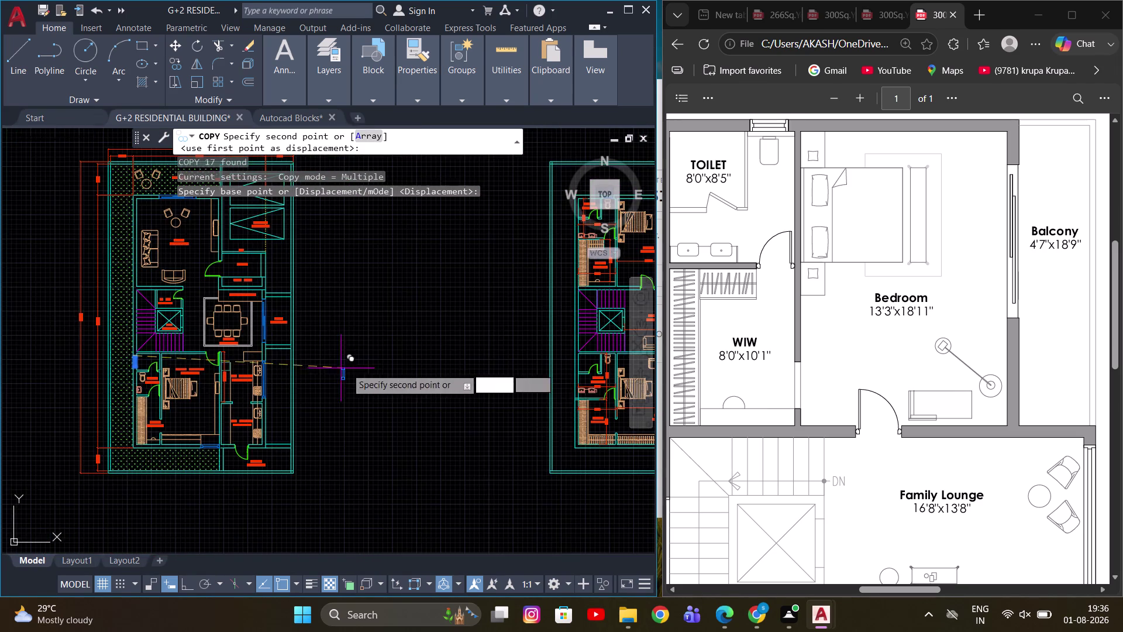
middle_drag(465, 380, 331, 383)
scroll(up, 3)
scroll(down, 3)
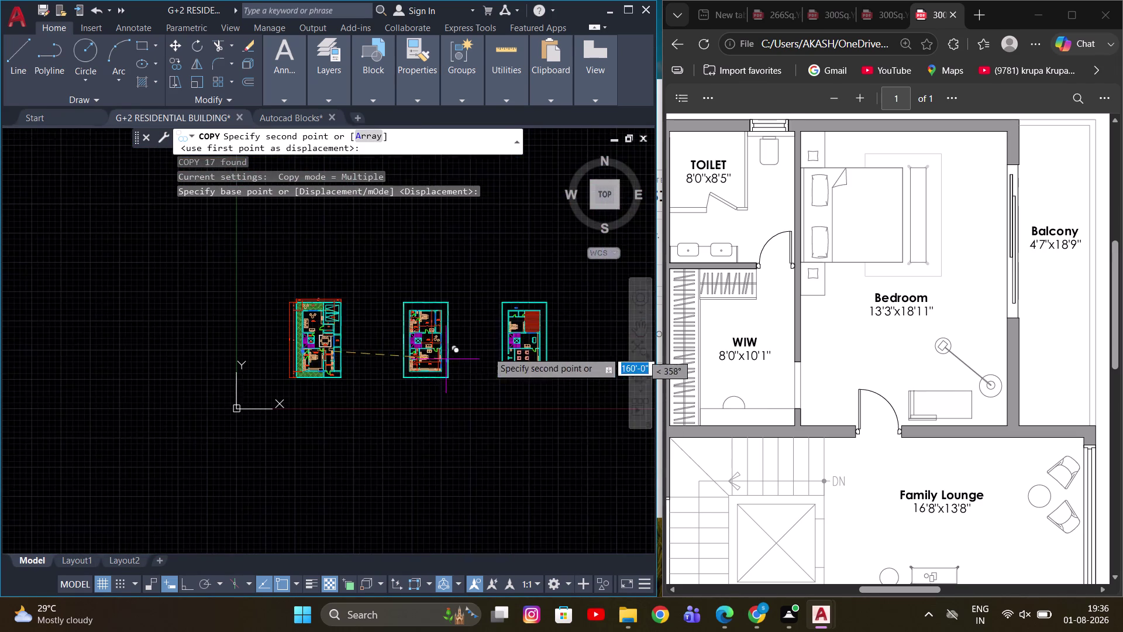
scroll(up, 3)
click(454, 389)
scroll(down, 3)
scroll(up, 3)
click(424, 329)
scroll(down, 3)
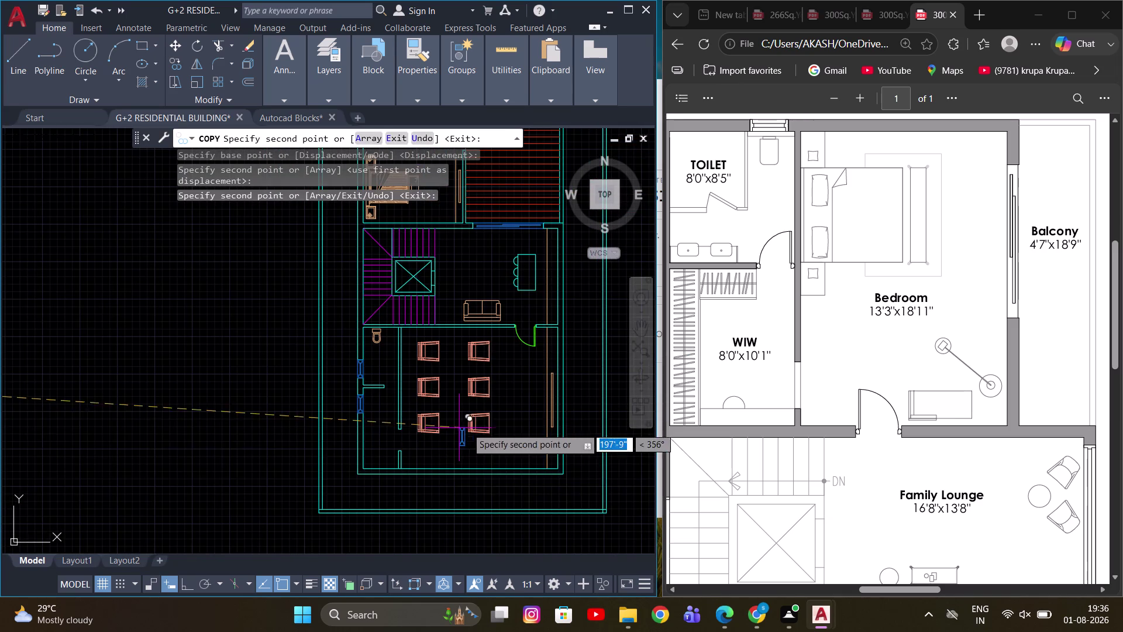
Pan along the second floor walls toward the staircase, then end the copy.
middle_drag(455, 463, 434, 520)
scroll(up, 3)
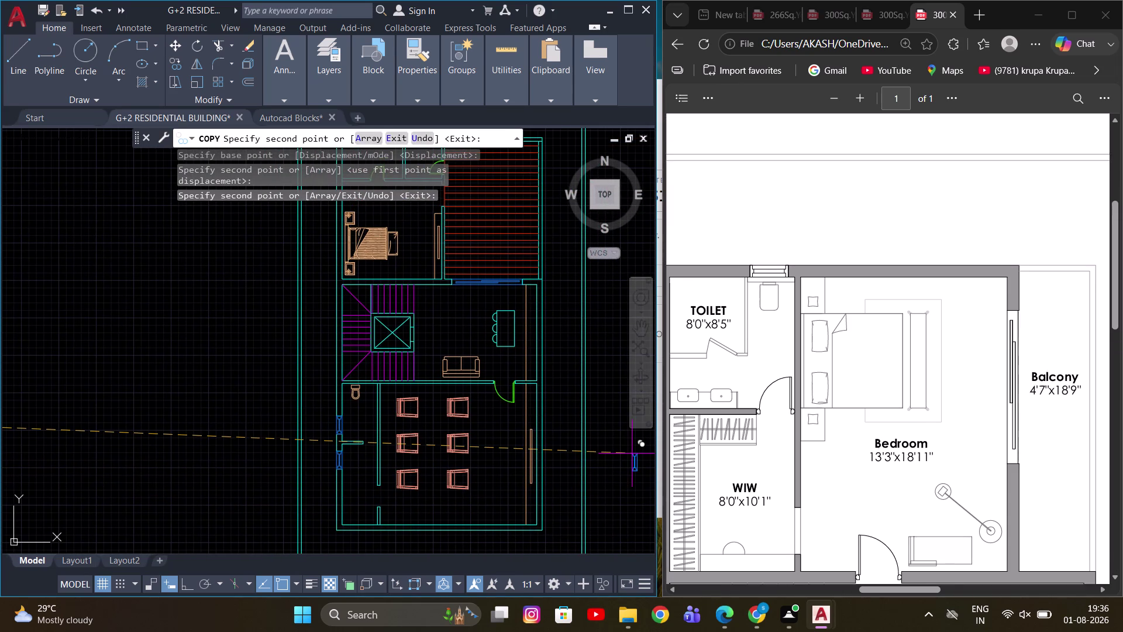
scroll(down, 3)
scroll(down, 3)
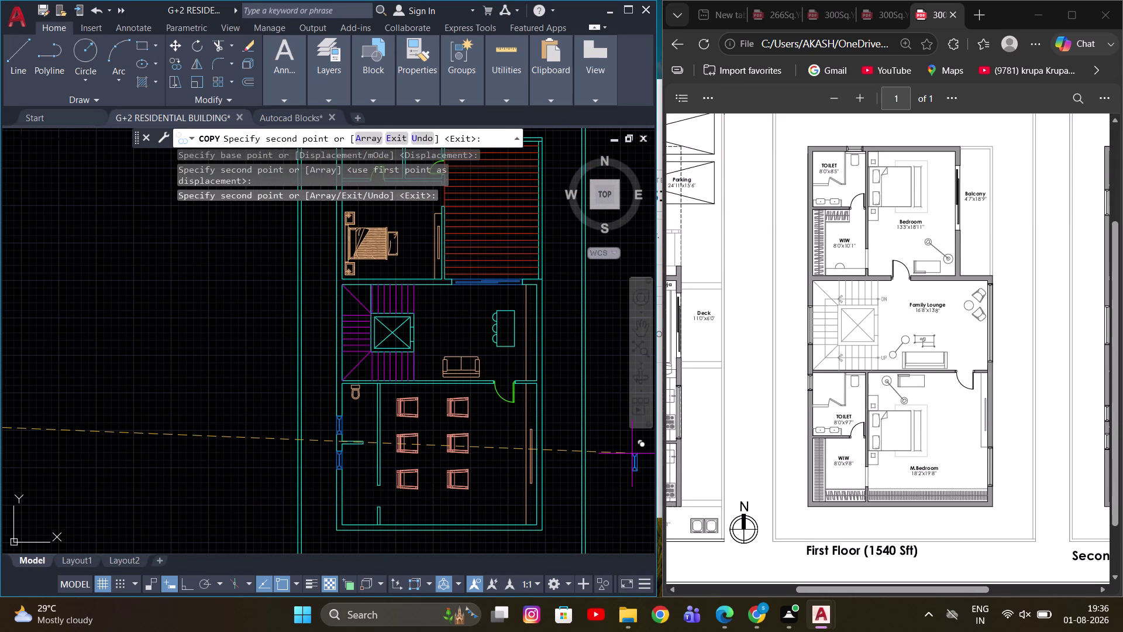
scroll(up, 3)
middle_drag(348, 345, 382, 398)
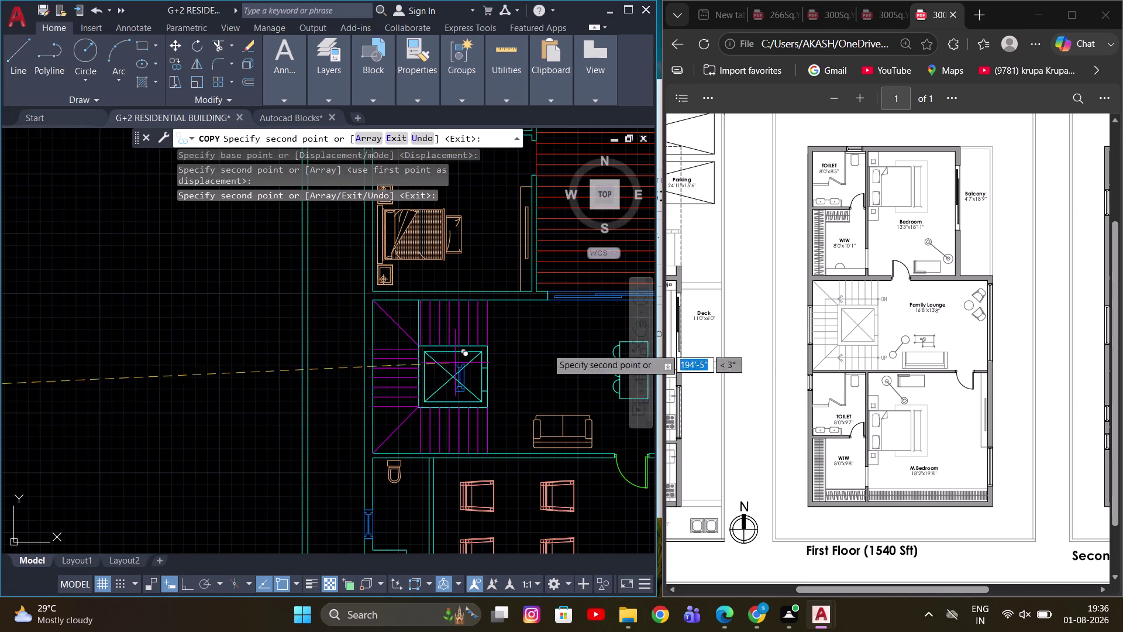
scroll(down, 3)
scroll(down, 3)
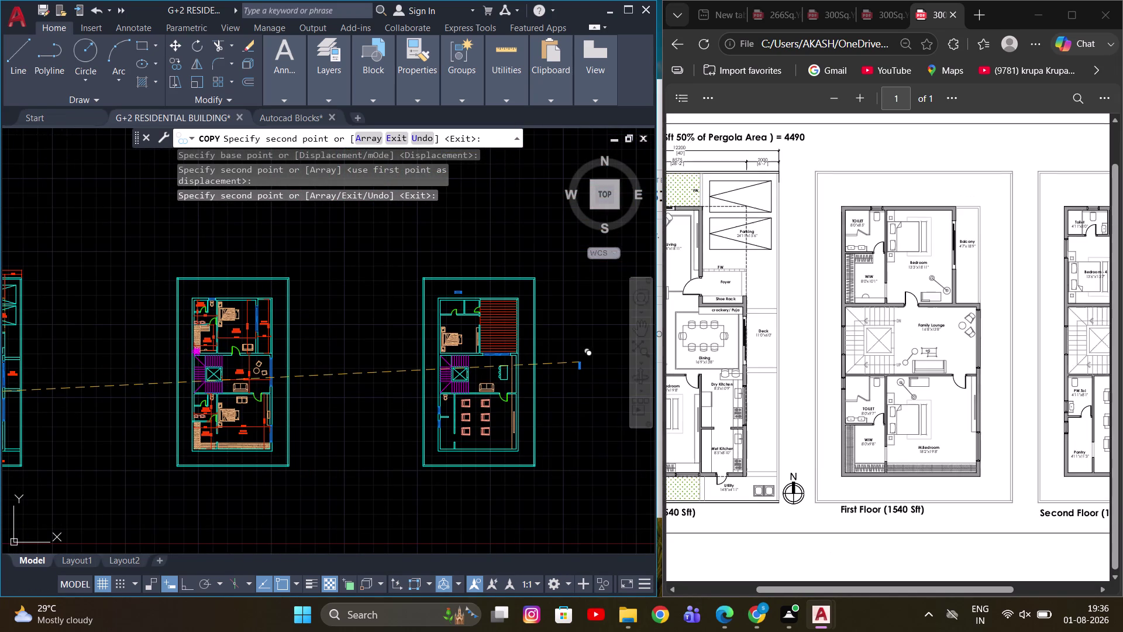
scroll(down, 3)
scroll(up, 3)
scroll(up, 3)
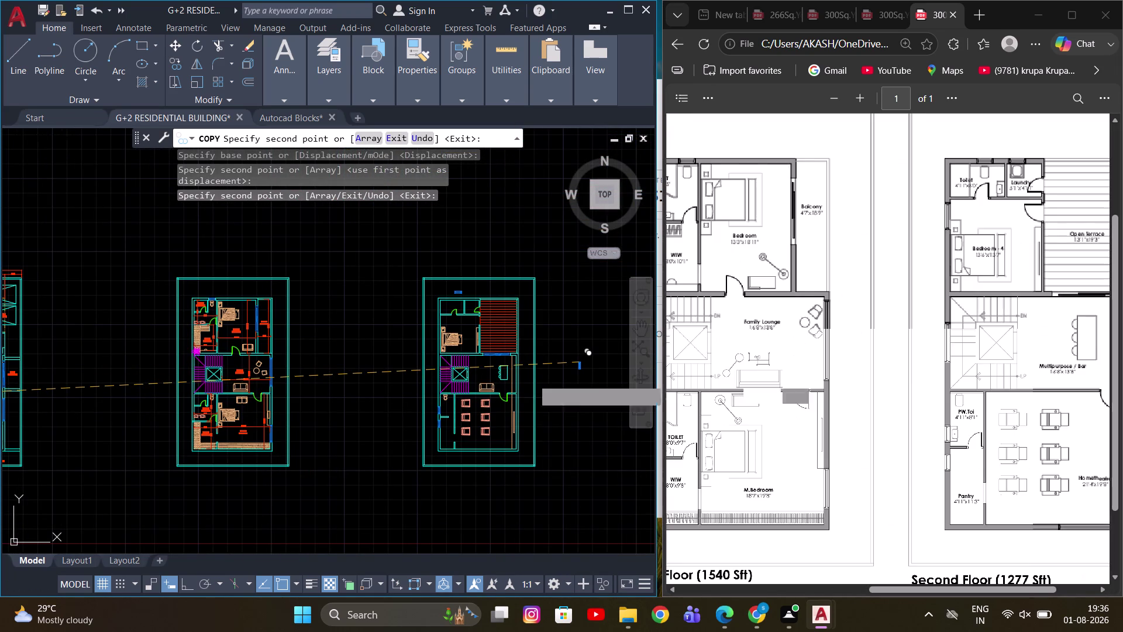
middle_drag(369, 381, 475, 358)
scroll(up, 3)
scroll(up, 3)
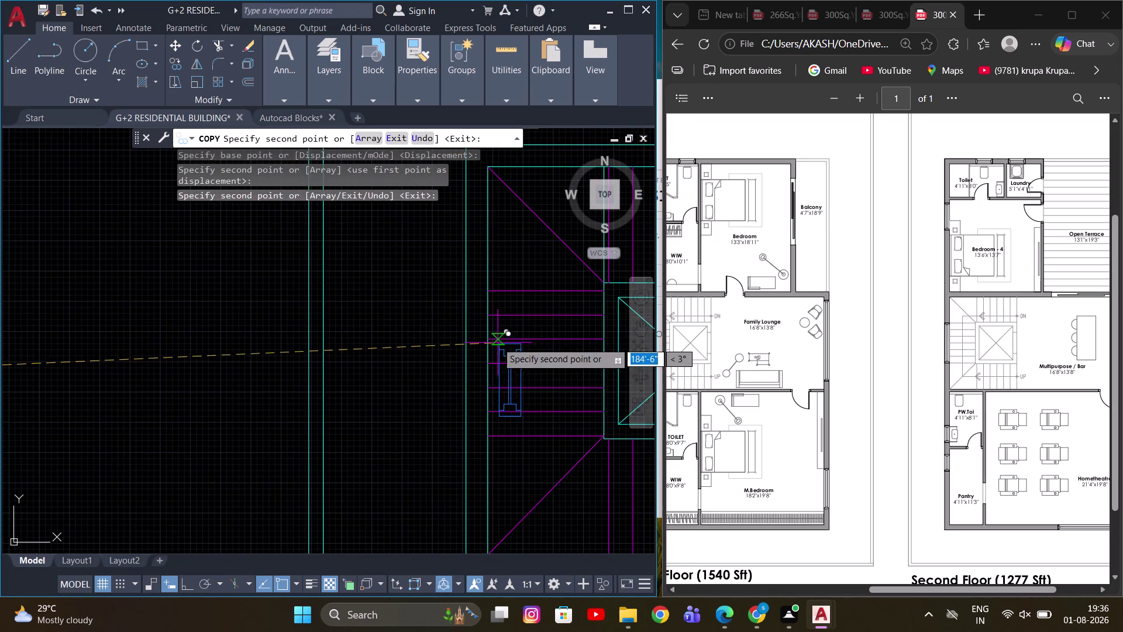
key(Escape)
Draw a horizontal XL construction line through the second floor staircase.
scroll(down, 3)
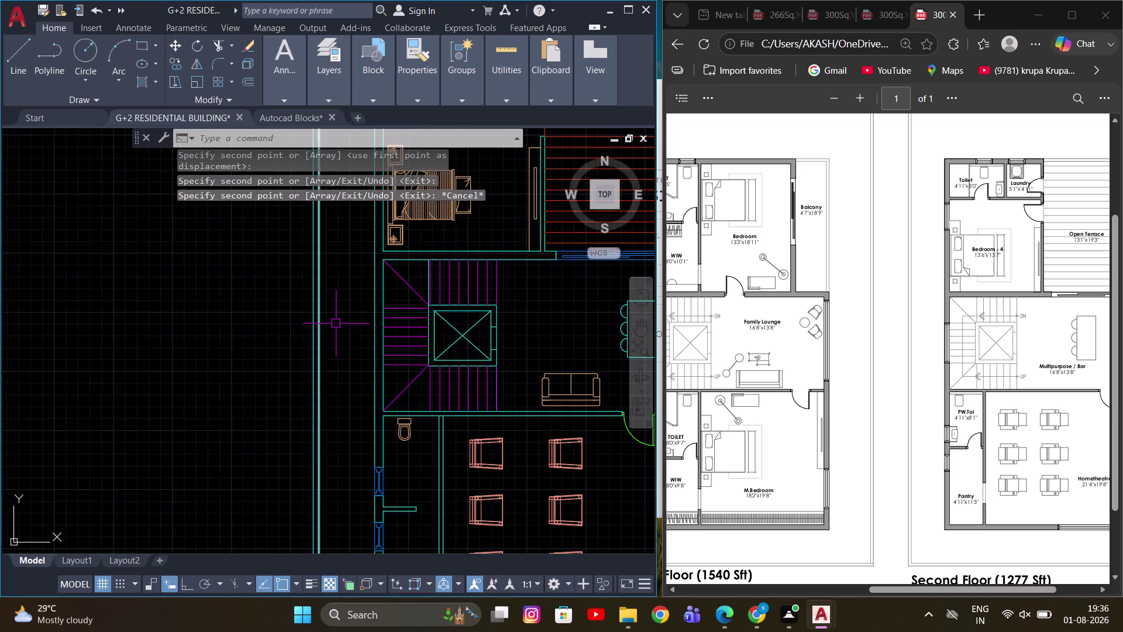
scroll(up, 3)
key(Escape)
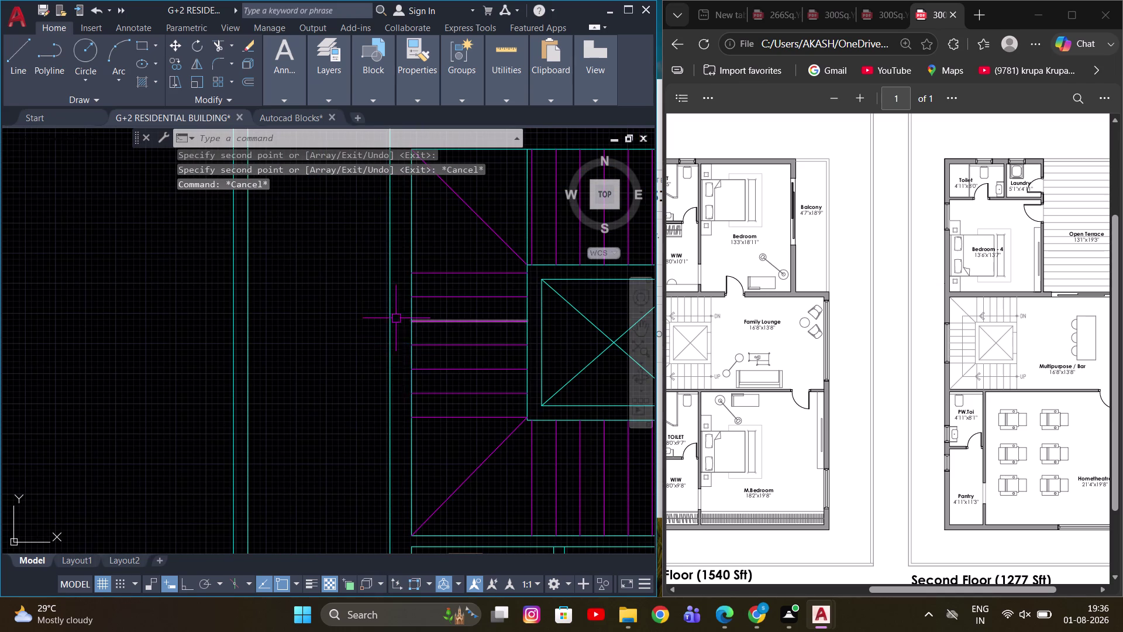
scroll(down, 3)
scroll(up, 3)
text(XL)
key(space)
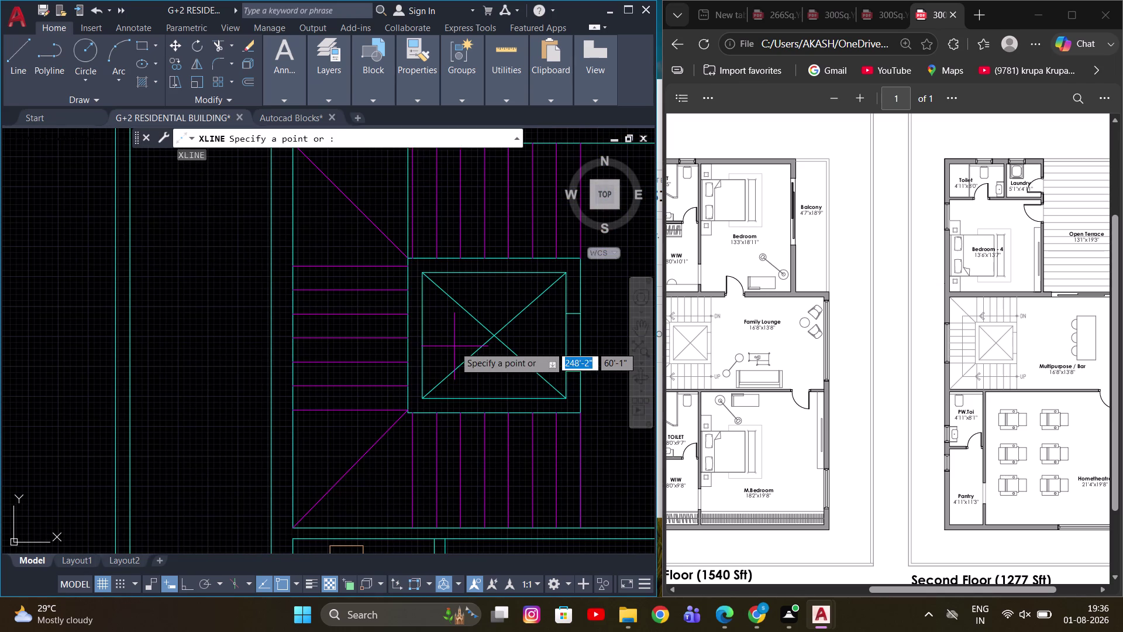
text(J)
key(BackSpace)
key(h)
key(space)
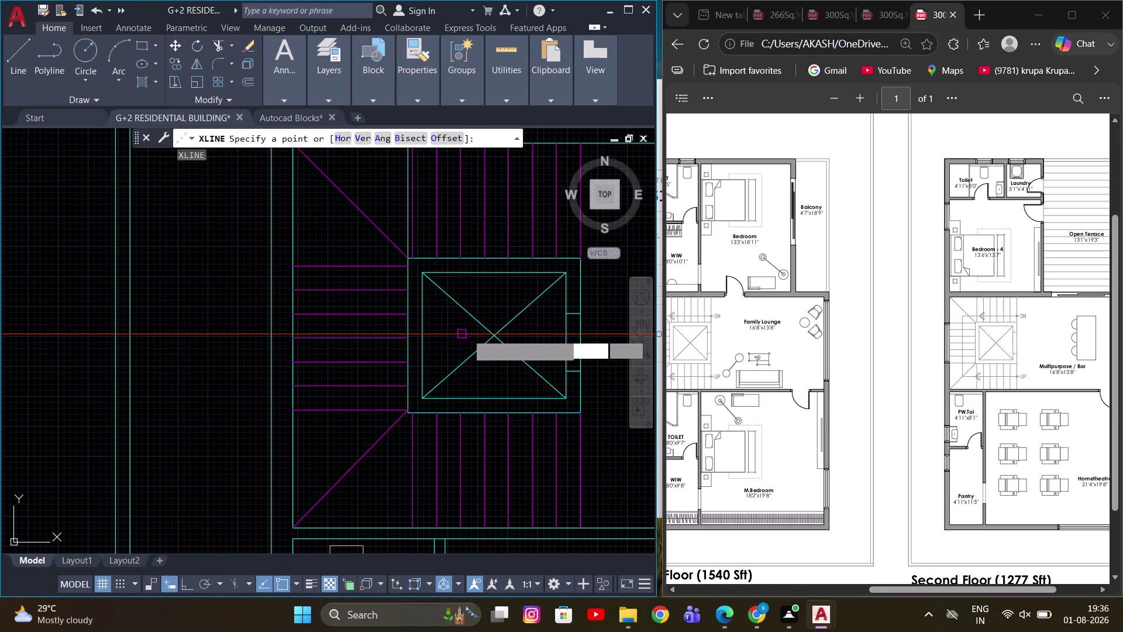
click(493, 340)
key(Escape)
Start the Offset command, zoom around the staircase, then cancel it.
scroll(up, 3)
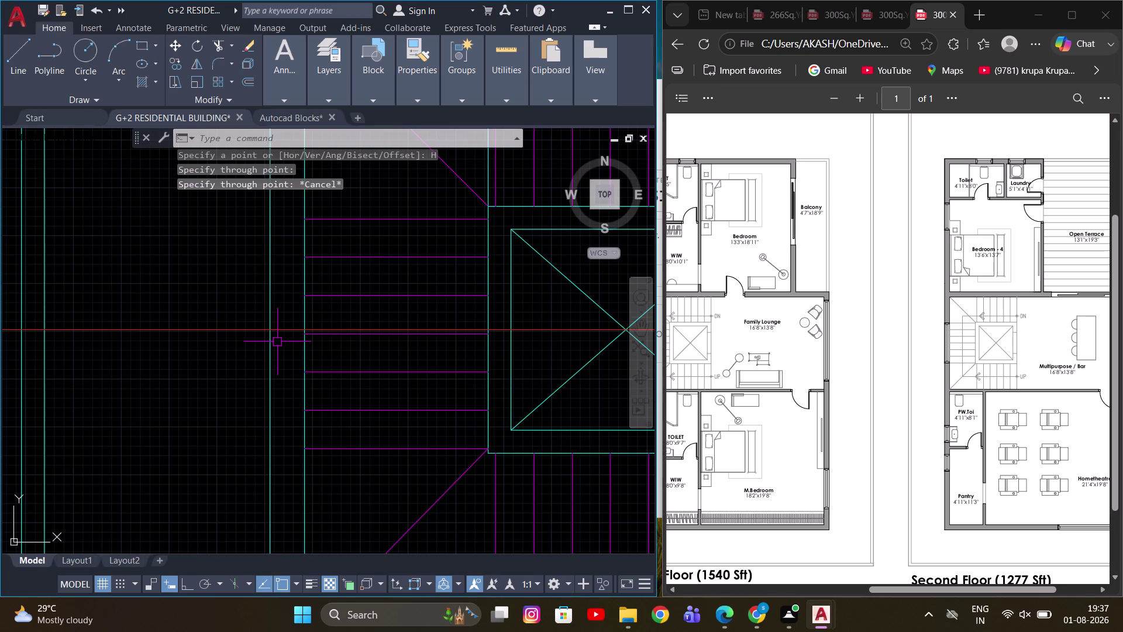
text(O)
key(space)
scroll(down, 3)
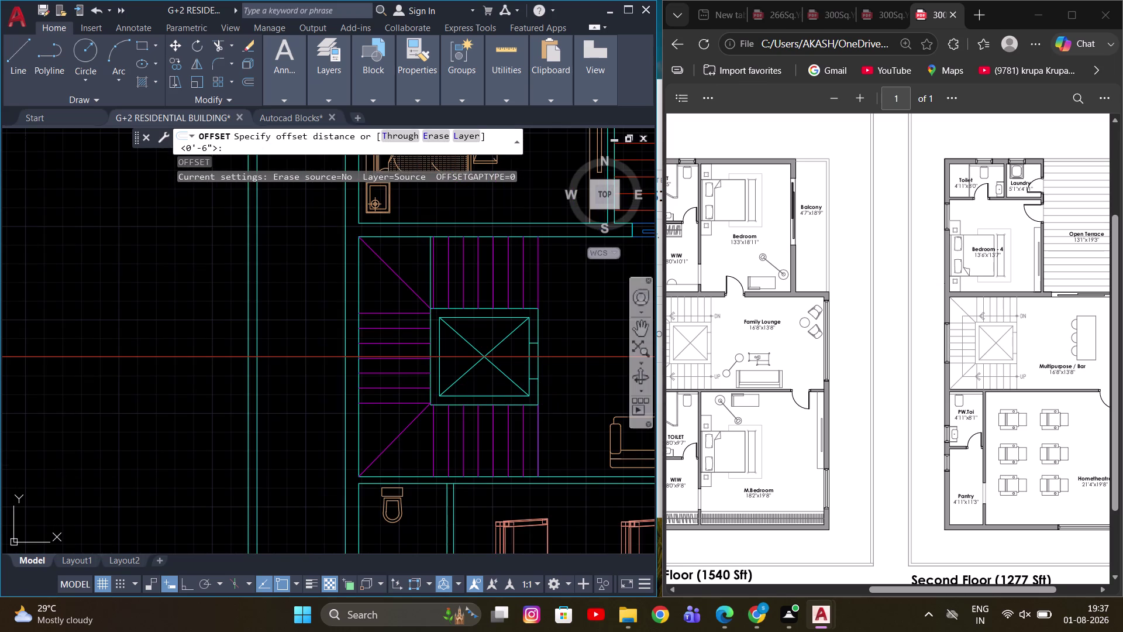
scroll(up, 3)
scroll(up, 3)
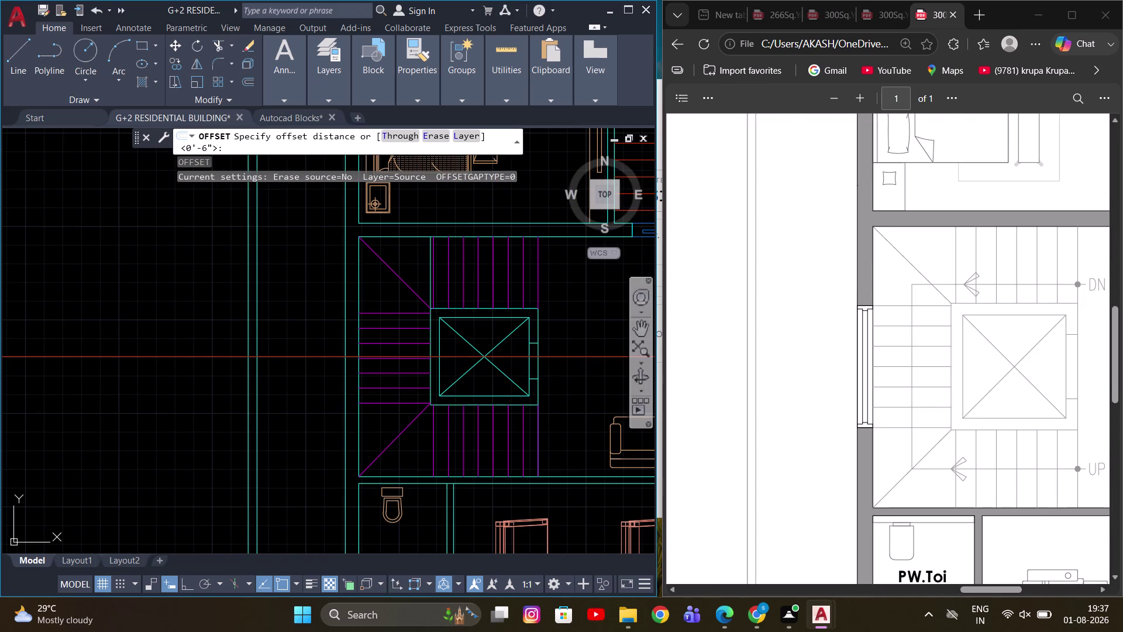
scroll(down, 3)
scroll(up, 3)
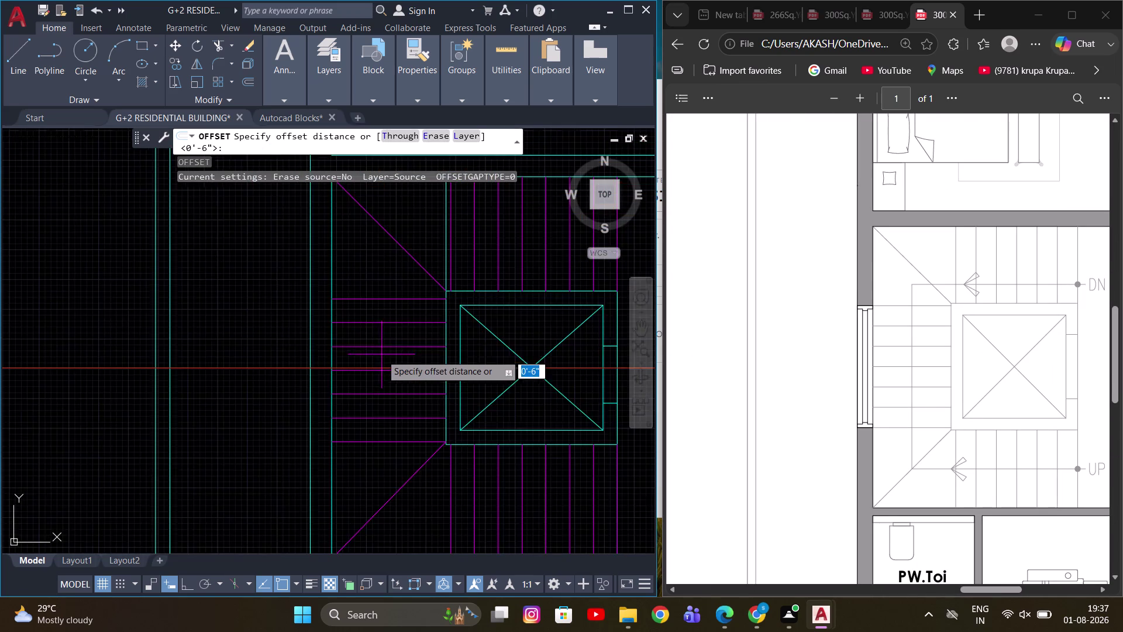
scroll(up, 3)
key(Escape)
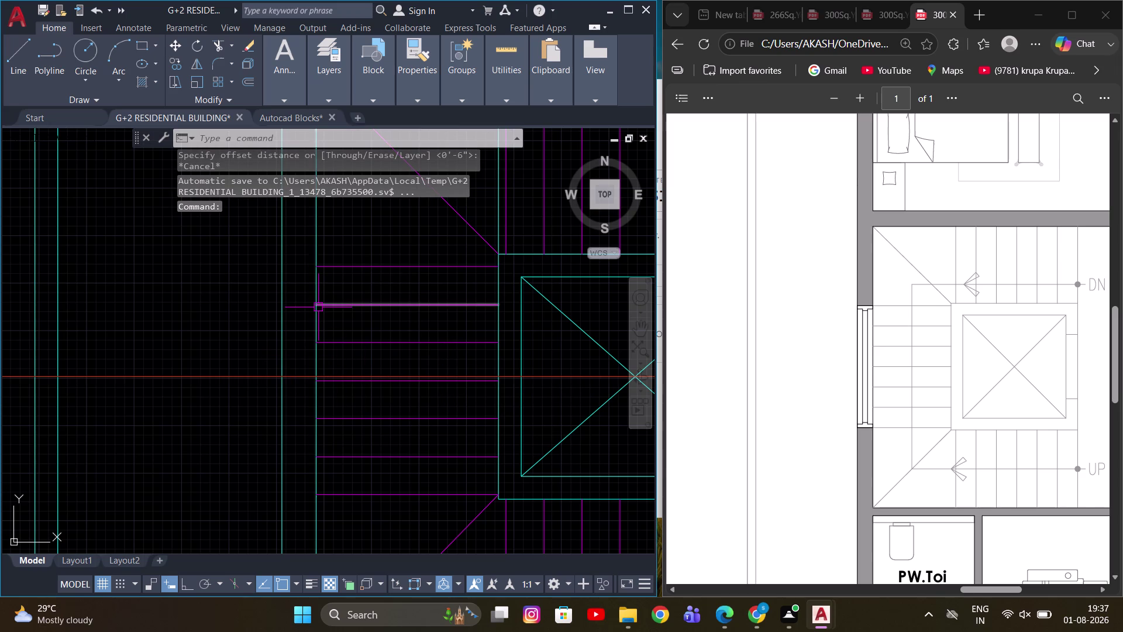
Add a 5'-0" linear dimension beside the second-floor staircase with DLI.
key(d)
key(l)
key(i)
key(space)
click(318, 271)
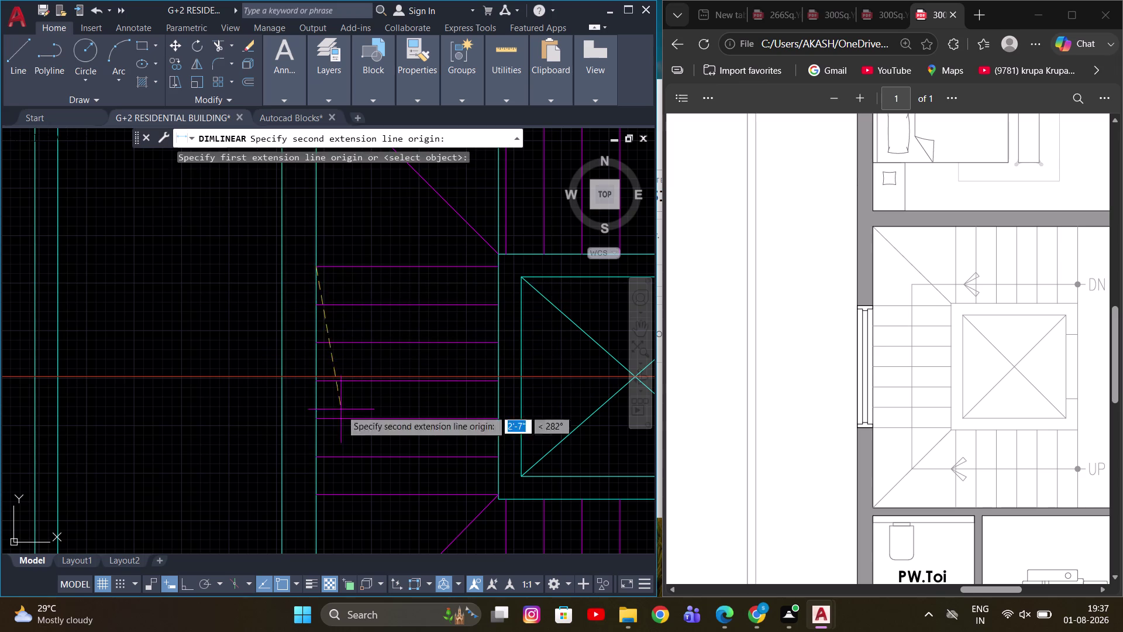
click(315, 497)
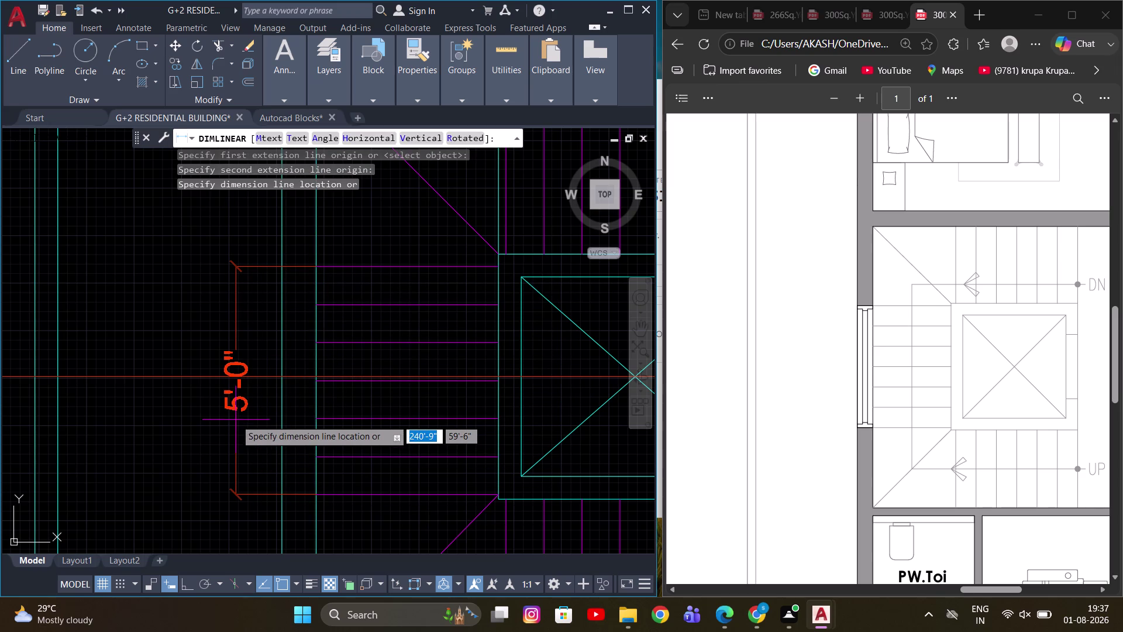
click(236, 419)
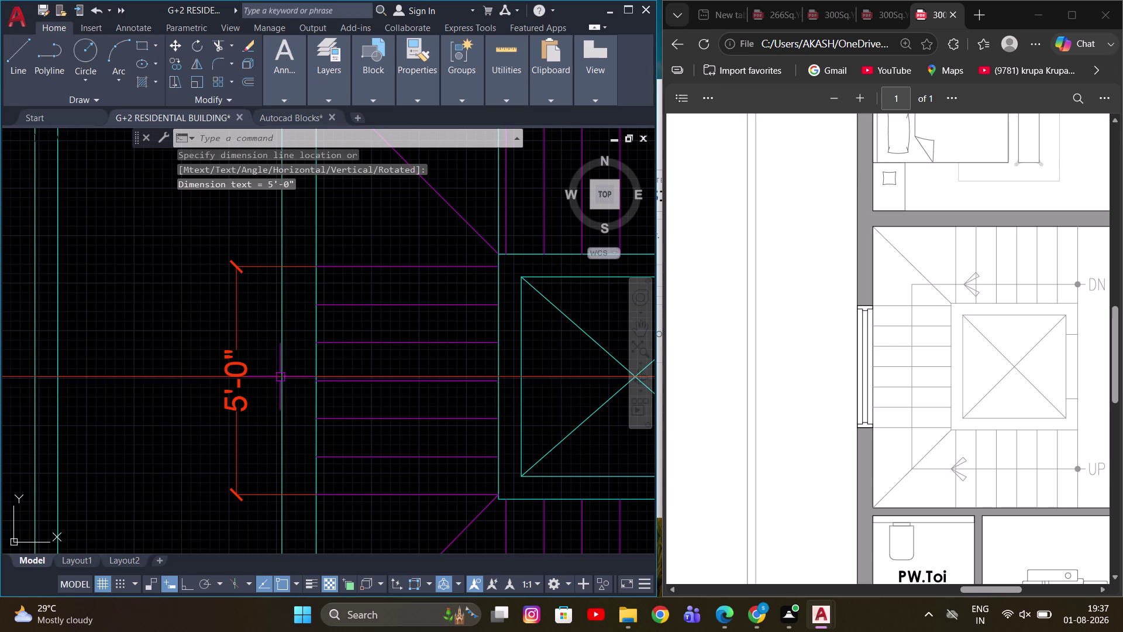
click(267, 378)
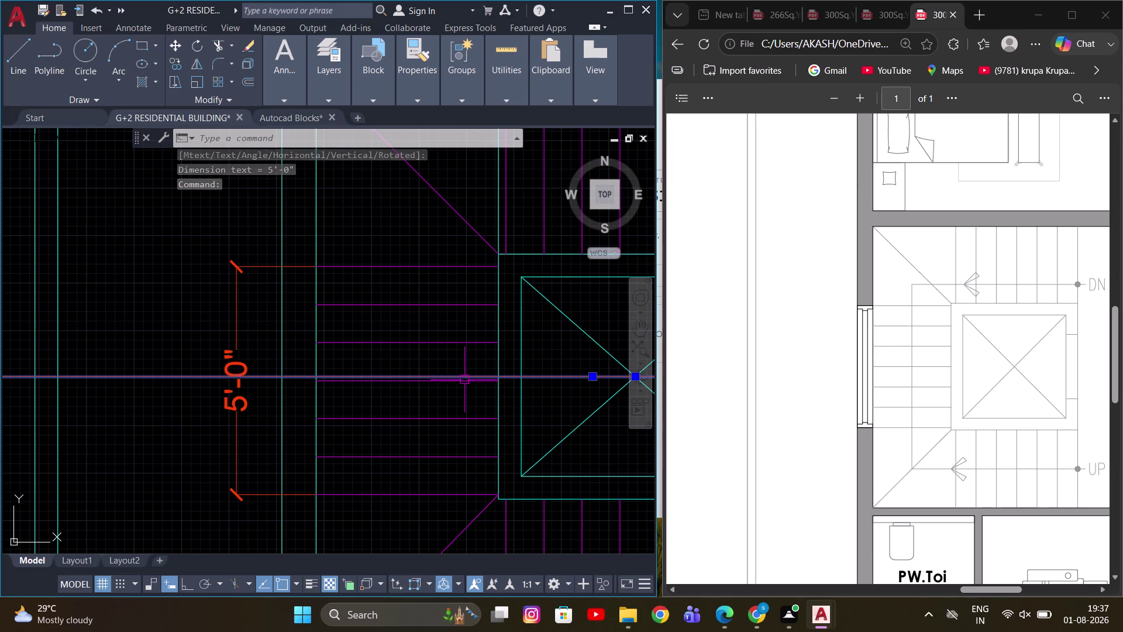
Try stretching the landing line's end, then cancel the stretch.
scroll(up, 3)
scroll(down, 3)
drag(605, 383, 595, 387)
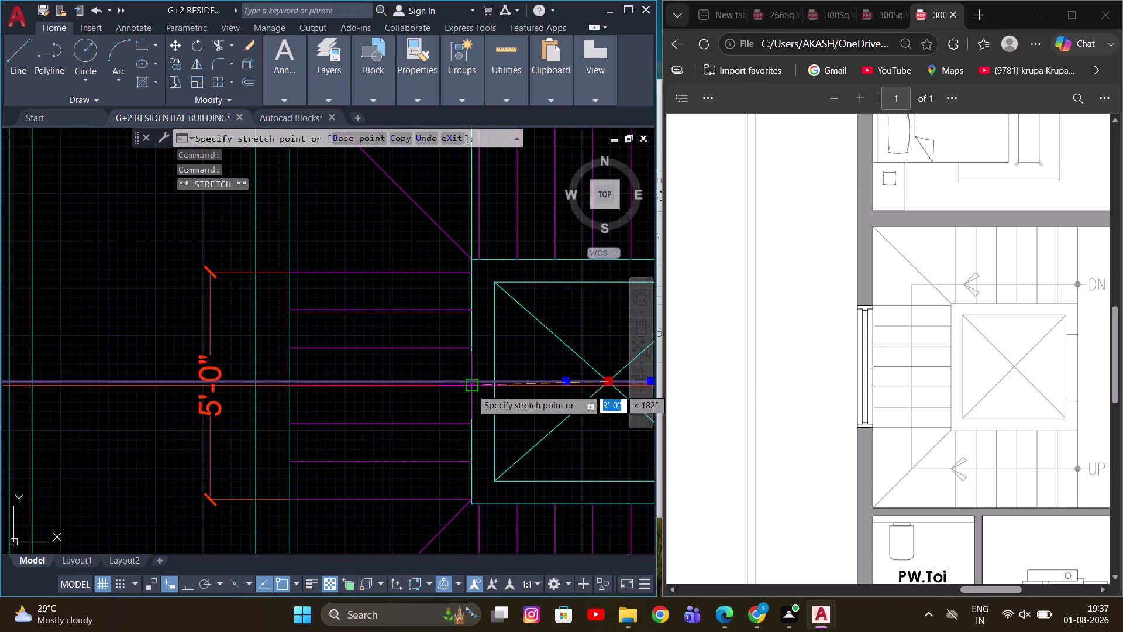
click(471, 388)
key(Escape)
key(Escape)
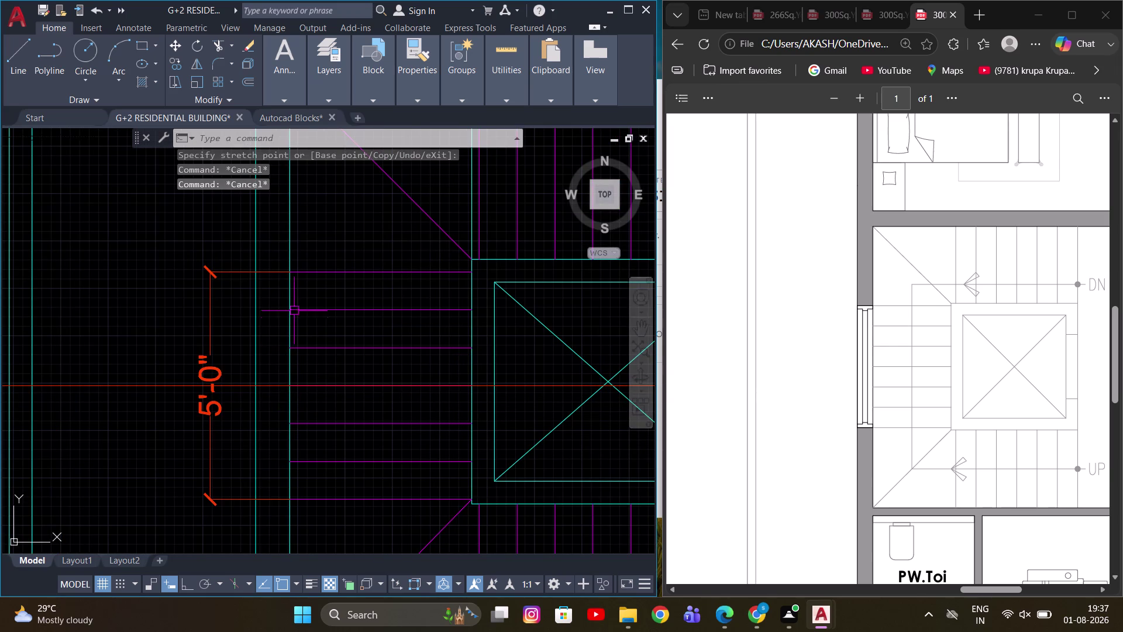
key(Escape)
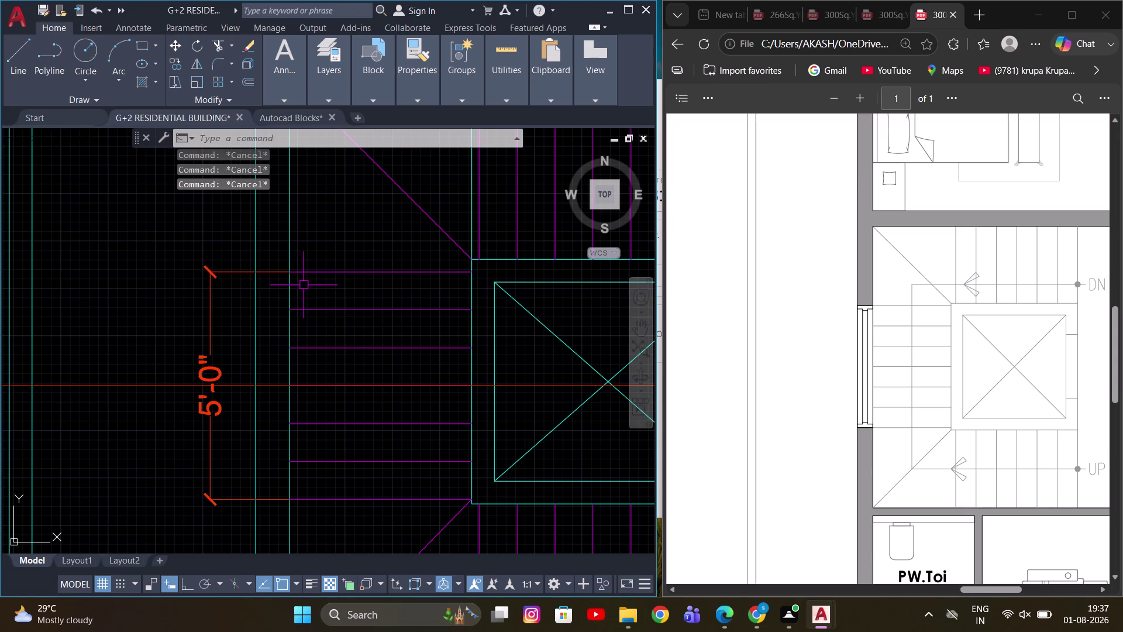
Attempt drawing a line at the landing, then cancel it.
key(l)
key(space)
click(289, 272)
click(255, 273)
key(Escape)
middle_drag(293, 391, 323, 305)
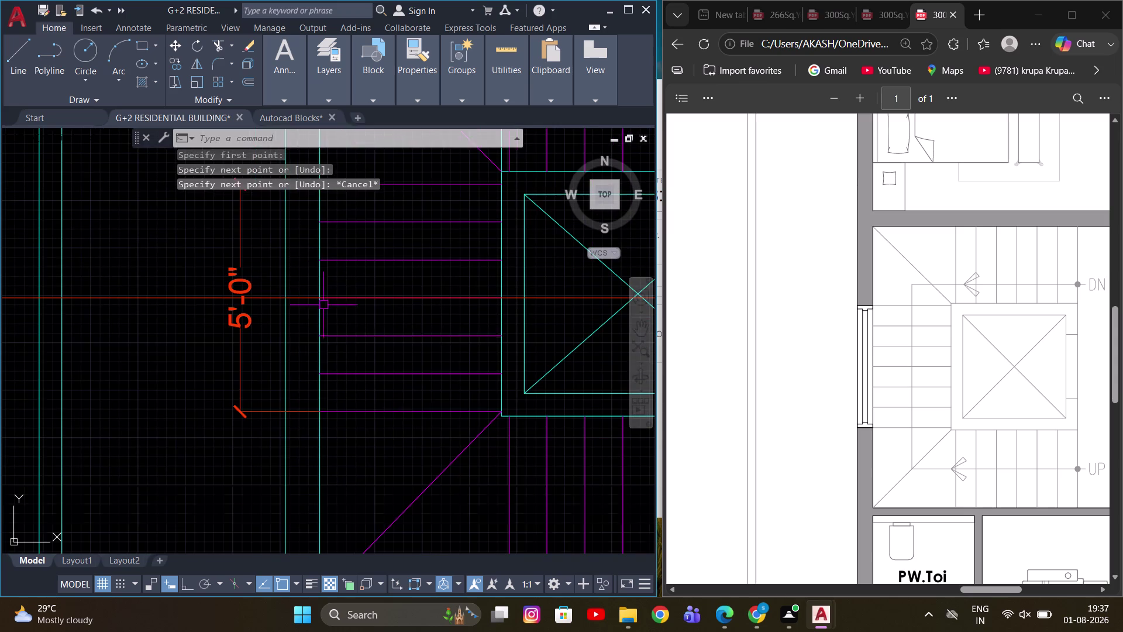
key(space)
drag(317, 410, 307, 410)
click(280, 409)
key(Escape)
scroll(up, 3)
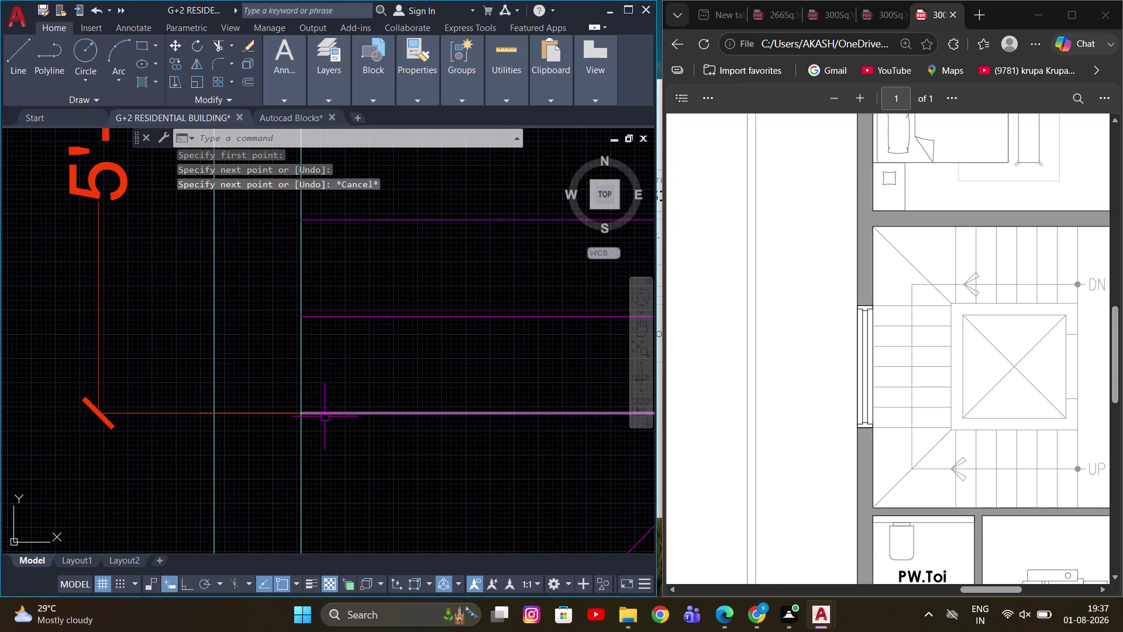
scroll(down, 3)
key(Escape)
Try trimming the landing lines with fence selections, then exit TRIM.
middle_drag(316, 336, 314, 407)
scroll(down, 3)
text(T)
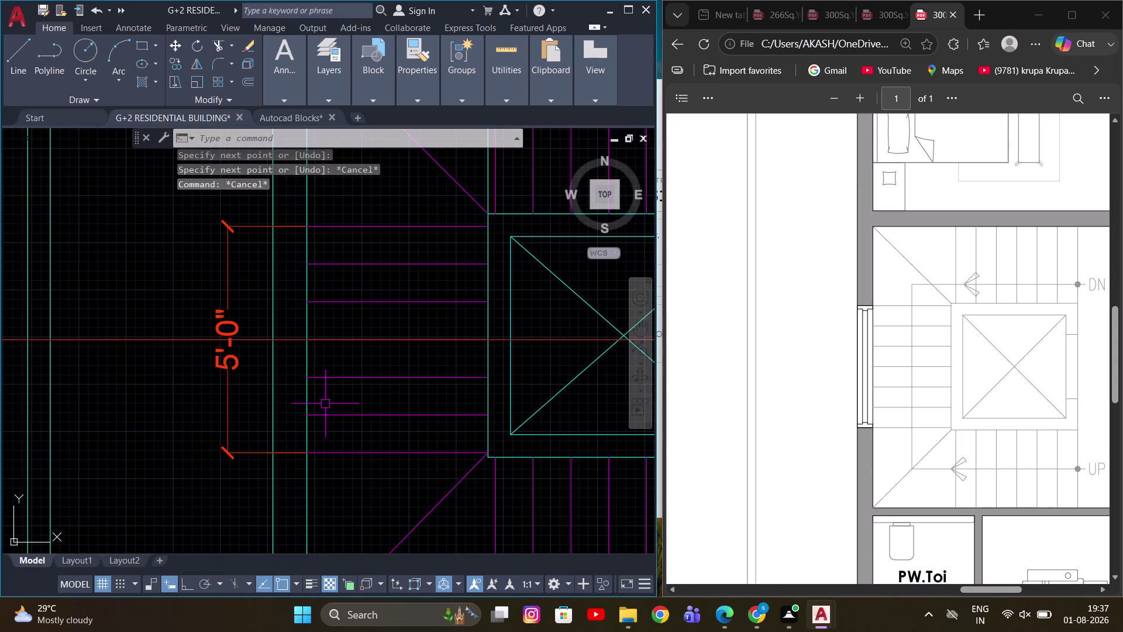
text(R)
key(space)
drag(328, 395, 322, 393)
click(254, 389)
drag(317, 350, 303, 357)
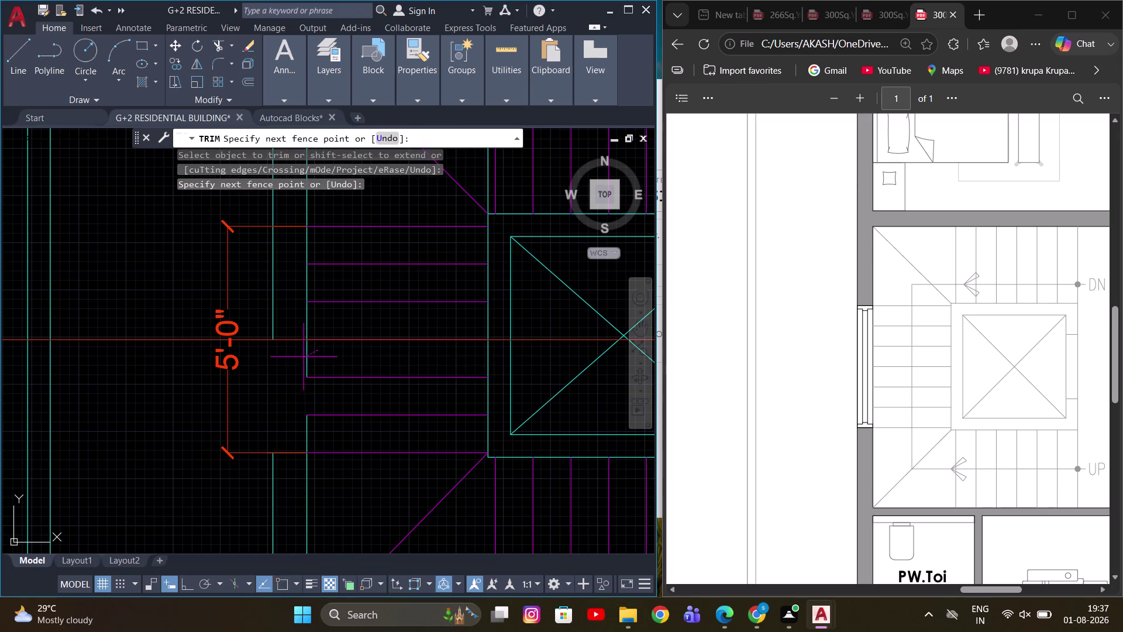
drag(303, 357, 282, 361)
drag(319, 314, 273, 309)
drag(324, 280, 246, 281)
drag(322, 249, 274, 246)
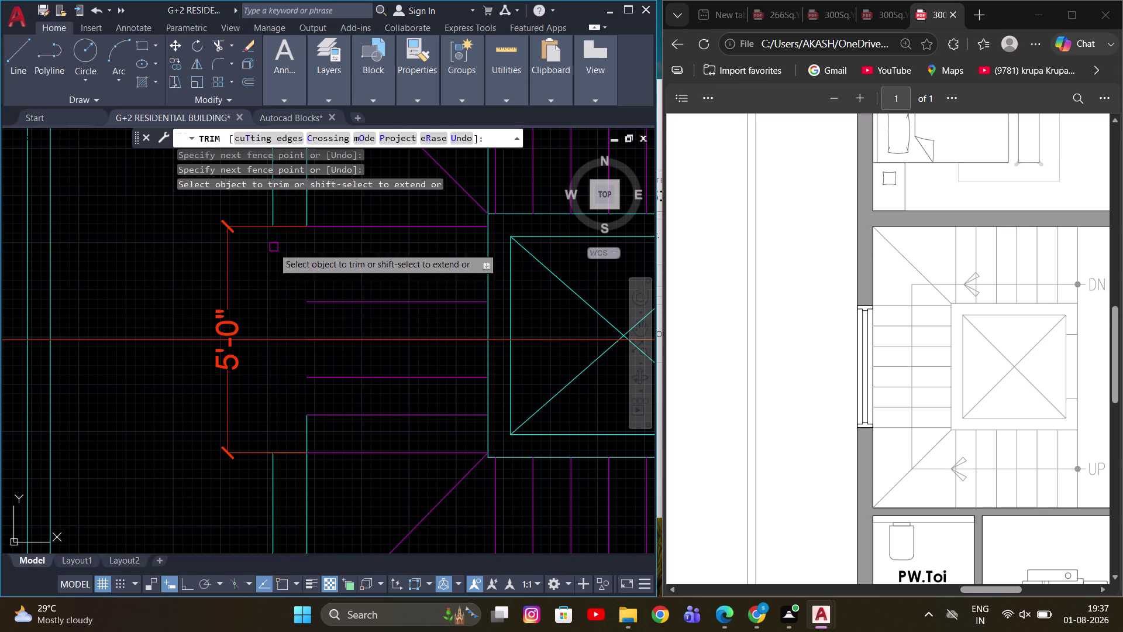
click(308, 436)
key(Escape)
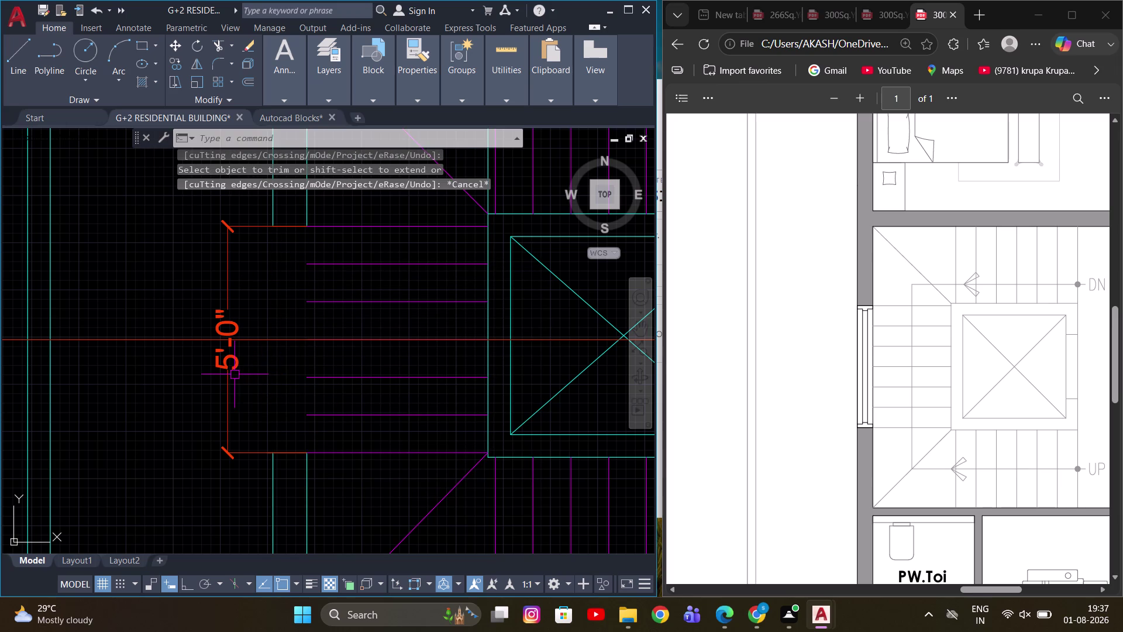
Select the stray landing line and erase it.
click(234, 375)
click(224, 355)
key(e)
key(space)
scroll(down, 3)
middle_drag(324, 370, 372, 333)
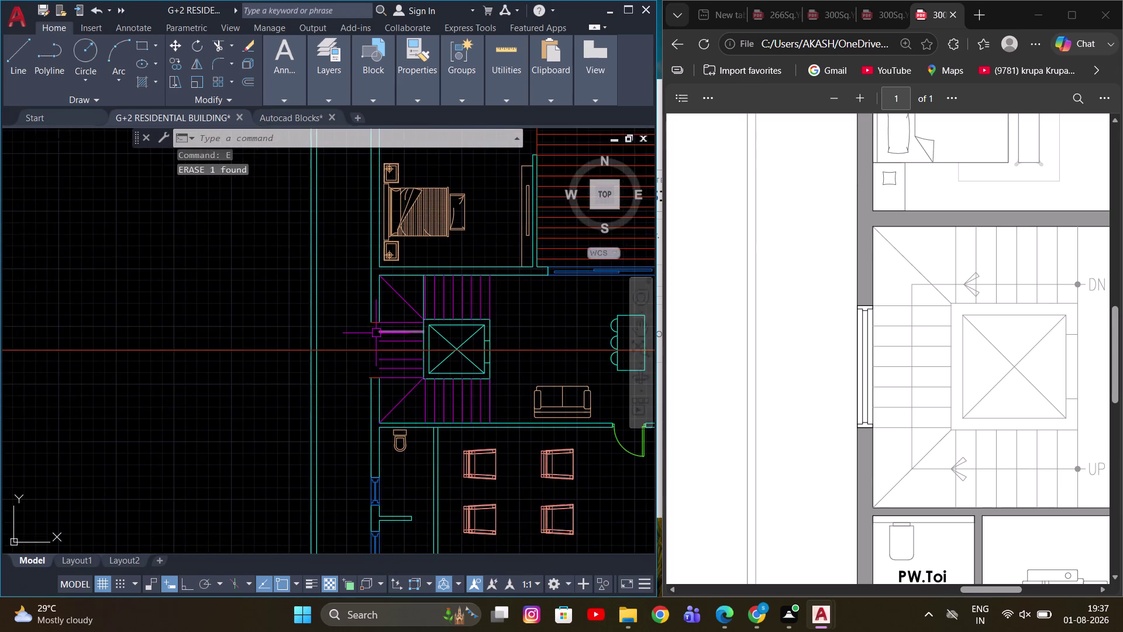
Select a first-floor window and copy it from a base point.
key(Escape)
scroll(down, 3)
middle_drag(141, 332, 367, 332)
scroll(up, 3)
middle_drag(401, 347, 181, 353)
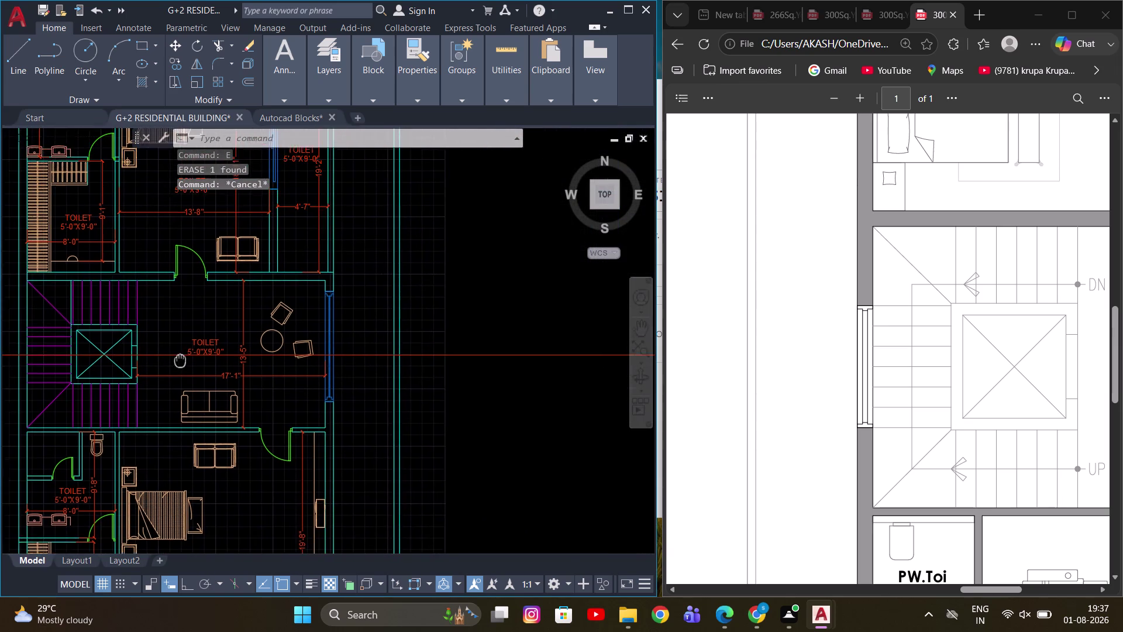
middle_drag(180, 353, 178, 373)
scroll(up, 3)
click(341, 328)
middle_drag(440, 348, 270, 368)
key(c)
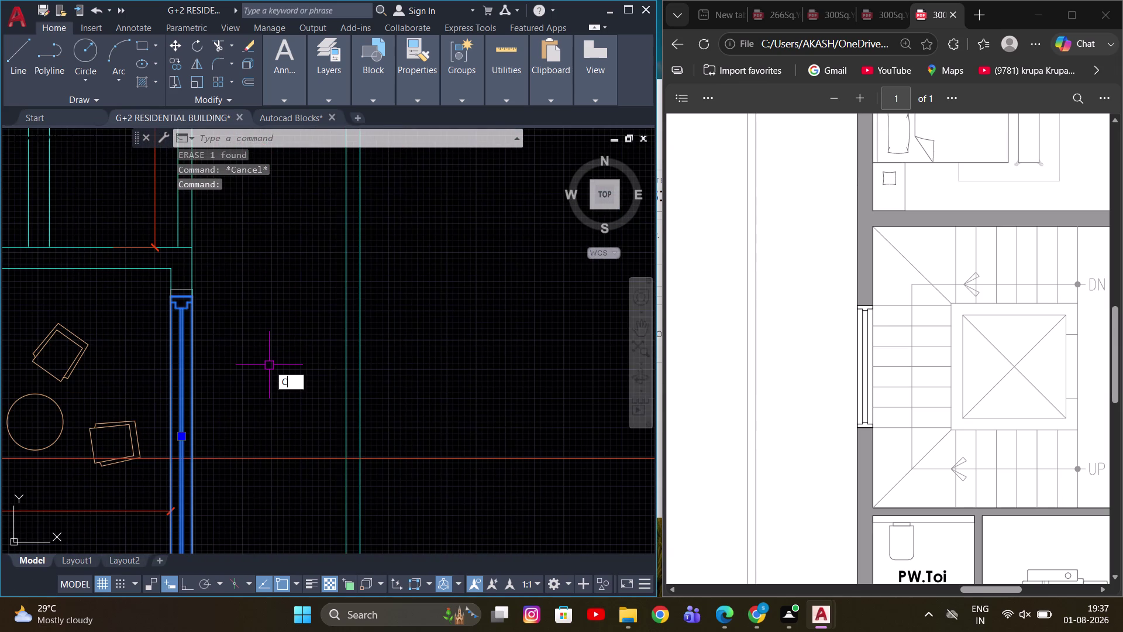
key(o)
key(space)
click(196, 297)
With Ortho on, place the window copy on the second floor plan.
scroll(down, 3)
middle_drag(379, 349, 296, 349)
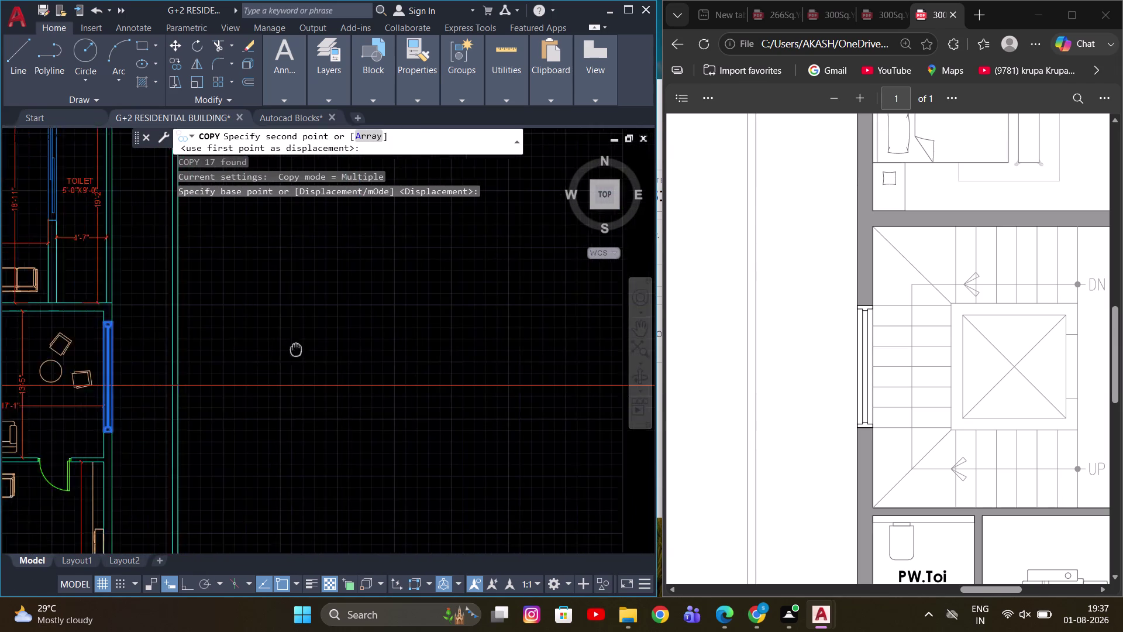
middle_drag(296, 350, 168, 349)
scroll(down, 3)
key(F9)
key(F9)
key(F8)
scroll(up, 3)
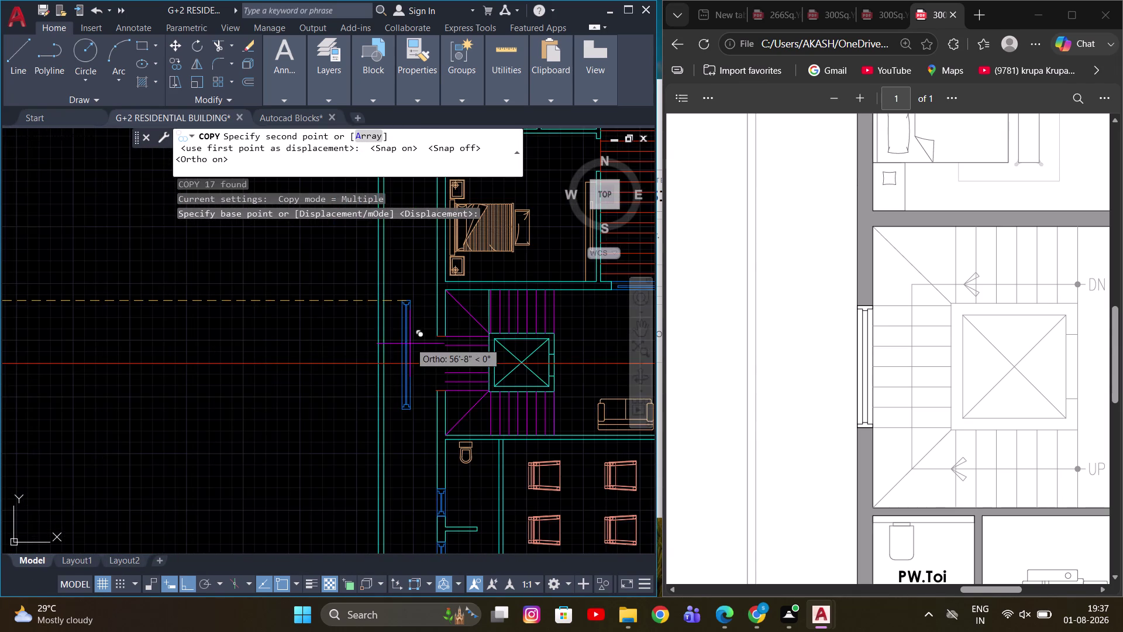
middle_drag(468, 294, 383, 307)
scroll(up, 3)
scroll(down, 3)
middle_drag(209, 343, 241, 343)
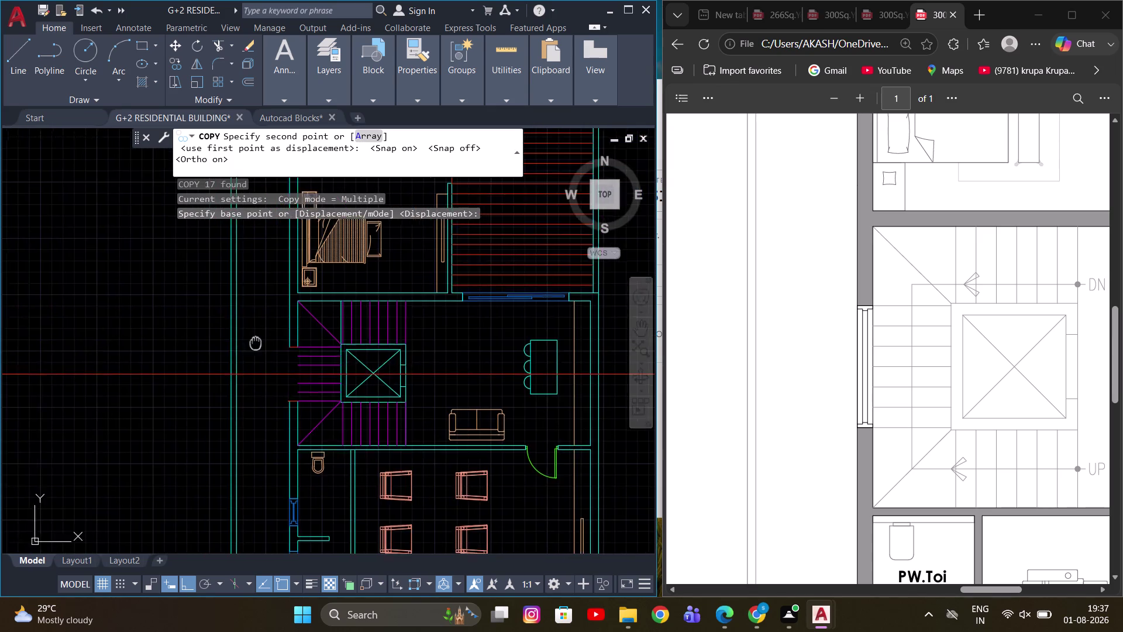
middle_drag(241, 343, 409, 343)
click(259, 329)
key(Escape)
Select the copied window and try a measurement, then cancel it.
scroll(up, 3)
drag(290, 333, 244, 314)
click(208, 291)
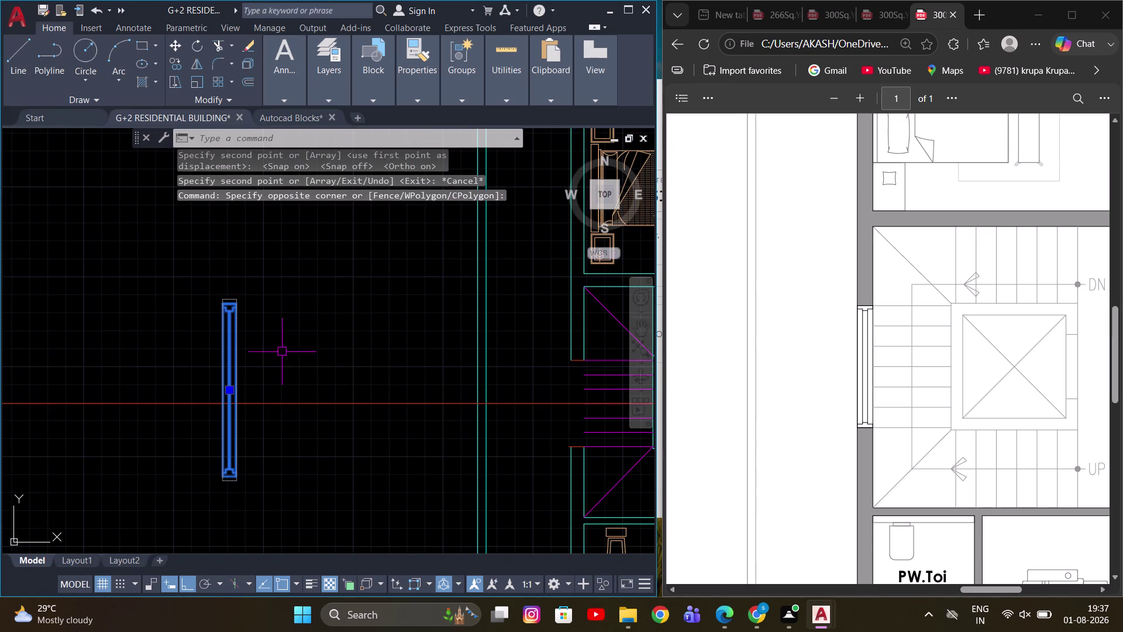
key(Escape)
text(MEA)
key(space)
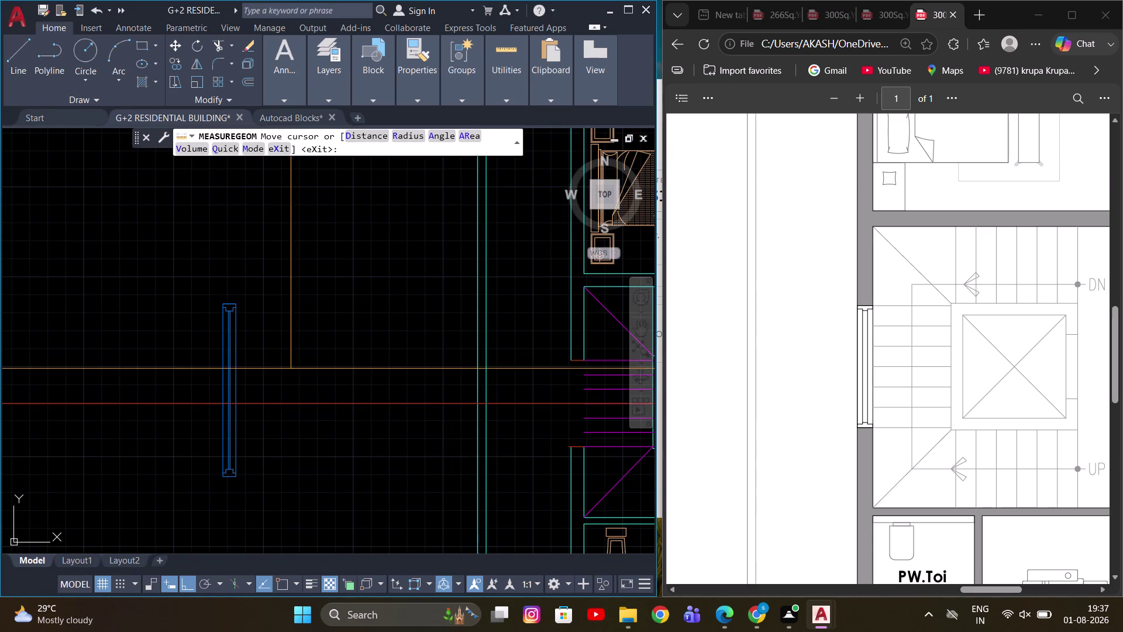
key(Escape)
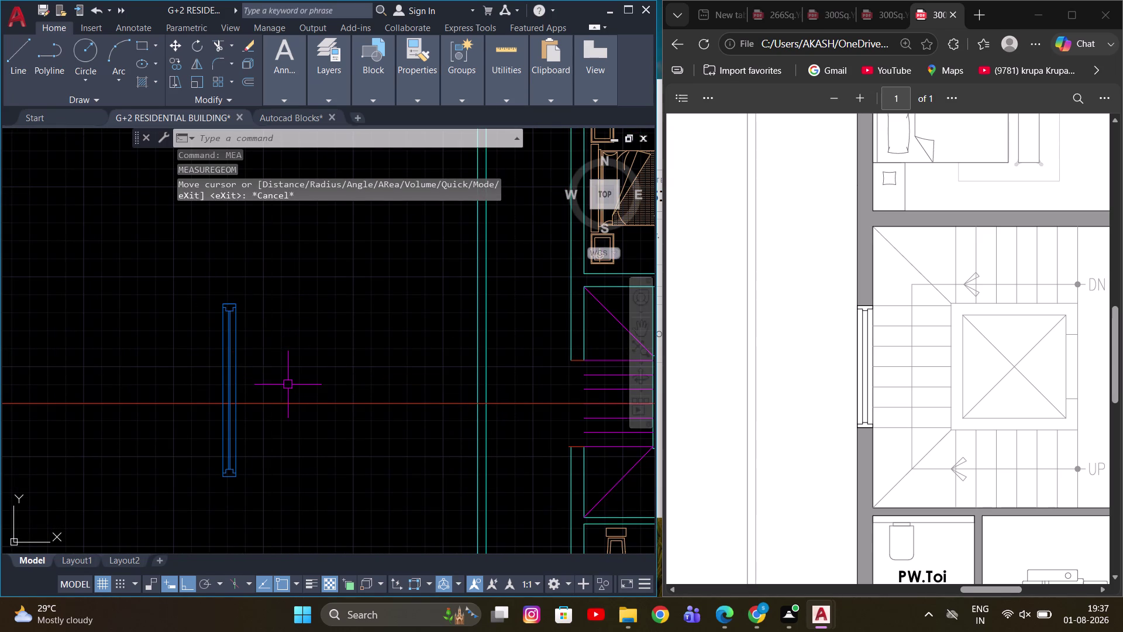
Stretch the window's lower end to make it 5' shorter.
key(s)
key(space)
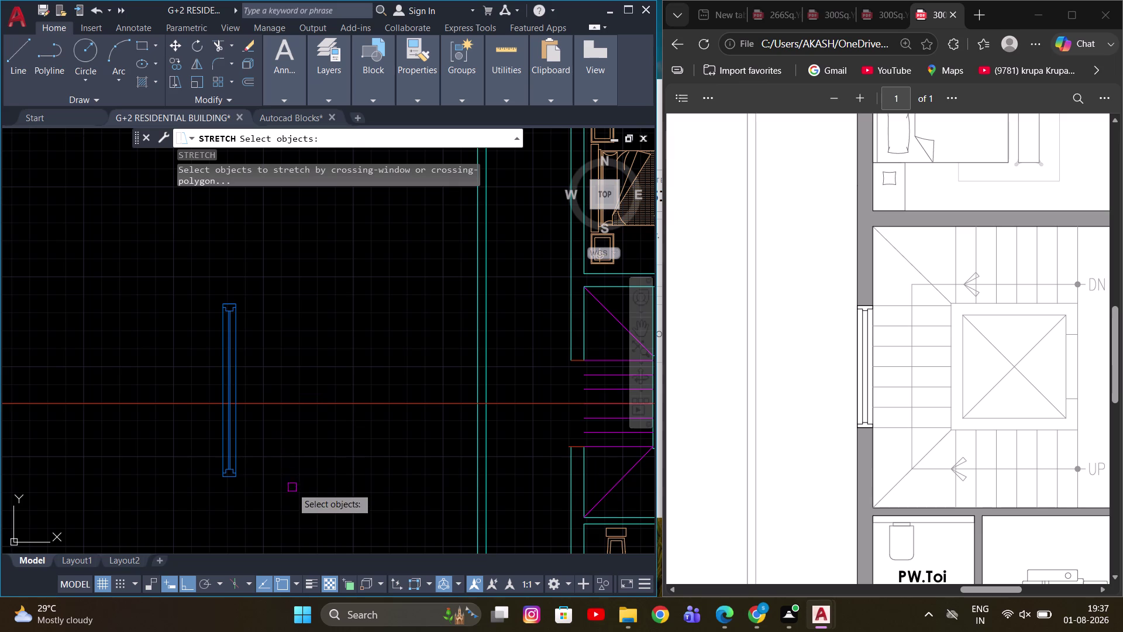
drag(291, 487, 283, 487)
click(186, 467)
key(space)
click(352, 453)
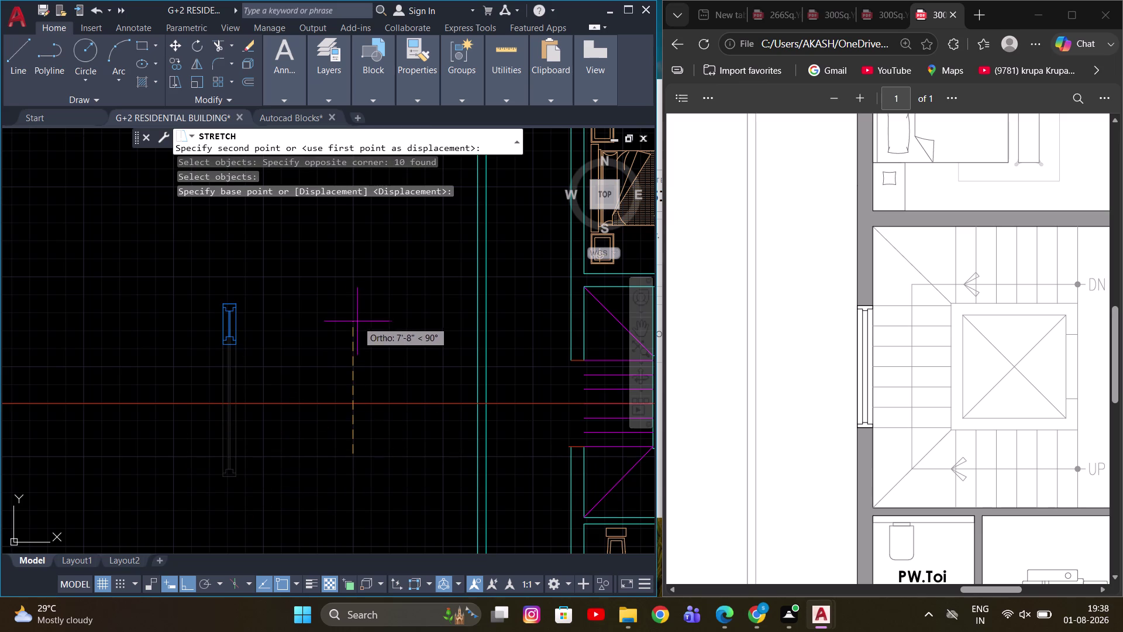
key(5)
key(apostrophe)
key(Return)
Select the shortened window and start moving it from a base point.
drag(262, 341, 244, 337)
click(206, 319)
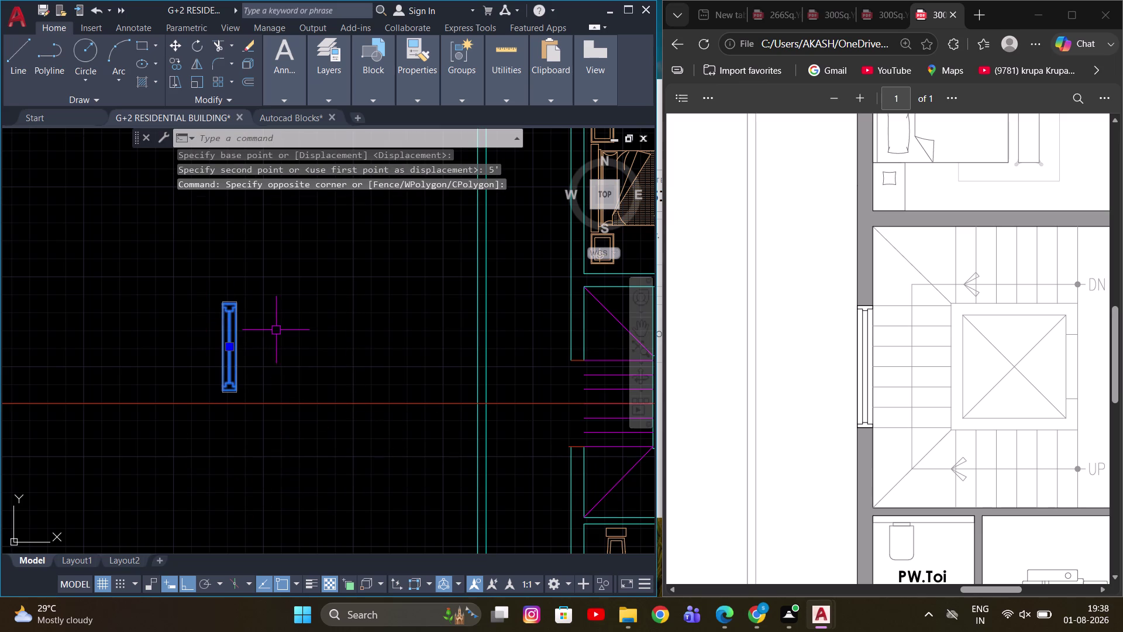
key(m)
key(space)
scroll(up, 3)
scroll(up, 3)
click(198, 335)
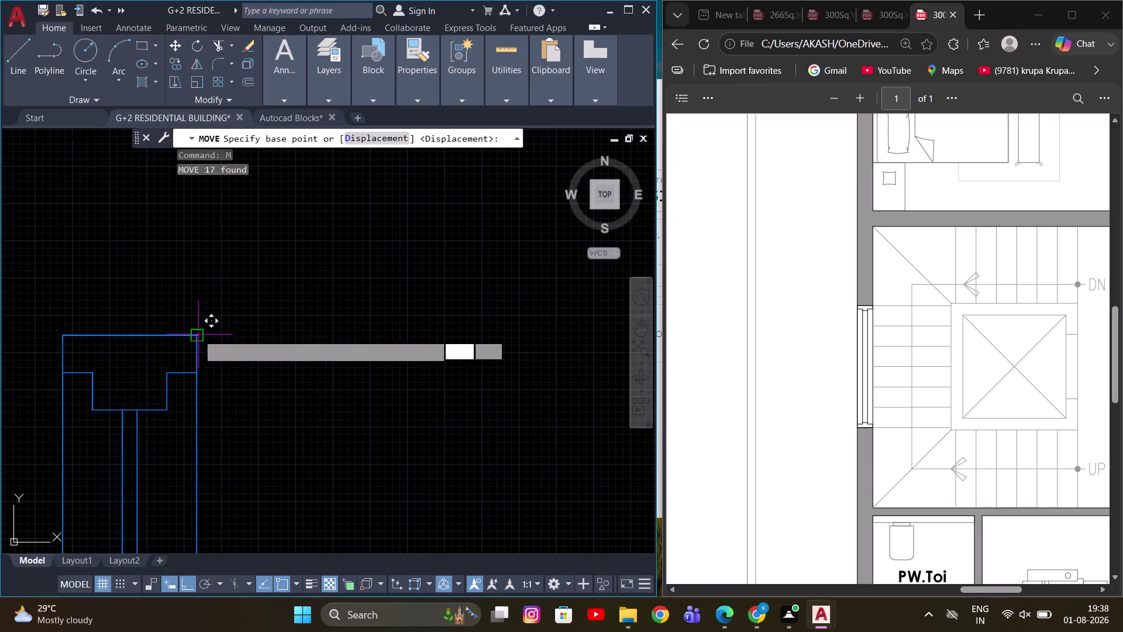
Place the shortened window into the wall beside the staircase.
scroll(down, 3)
middle_drag(469, 365, 155, 306)
scroll(up, 3)
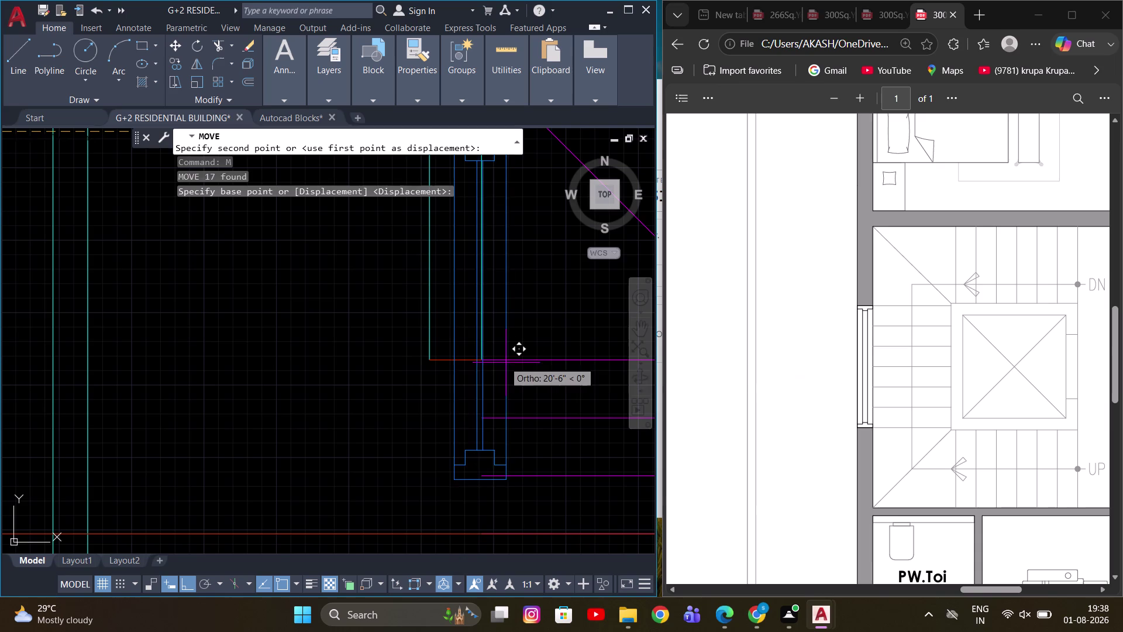
click(486, 360)
key(Escape)
scroll(down, 3)
scroll(up, 3)
key(Escape)
drag(388, 360, 364, 333)
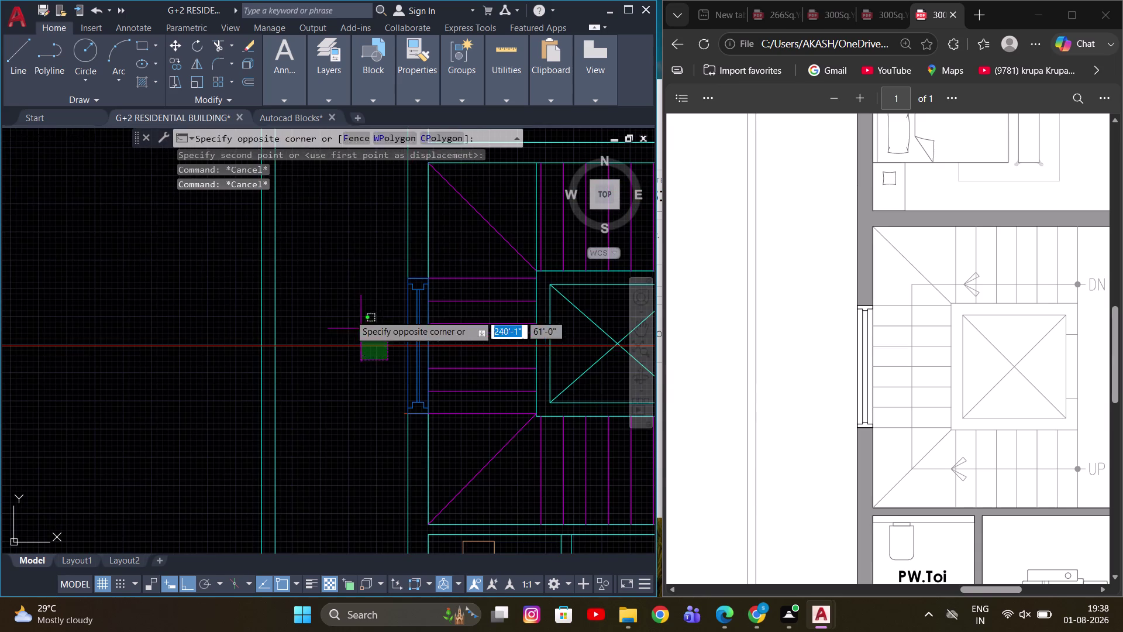
click(341, 305)
scroll(up, 3)
key(Escape)
Select the two leftover lines below the window and erase them.
click(412, 448)
drag(406, 426, 400, 416)
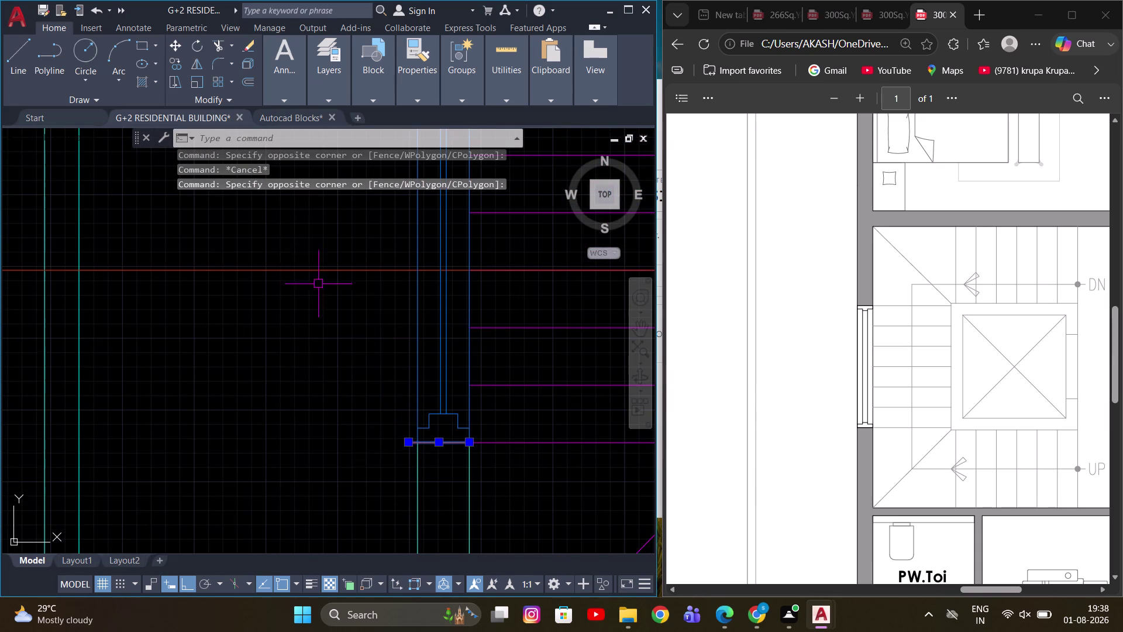
drag(338, 223, 289, 255)
click(244, 314)
key(e)
key(space)
Pan and zoom out to view both floor plans.
scroll(down, 3)
middle_drag(396, 326, 434, 325)
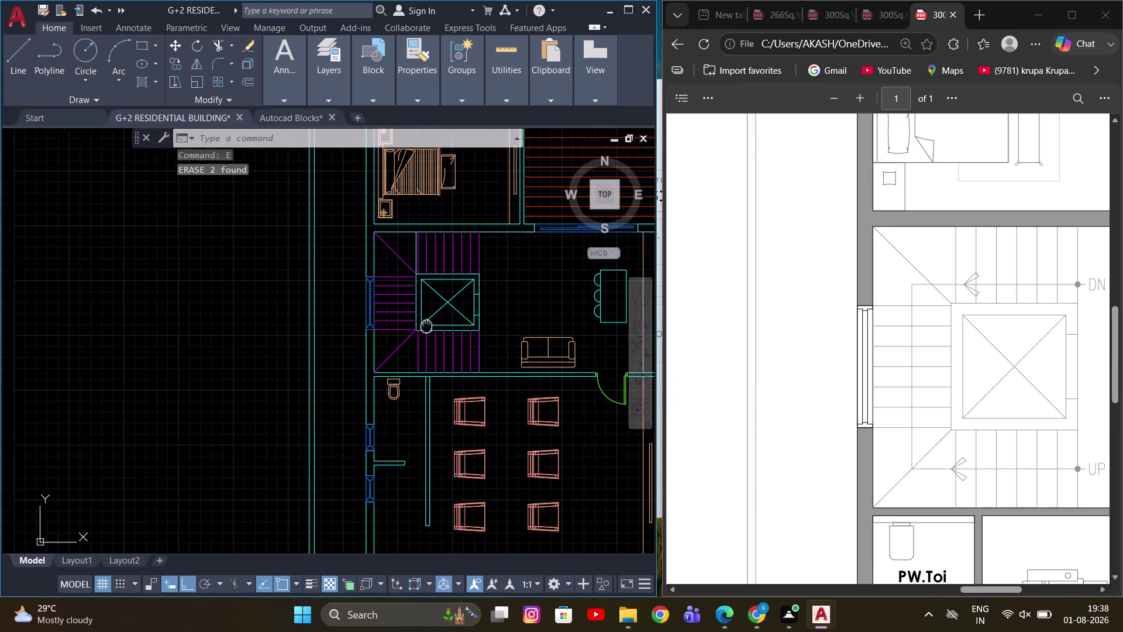
middle_drag(434, 326, 490, 320)
middle_drag(484, 397, 431, 367)
scroll(down, 3)
key(Escape)
middle_drag(462, 360, 480, 396)
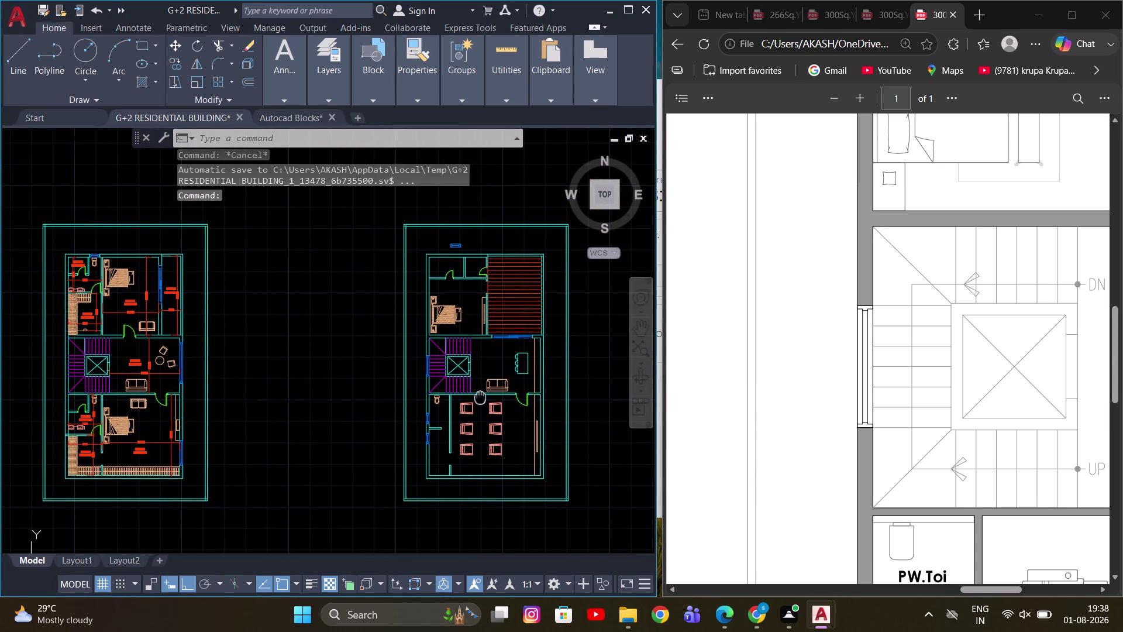
middle_drag(480, 395, 480, 396)
middle_drag(455, 310, 557, 362)
middle_drag(428, 364, 298, 303)
scroll(up, 3)
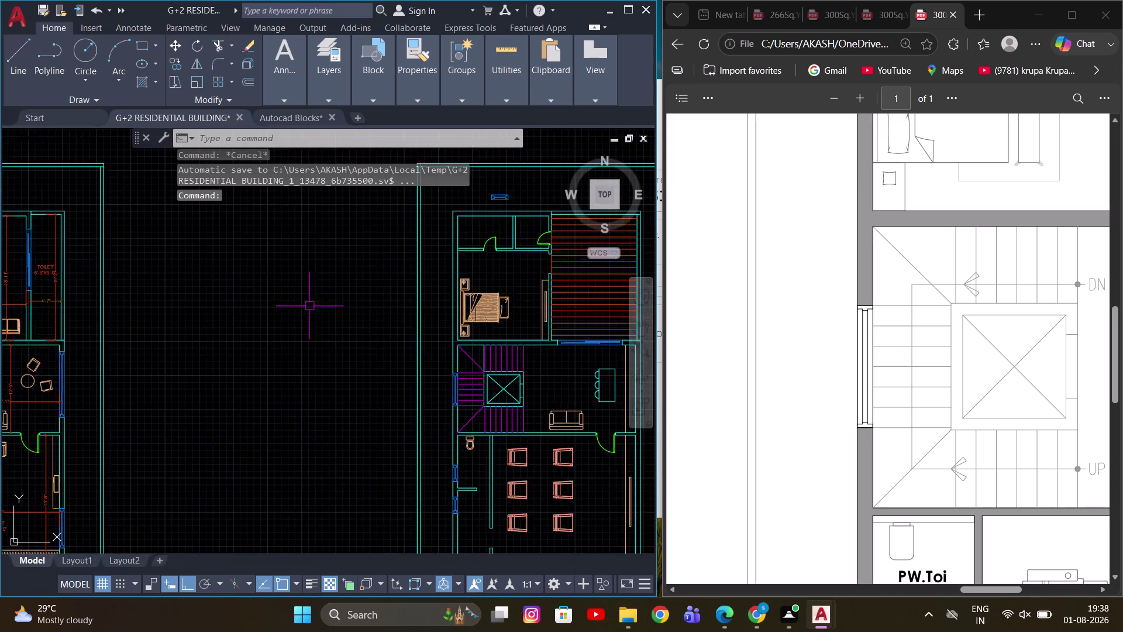
scroll(up, 3)
middle_drag(325, 316, 588, 351)
scroll(down, 3)
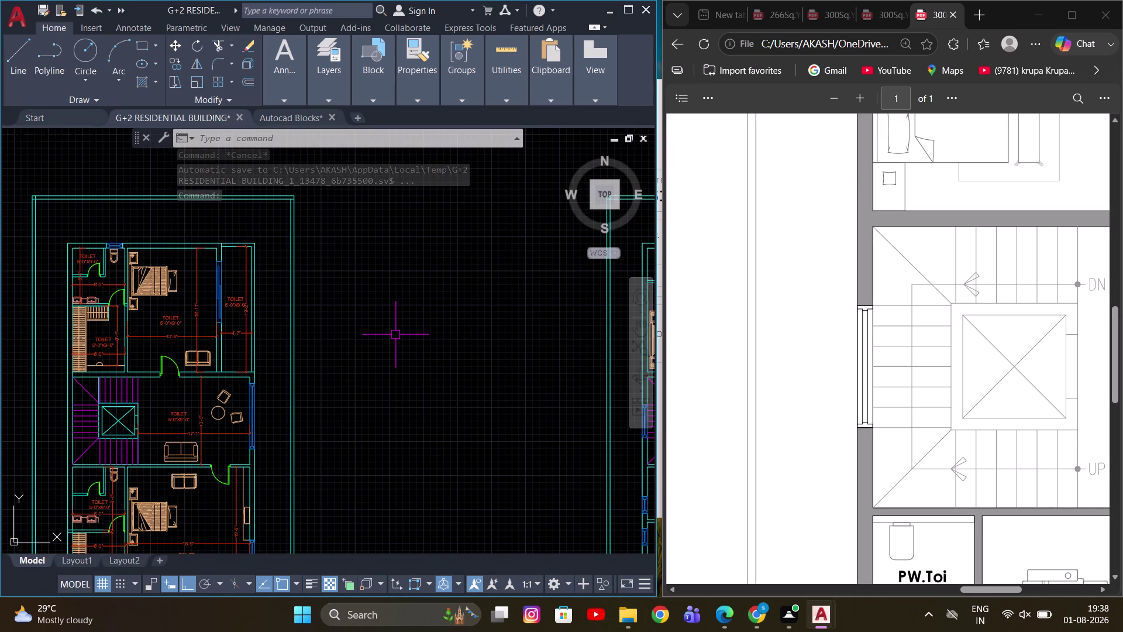